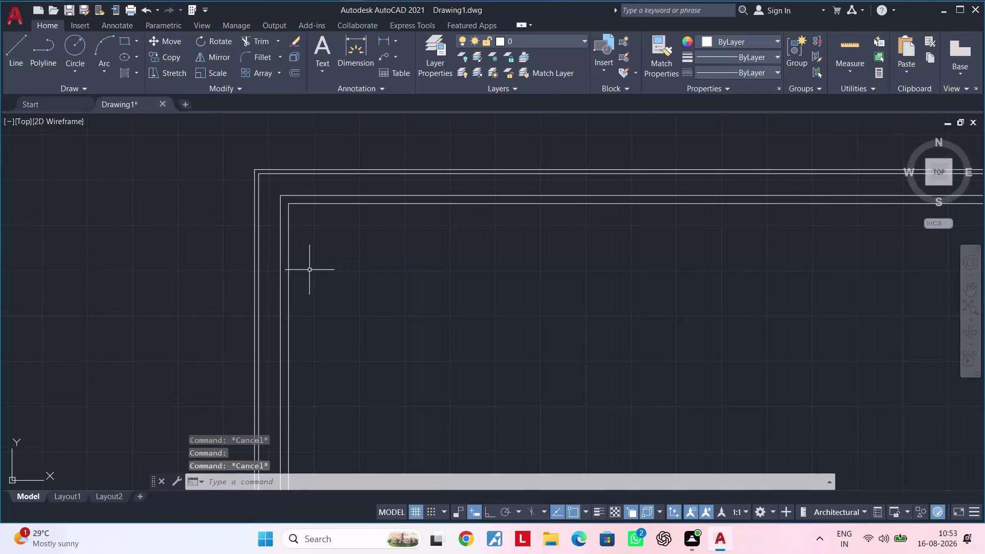
Erase the two stray lines near the wall corner.
click(277, 276)
key(Delete)
drag(322, 246, 324, 240)
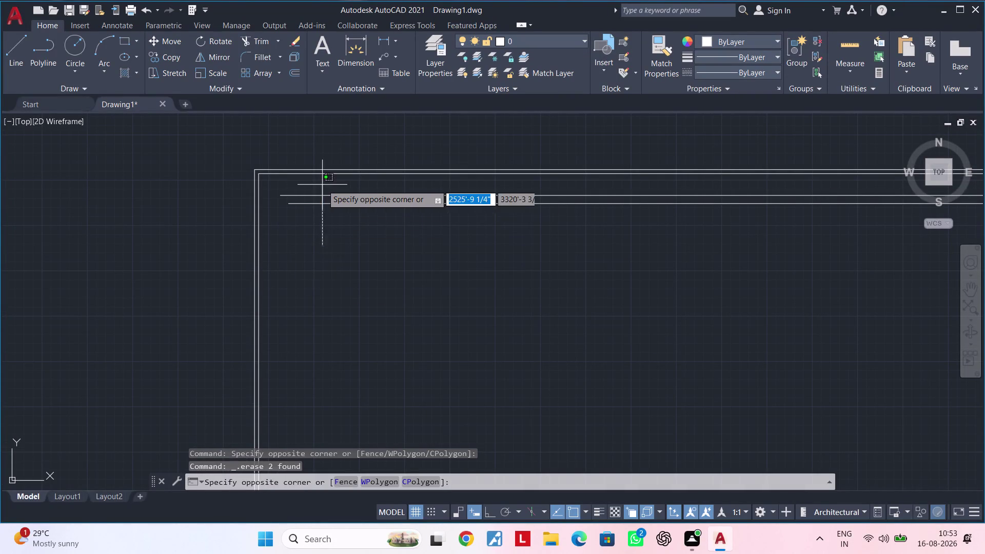
click(317, 192)
key(Delete)
middle_drag(331, 216, 315, 237)
key(Escape)
key(Escape)
key(Escape)
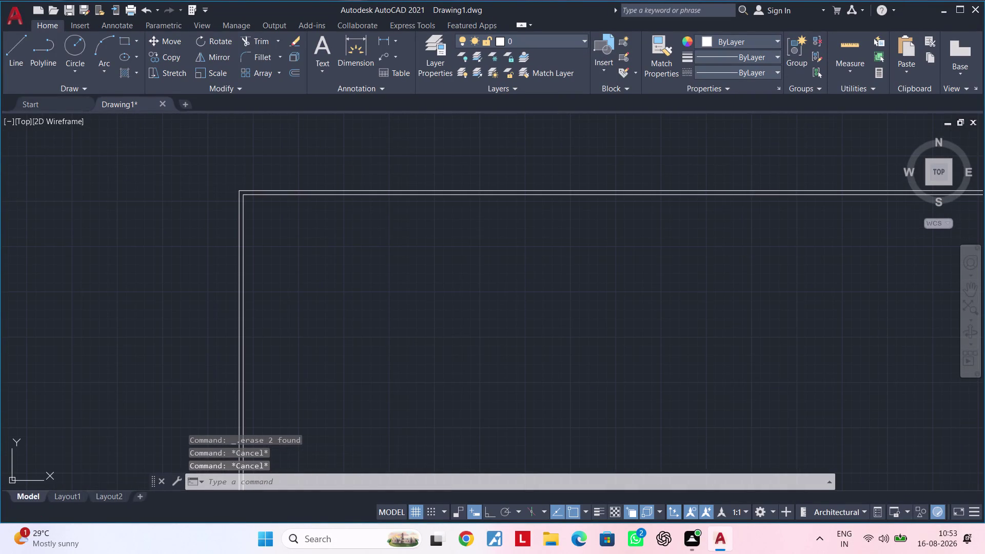
Offset the left and top wall lines 1'7.5" inward.
text(of 1')
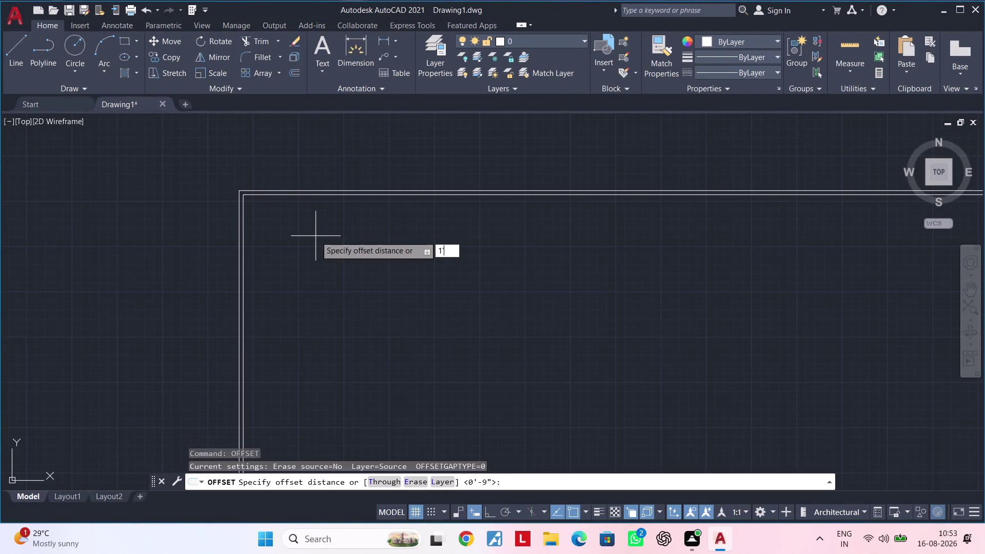
text(7.5")
key(Return)
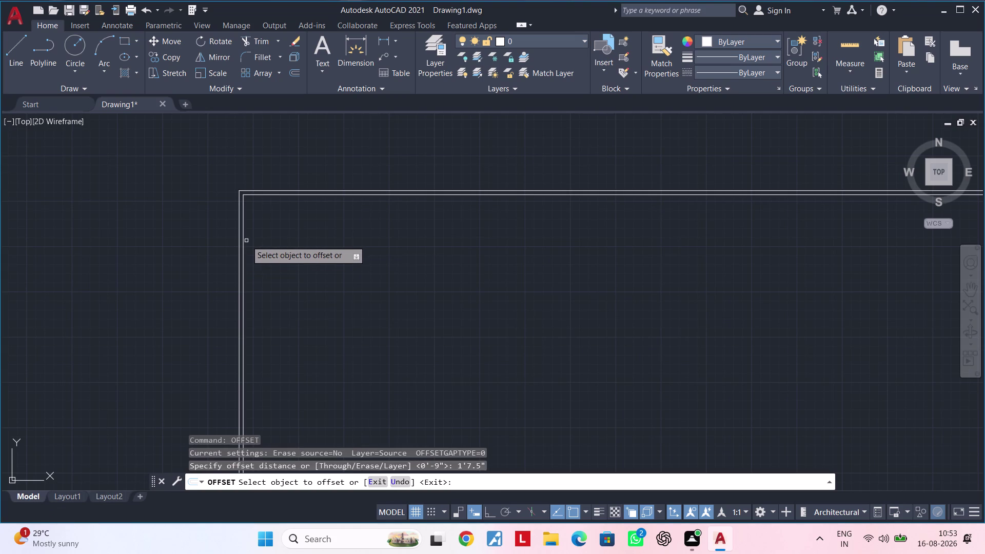
click(245, 242)
click(329, 246)
click(317, 196)
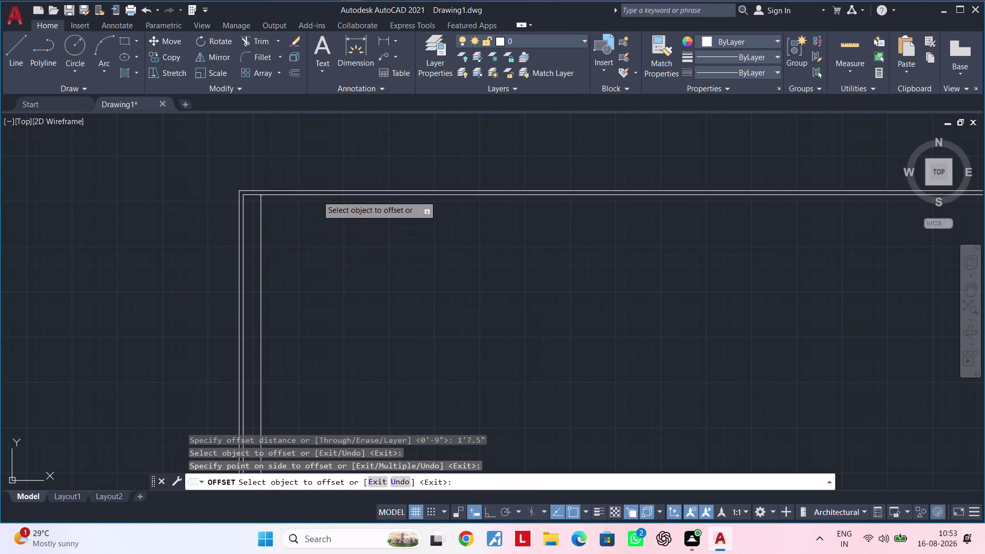
click(318, 232)
key(Escape)
key(Escape)
key(Escape)
Trim the two overhanging line ends at the inner corner.
key(t)
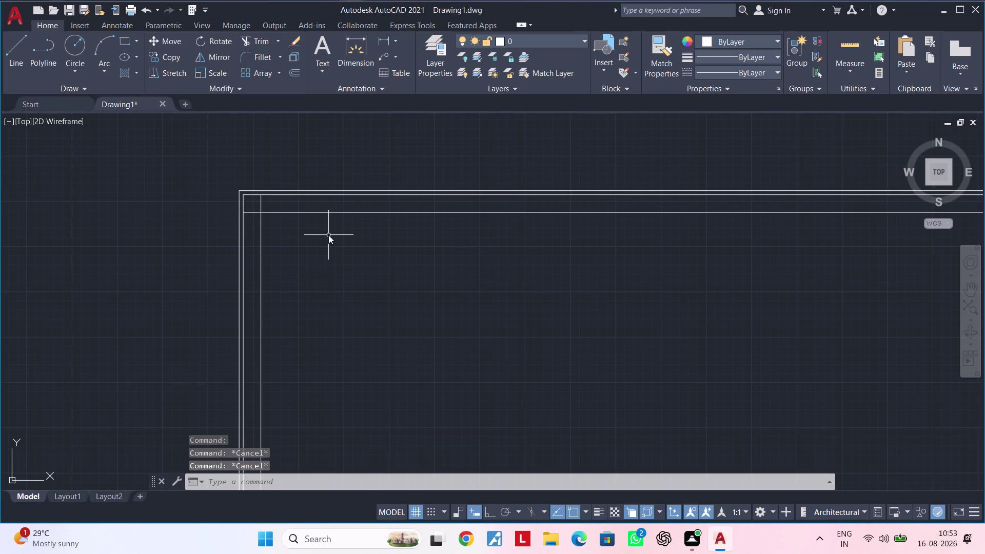
key(r)
key(space)
click(260, 206)
click(256, 213)
key(Escape)
key(Escape)
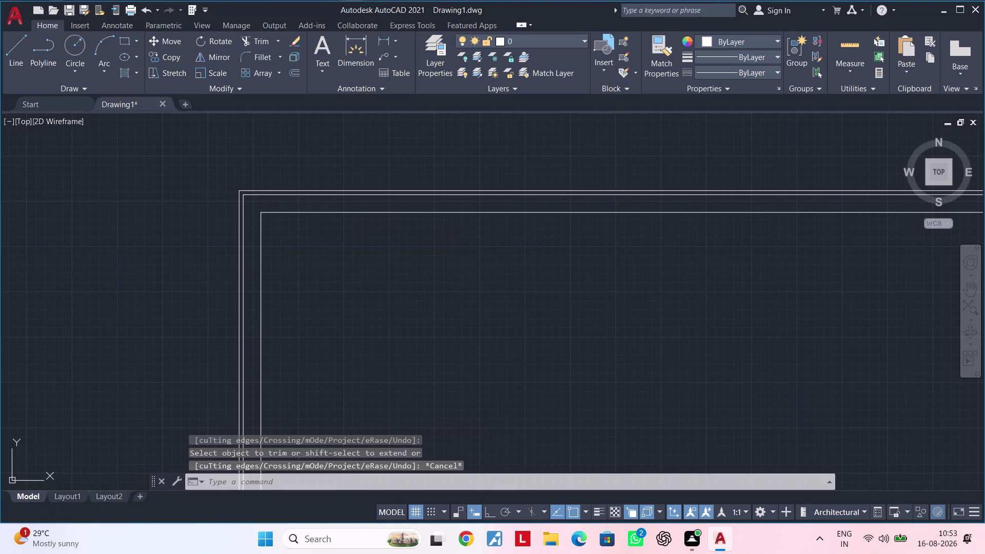
key(Escape)
Offset the new inner vertical and horizontal lines a further 9" inside.
text(of)
key(space)
text(9)
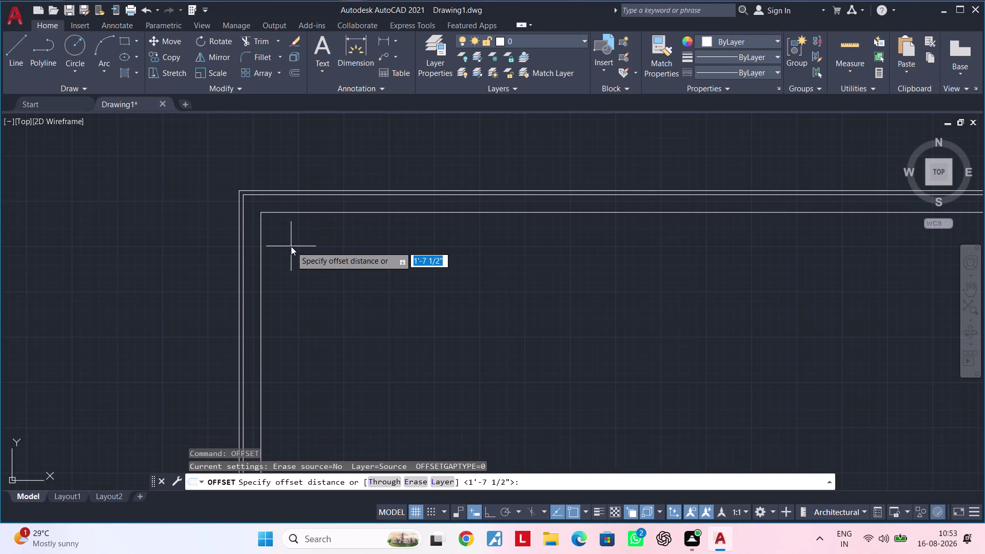
text(")
key(Return)
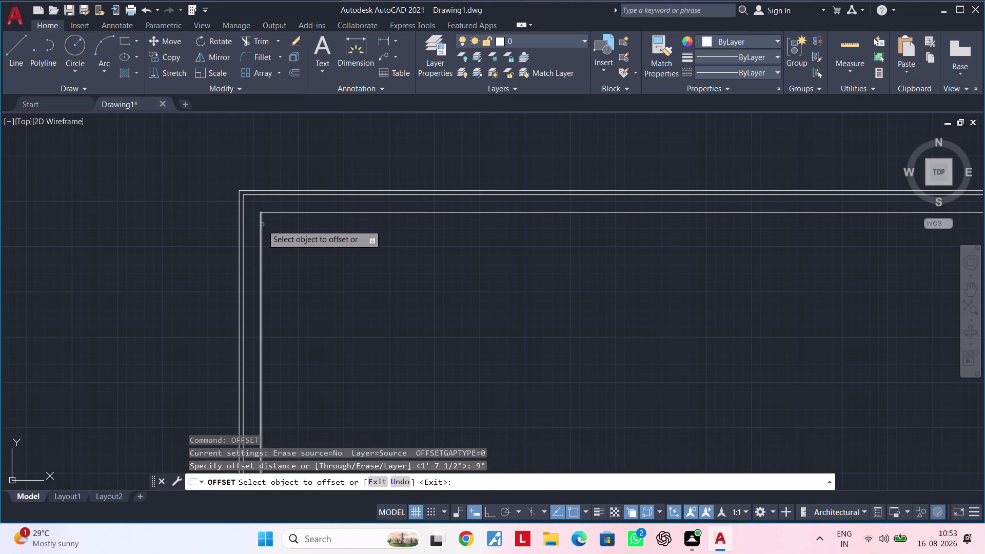
click(263, 225)
click(280, 223)
click(283, 213)
click(293, 260)
key(Escape)
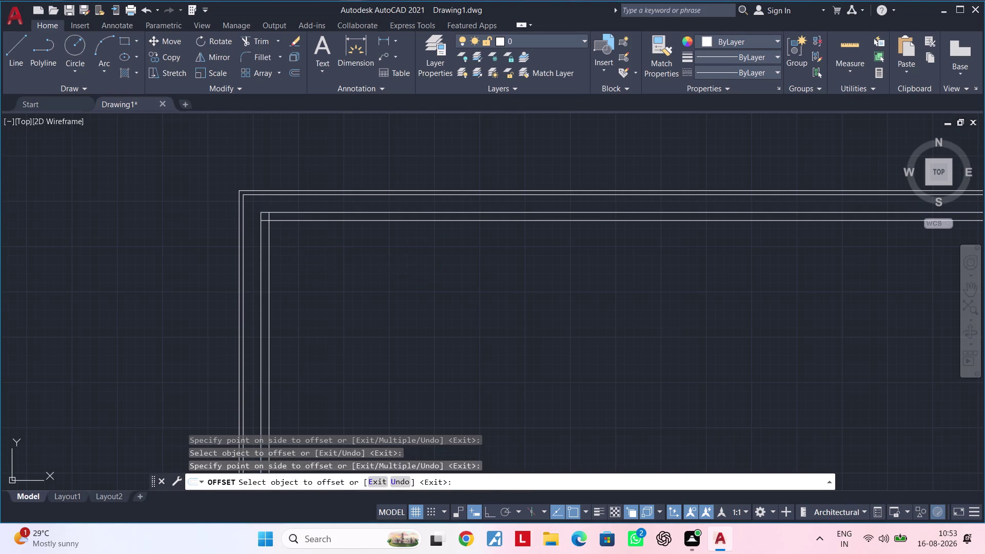
key(Escape)
Trim the crossing line ends at the inner 9" corner.
key(t)
key(r)
key(space)
scroll(up, 3)
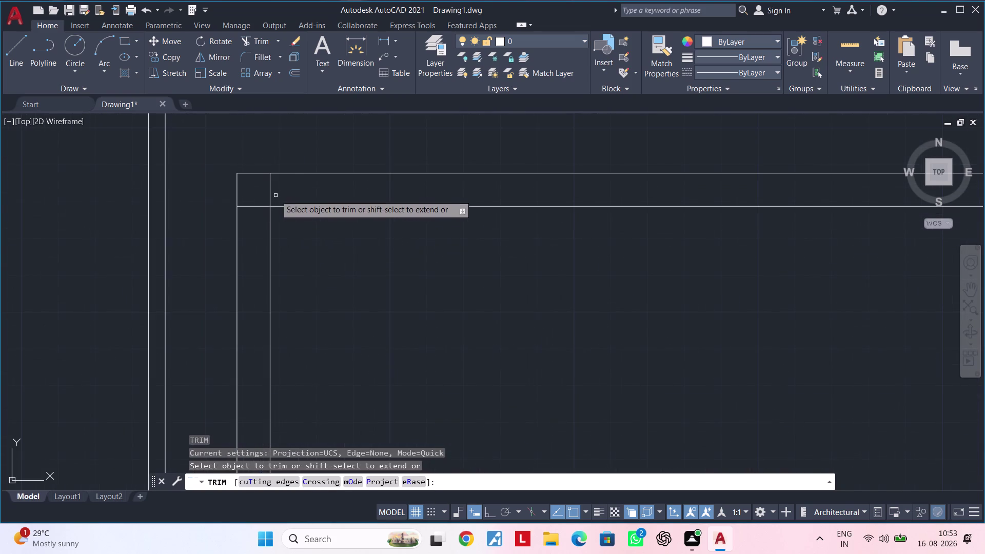
drag(276, 194, 261, 215)
key(Escape)
key(Escape)
Pan and zoom to frame the whole trimmed wall corner.
scroll(down, 3)
scroll(down, 3)
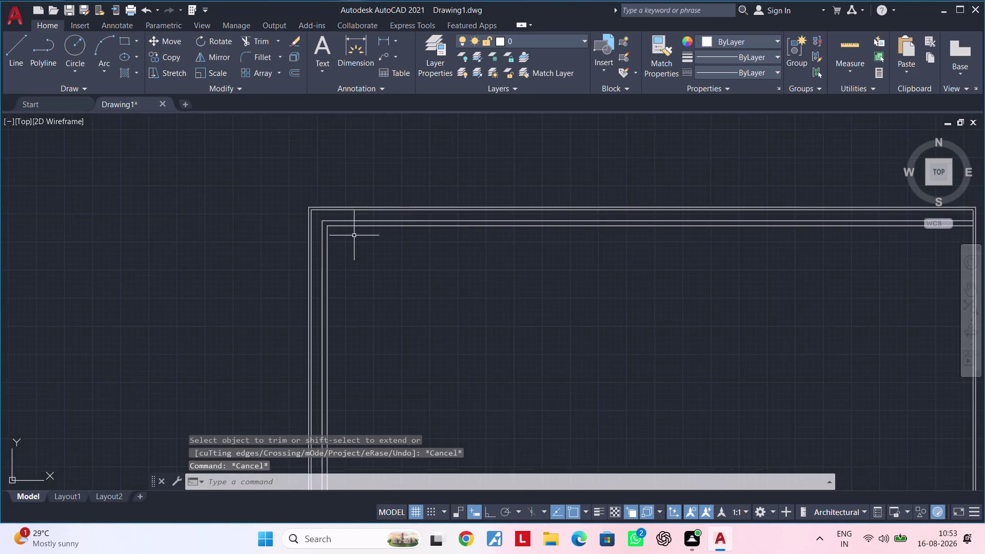
middle_drag(355, 236, 290, 236)
key(Escape)
key(Escape)
key(Escape)
key(Escape)
middle_drag(310, 254, 370, 236)
key(Escape)
scroll(up, 3)
middle_drag(350, 237, 338, 264)
key(Escape)
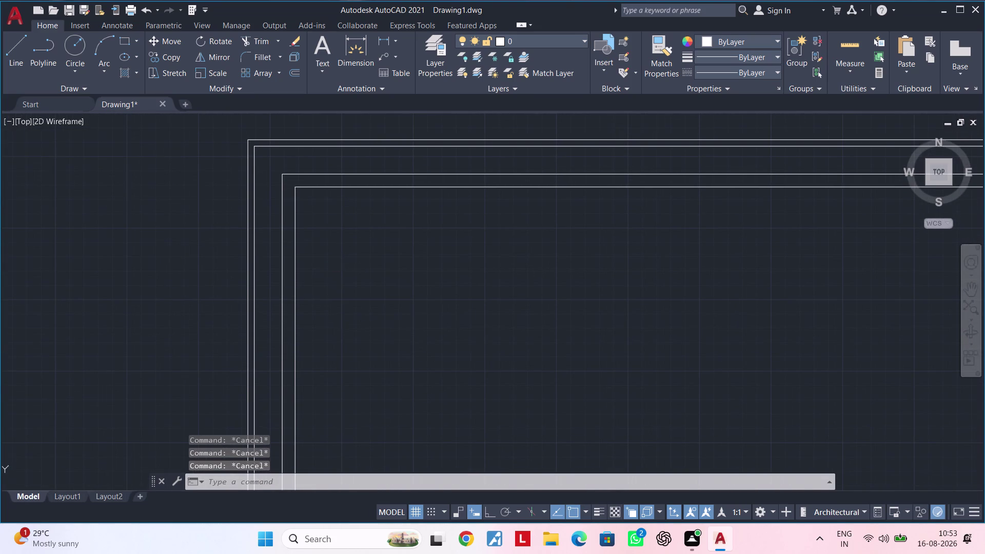
Offset the innermost vertical wall line 2'3" inward as a partition line.
key(Escape)
text(of 2')
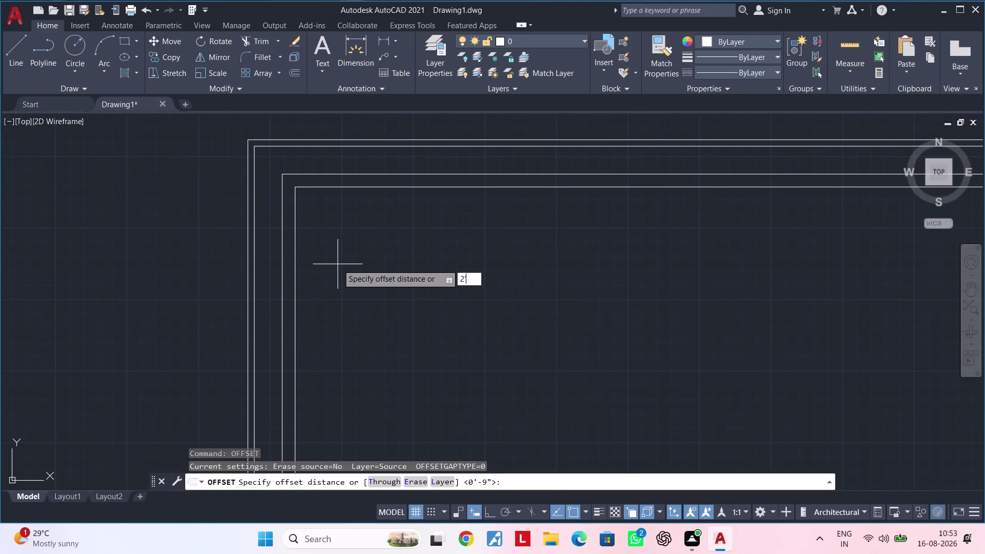
text(3")
key(Return)
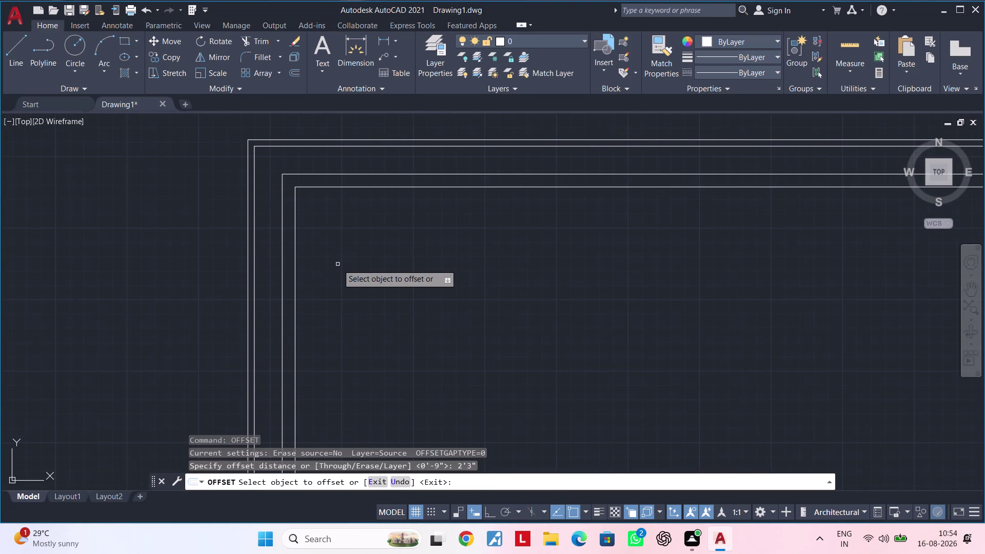
click(294, 261)
click(396, 256)
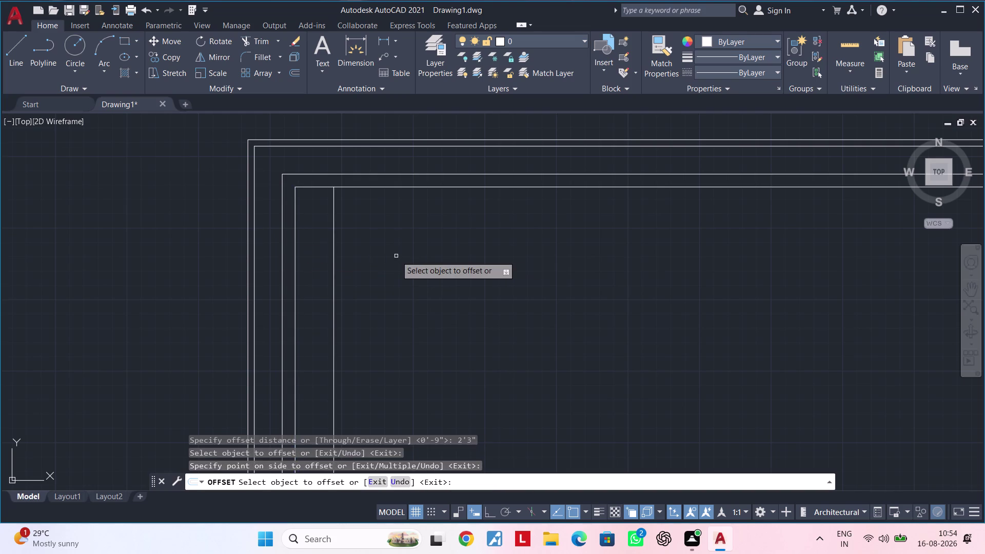
middle_drag(383, 256, 287, 269)
middle_drag(293, 268, 307, 310)
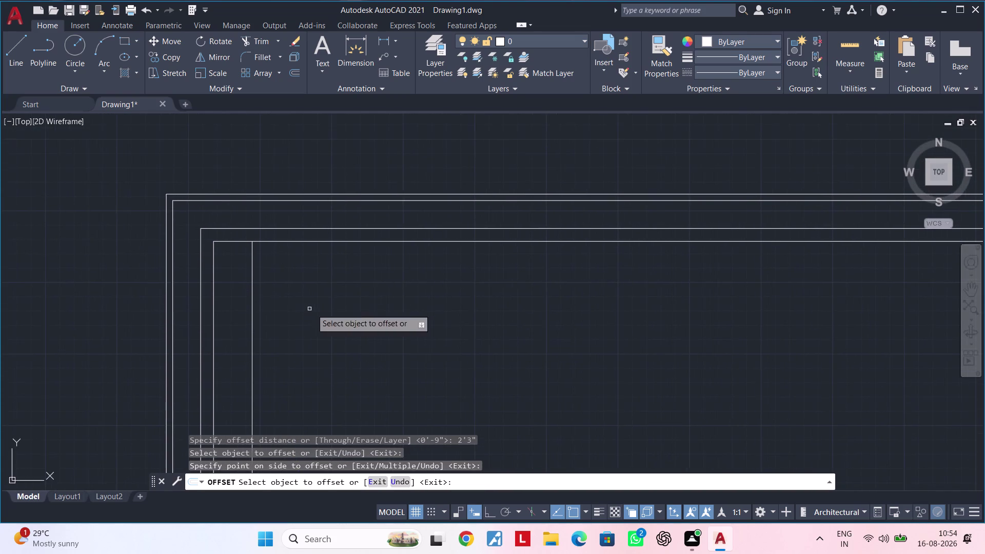
middle_drag(313, 309, 313, 274)
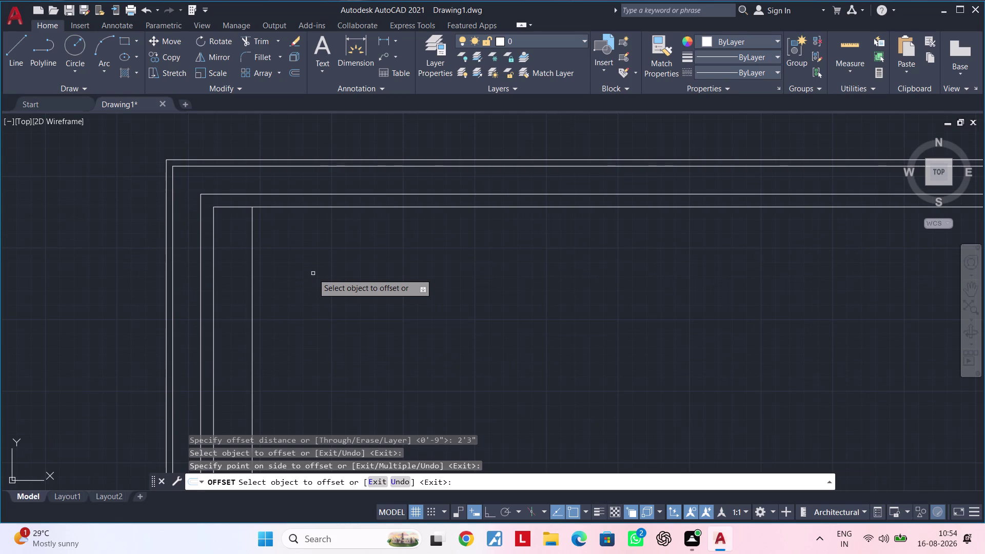
middle_drag(364, 272, 310, 244)
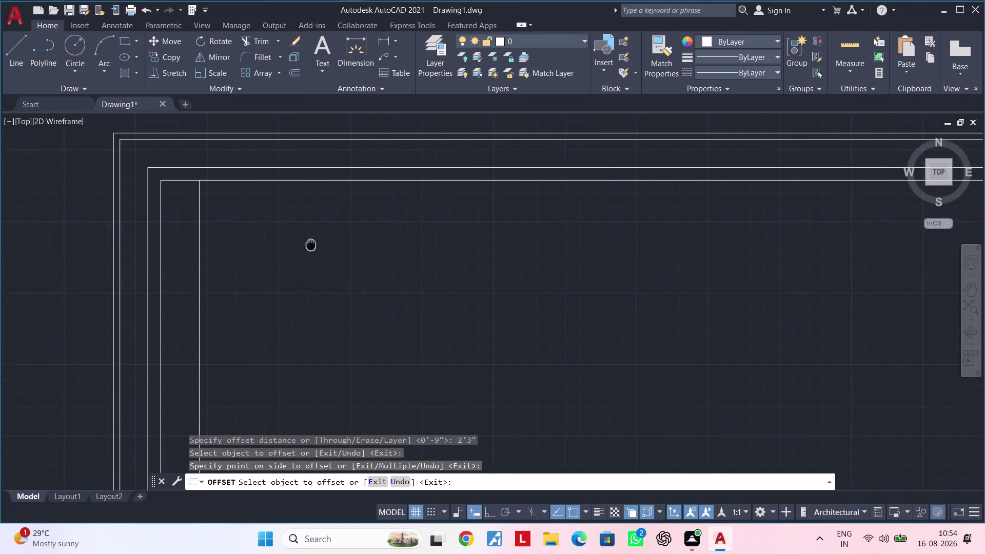
middle_drag(311, 244, 309, 243)
Offset the innermost top wall line 2' downward as a partition line.
key(space)
key(space)
text(2)
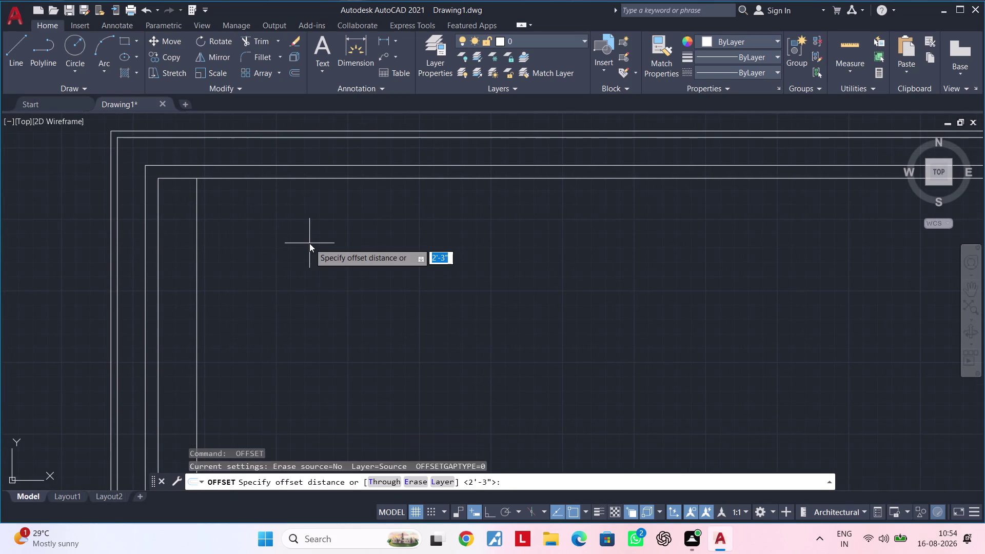
text(')
key(Return)
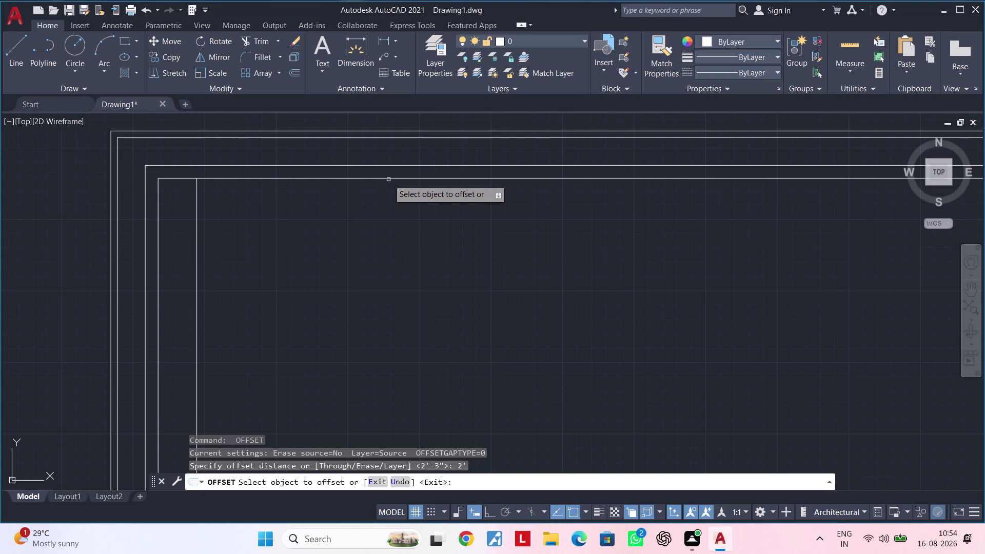
click(389, 178)
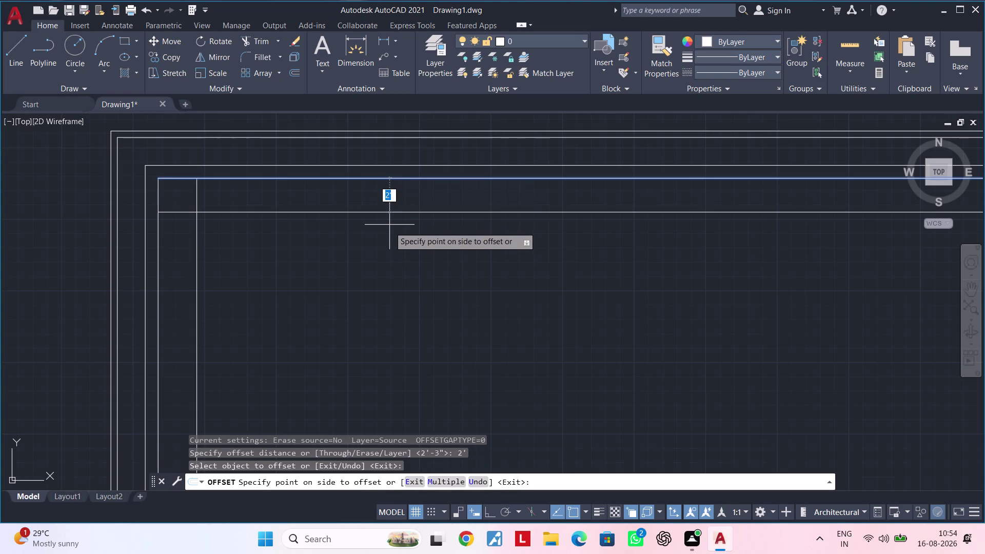
click(390, 229)
middle_drag(303, 263, 314, 236)
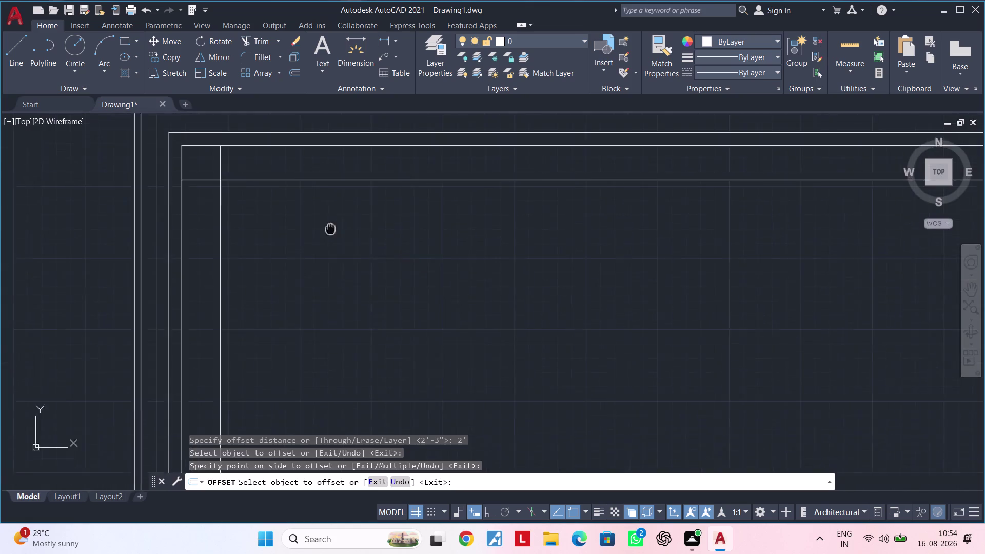
middle_drag(314, 236, 346, 225)
key(Escape)
key(Escape)
Trim the overhanging partition ends at the new junction.
key(t)
key(r)
key(space)
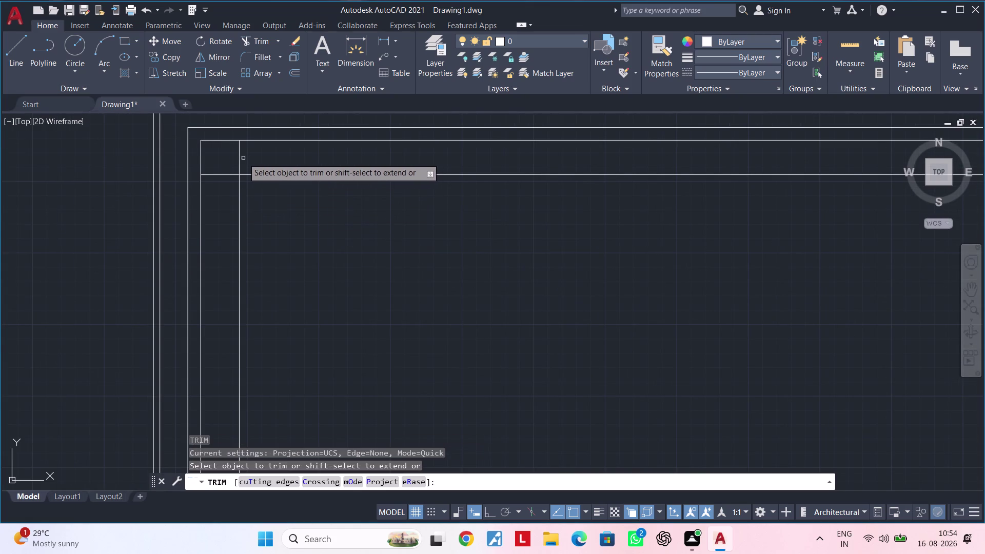
click(239, 158)
click(223, 175)
scroll(down, 3)
middle_drag(356, 224, 347, 224)
middle_drag(342, 226, 364, 223)
middle_drag(347, 222, 376, 214)
key(Escape)
key(Escape)
key(Escape)
key(Escape)
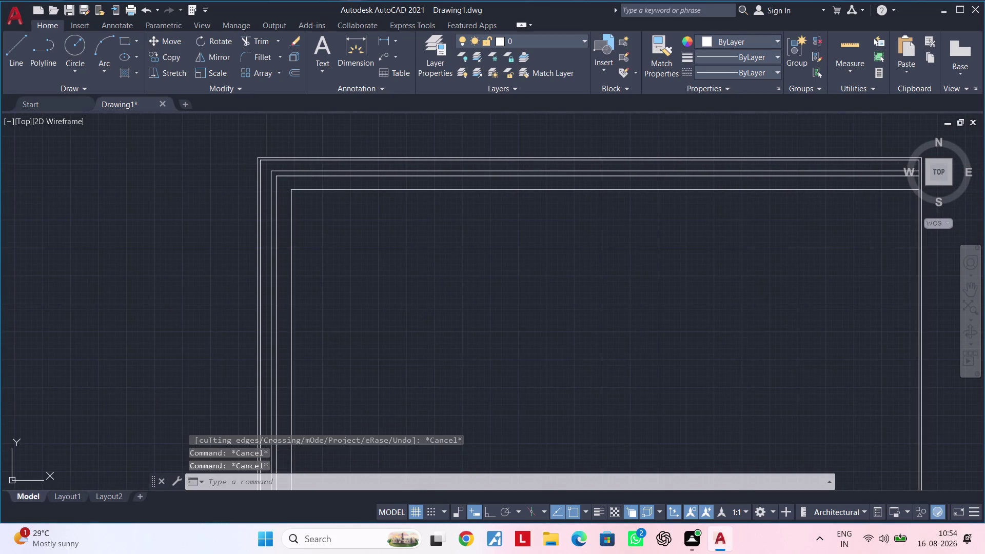
Offset two partition lines 9" to make them double lines.
text(of)
key(space)
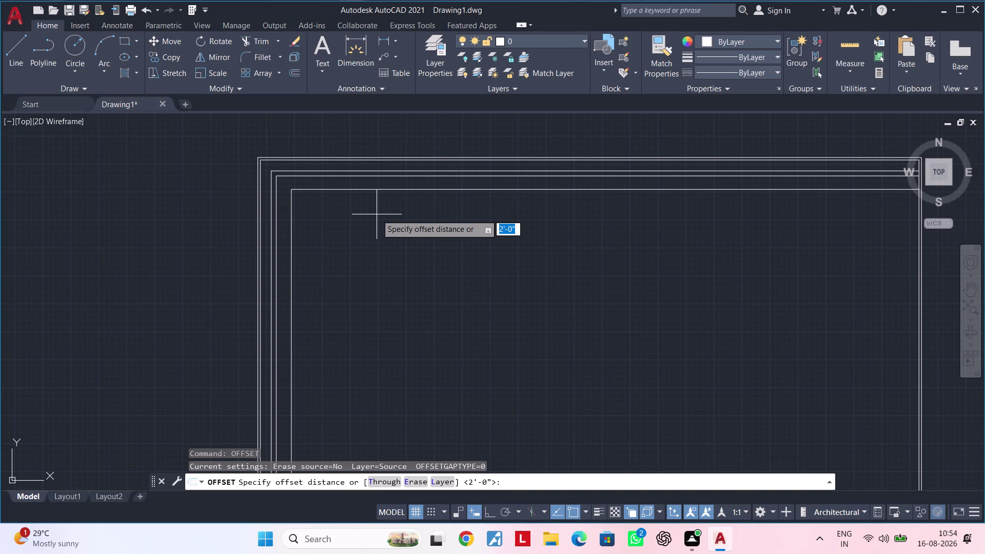
key(6)
key(Escape)
key(Escape)
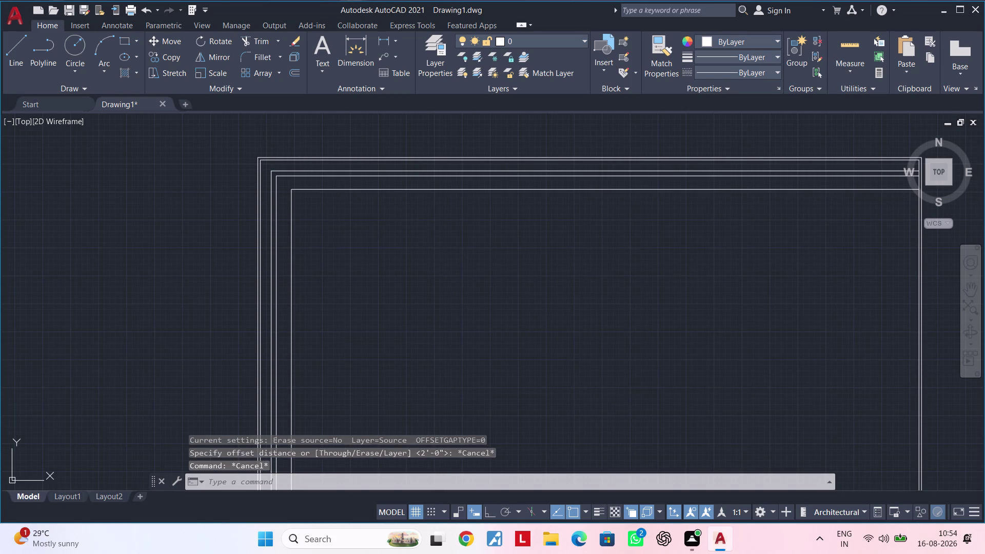
key(Escape)
text(of 9)
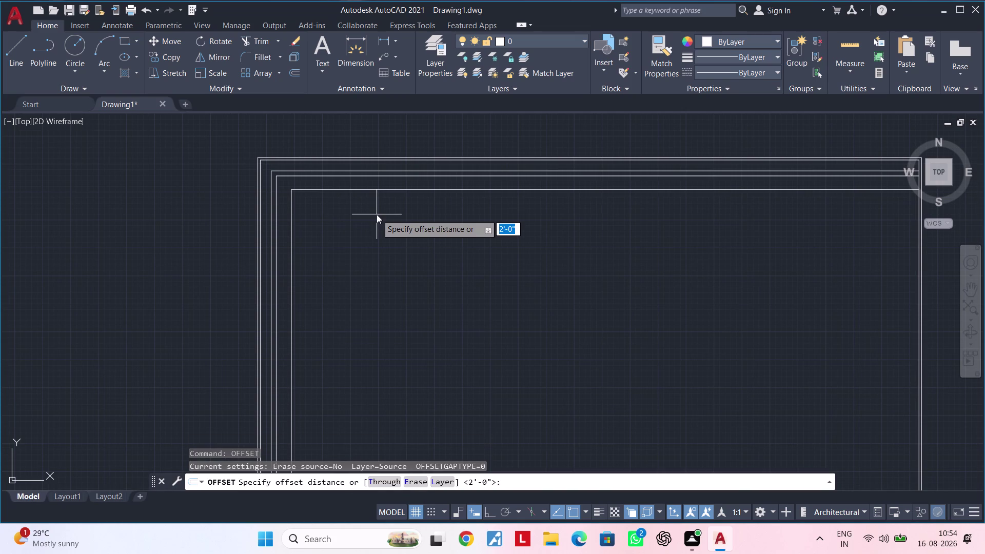
text(")
key(Return)
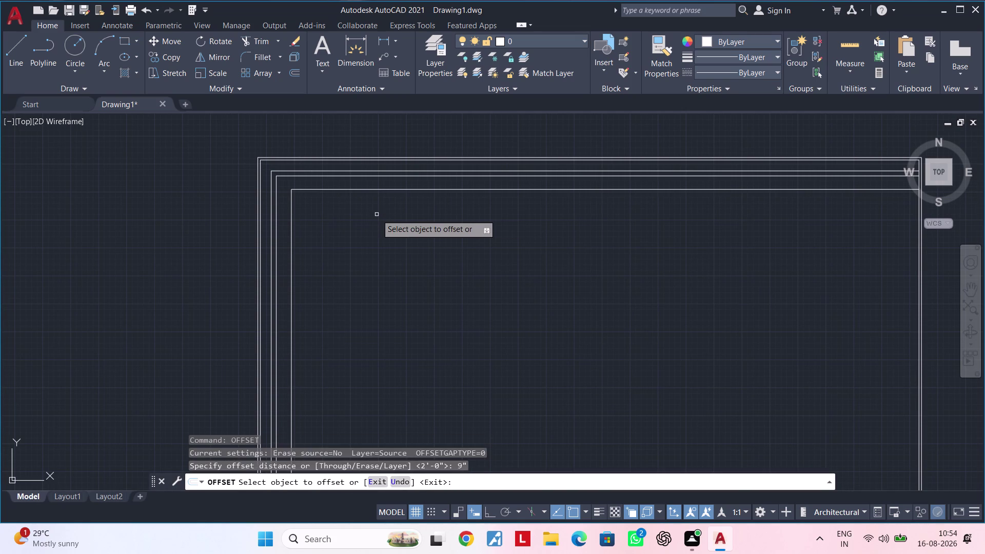
click(292, 219)
click(344, 219)
click(336, 189)
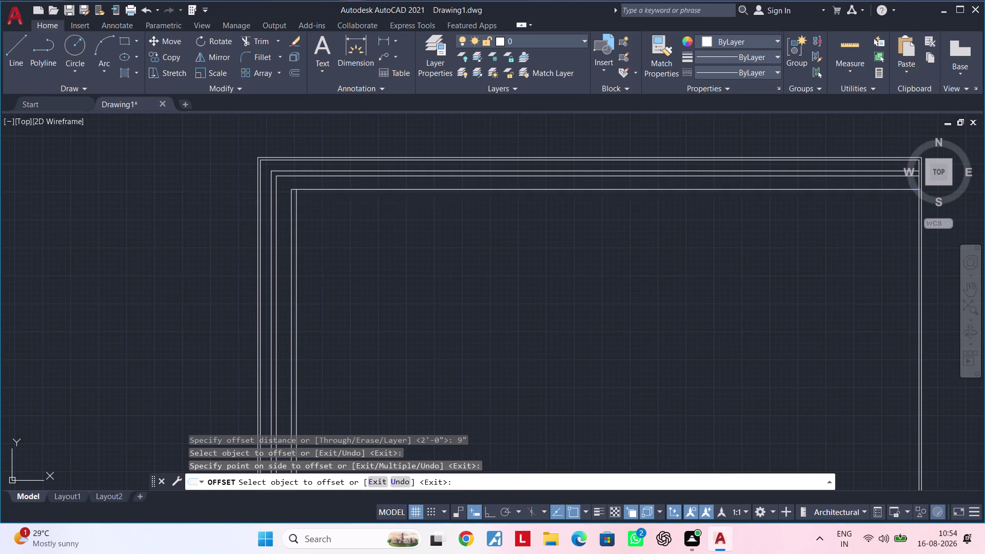
click(334, 241)
Zoom and pan around the plan to review the new partitions.
key(Escape)
key(Escape)
scroll(up, 3)
middle_drag(310, 210, 308, 267)
key(Escape)
scroll(up, 3)
key(Escape)
key(Escape)
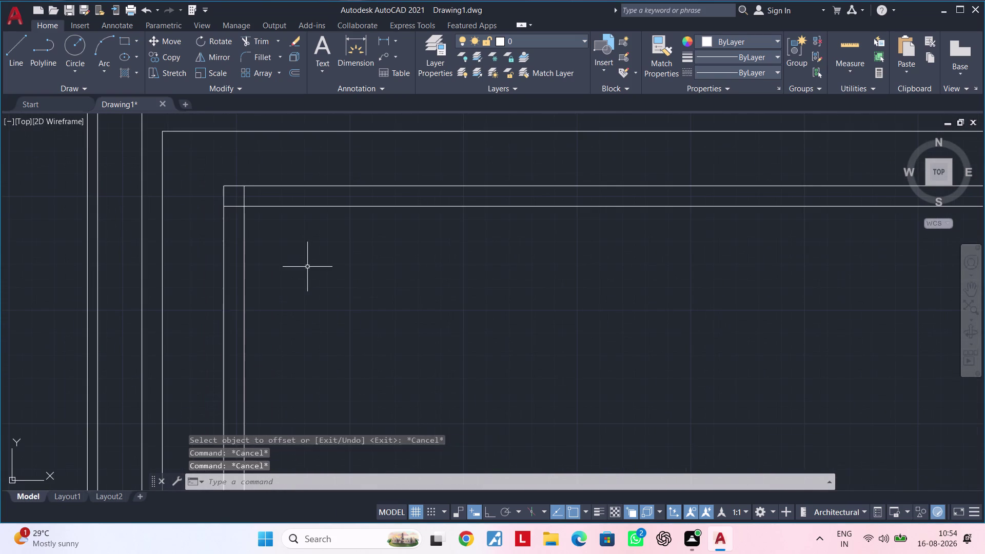
Offset the inner left wall line 13'6" to the right for the first partition.
key(Escape)
text(of)
key(space)
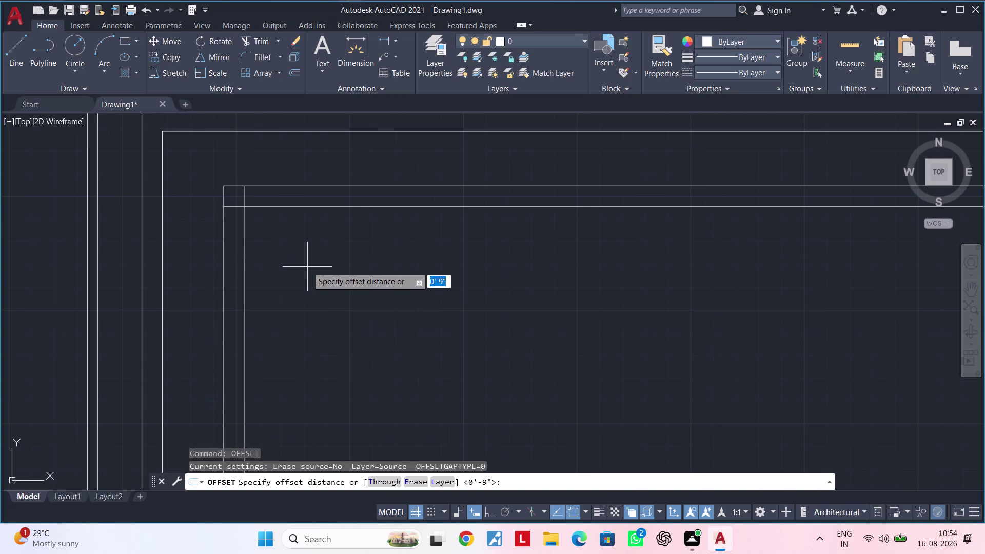
text(13')
text(6")
key(Return)
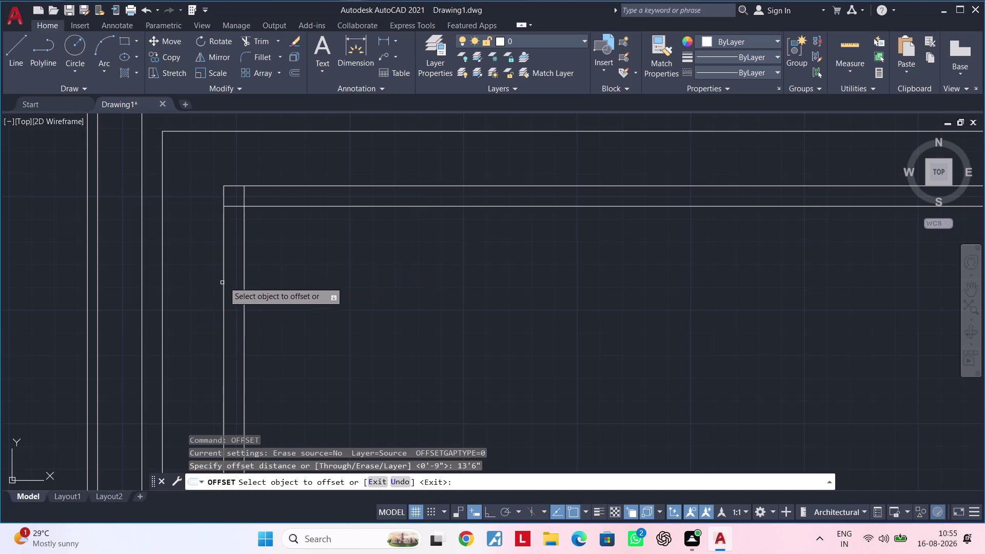
click(244, 263)
click(427, 283)
scroll(down, 3)
middle_drag(479, 293, 326, 293)
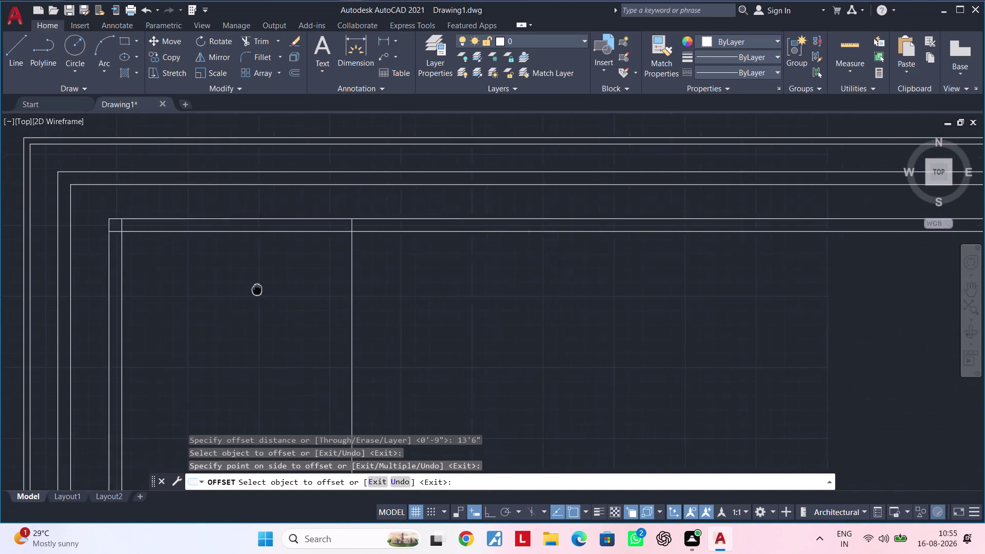
middle_drag(326, 292, 159, 284)
key(space)
Double the first partition with a 4.5" parallel line.
key(space)
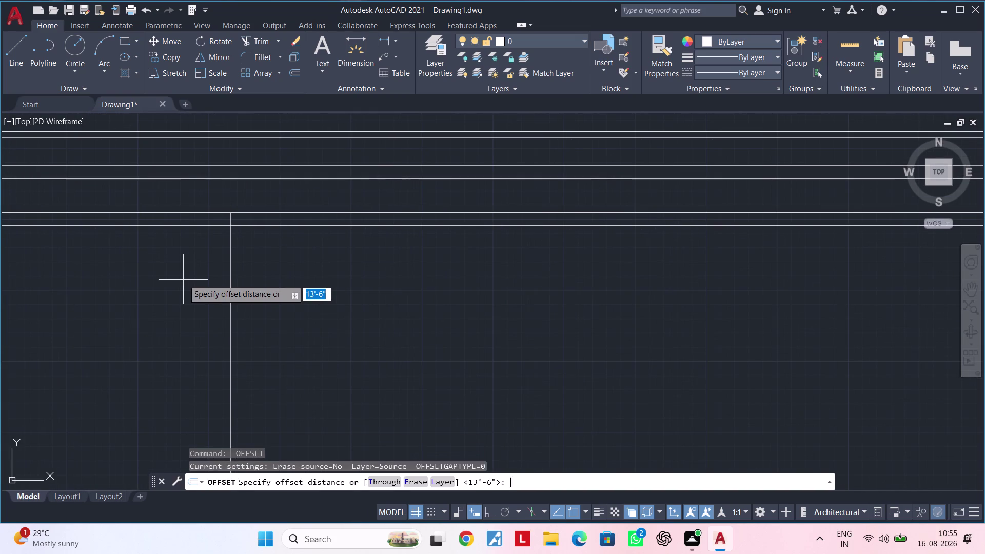
text(4.5")
key(Return)
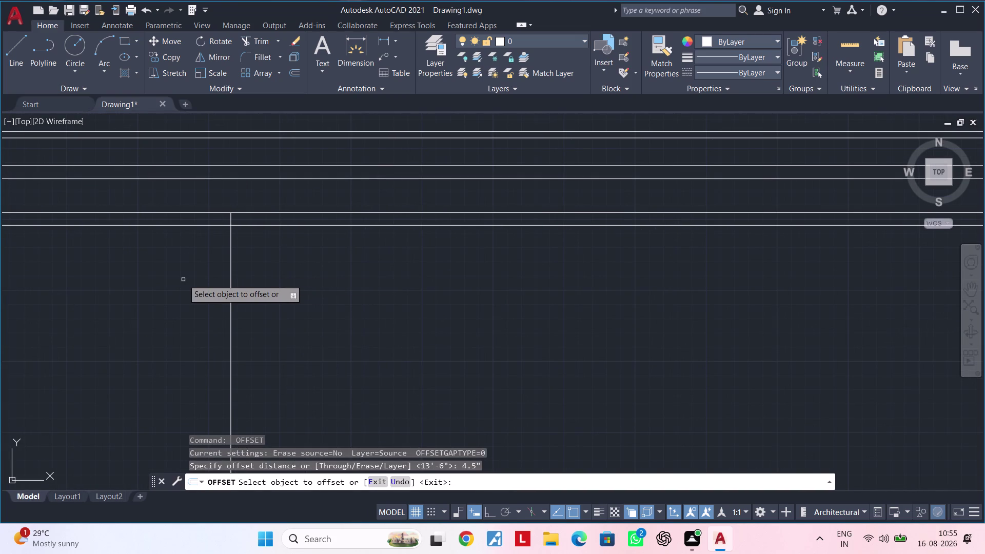
click(231, 275)
click(267, 276)
middle_drag(287, 282, 213, 290)
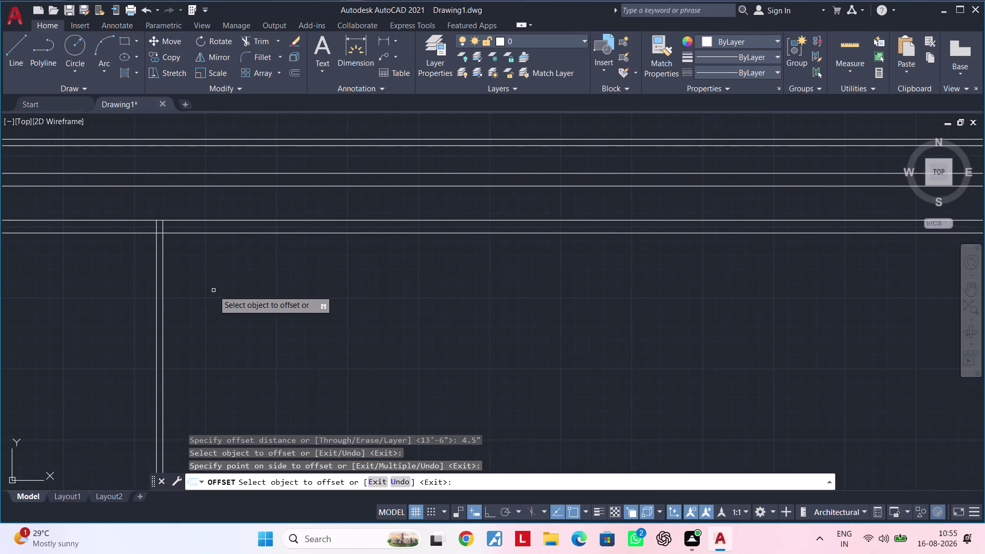
key(space)
Offset the partition line 12' to the right for the second partition.
key(space)
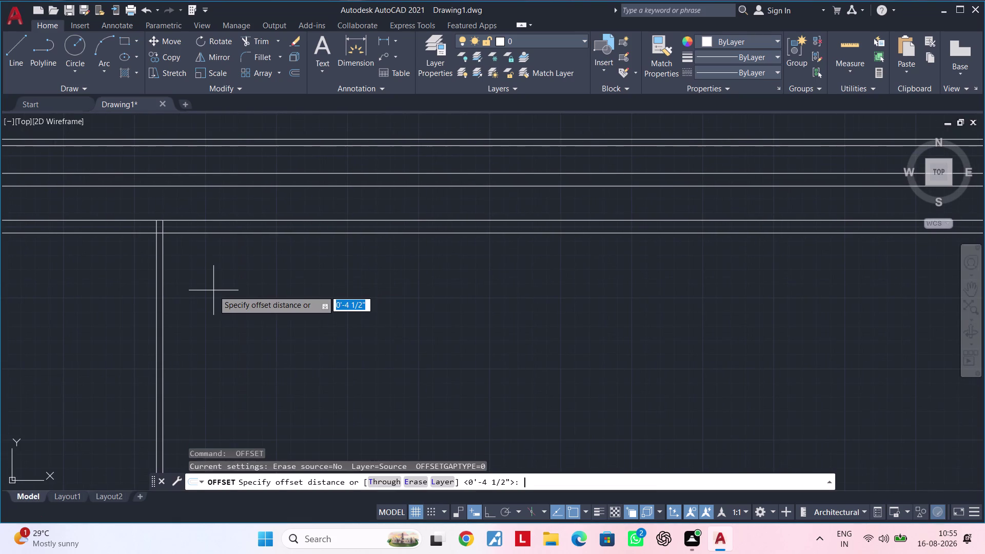
text(12')
key(Return)
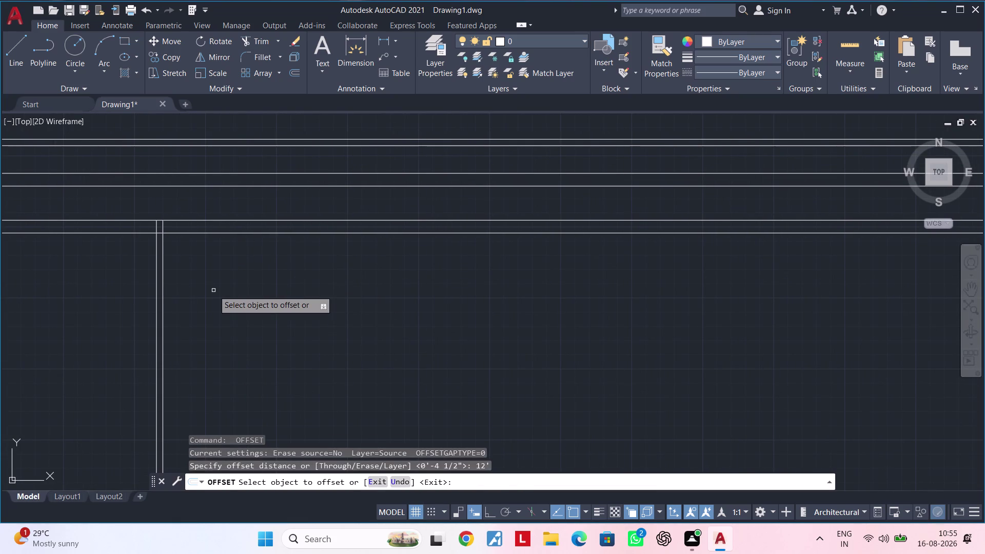
click(163, 289)
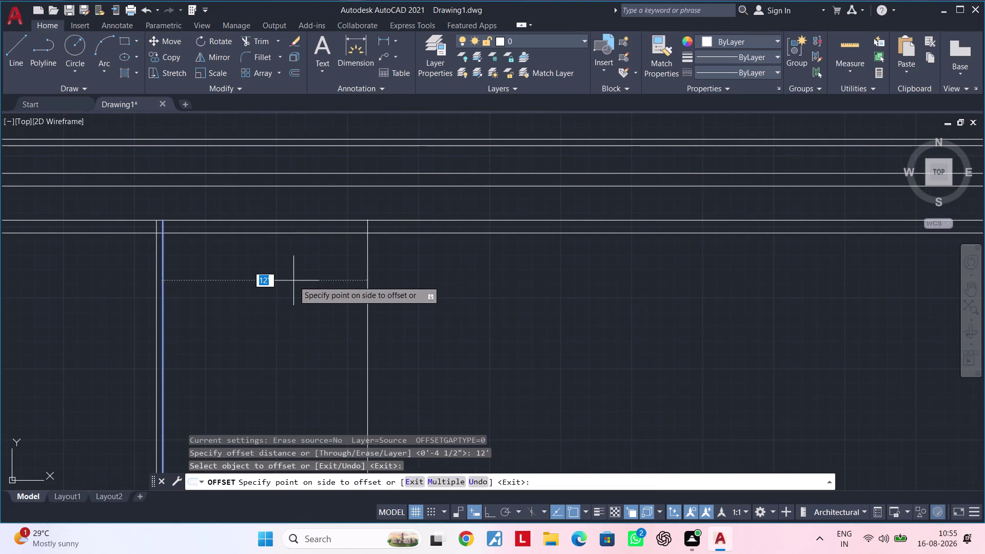
click(293, 281)
key(space)
Double the second partition with a 4.5" parallel line.
key(space)
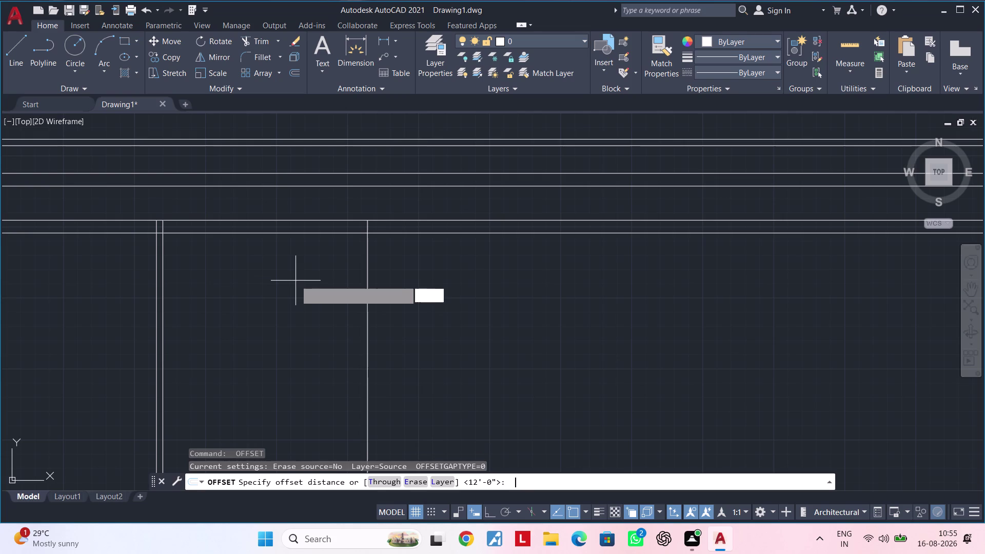
text(4.5")
key(Return)
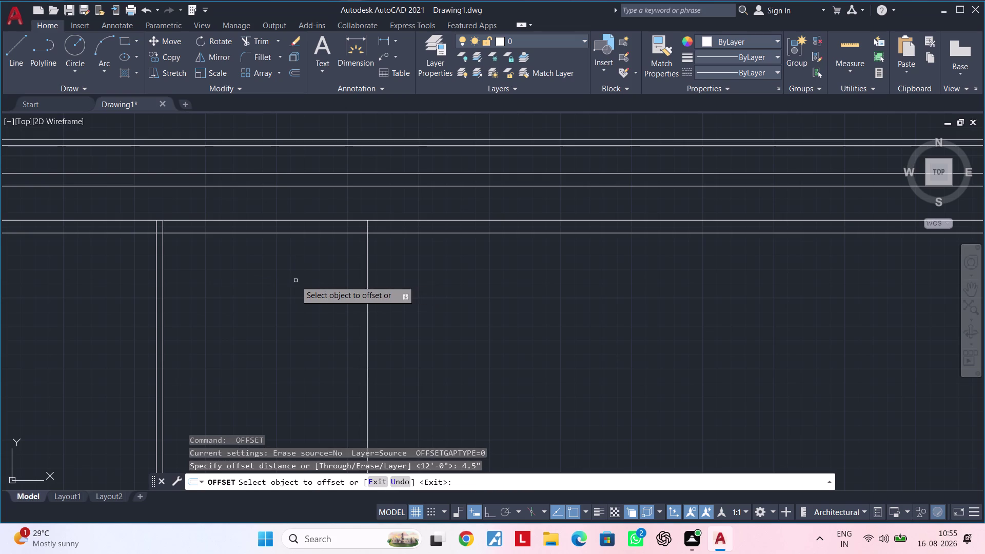
click(367, 276)
click(473, 275)
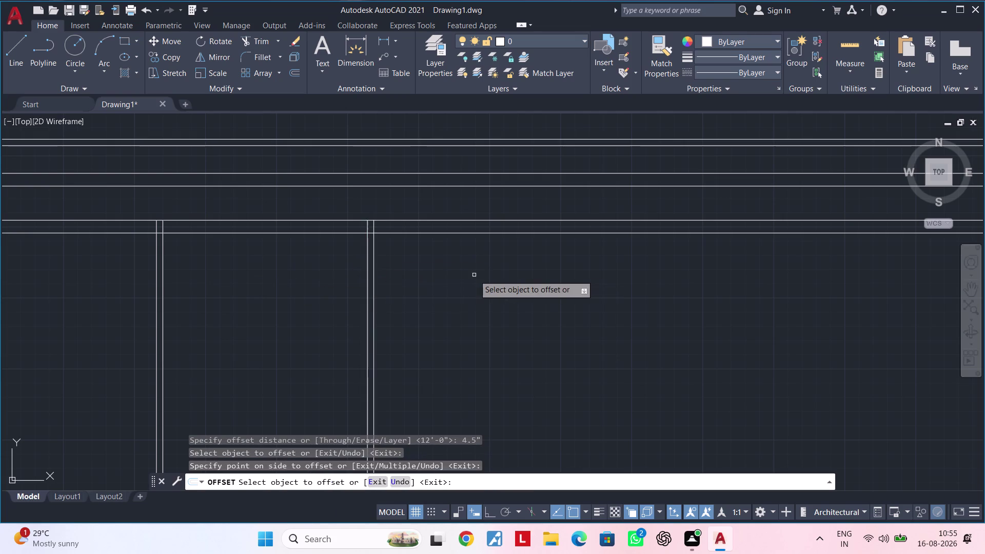
middle_drag(473, 275, 370, 271)
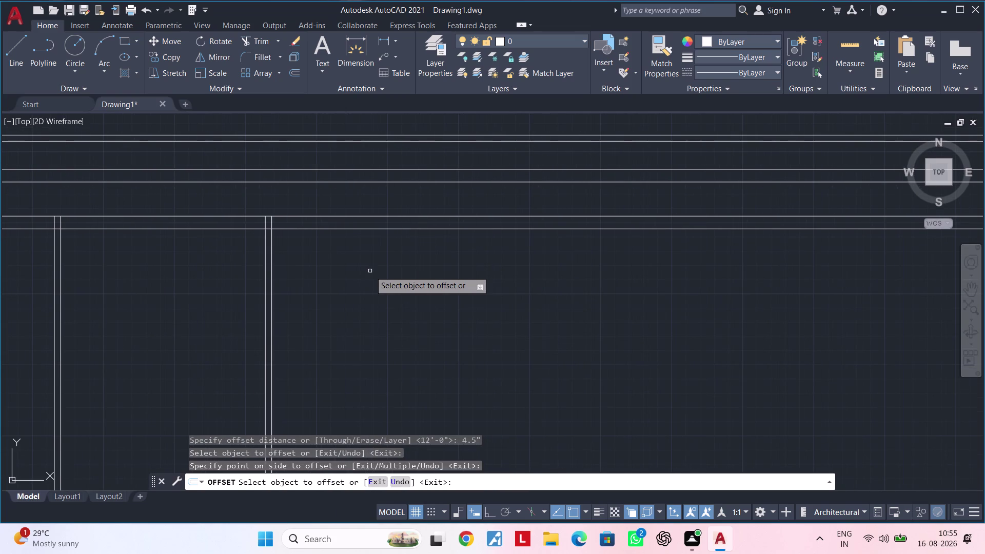
key(space)
Offset the second partition line 13'4.5" to the right for the third partition.
key(space)
text(1)
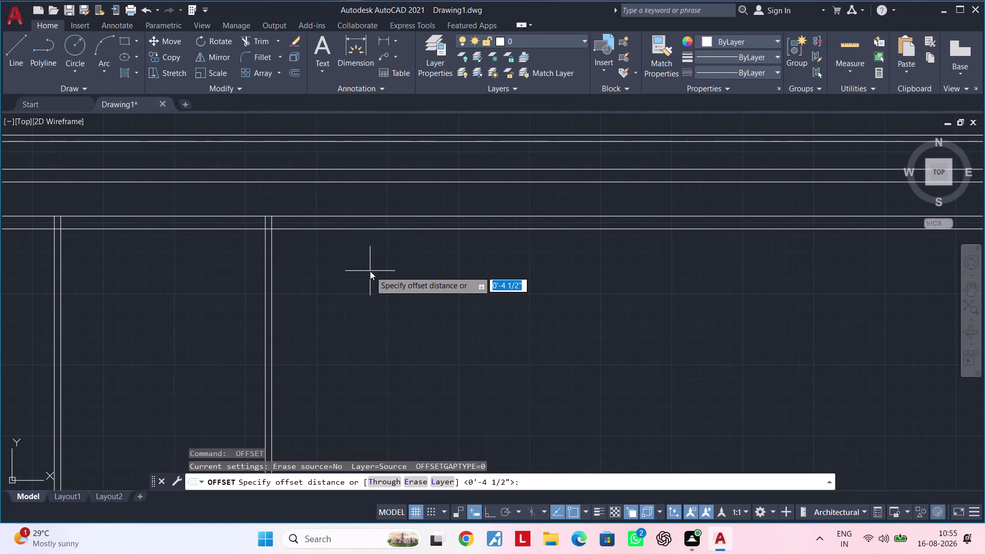
text(3')
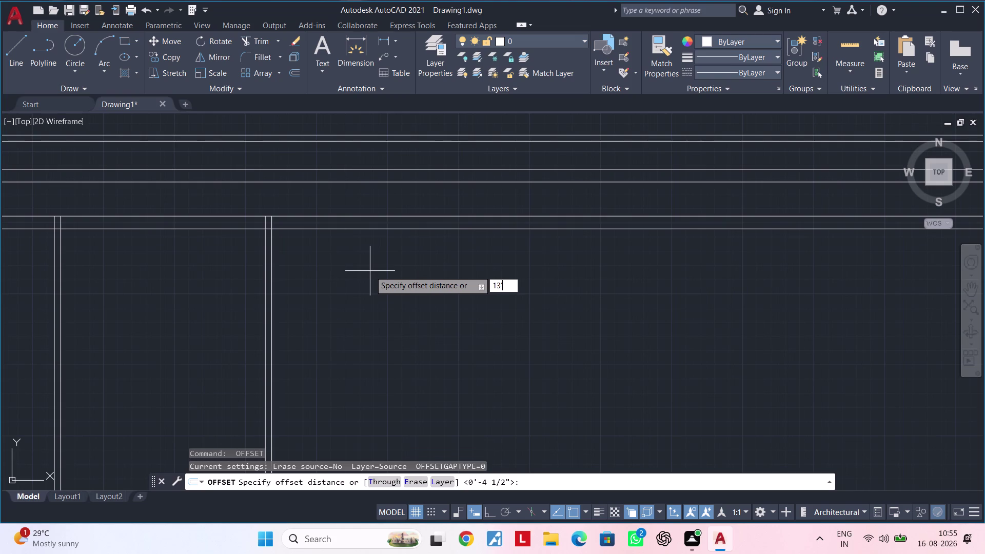
text(4.5)
text(")
key(Return)
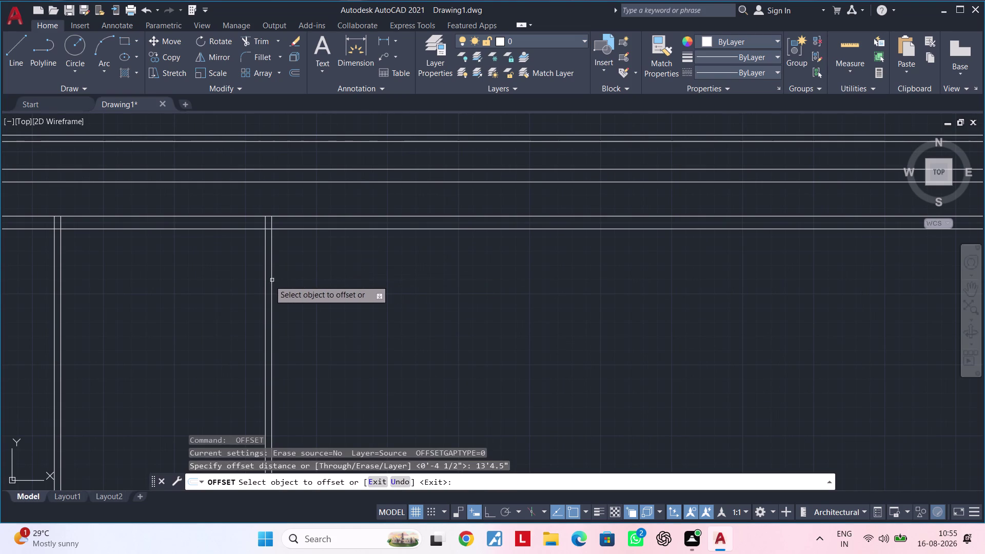
click(272, 280)
click(409, 280)
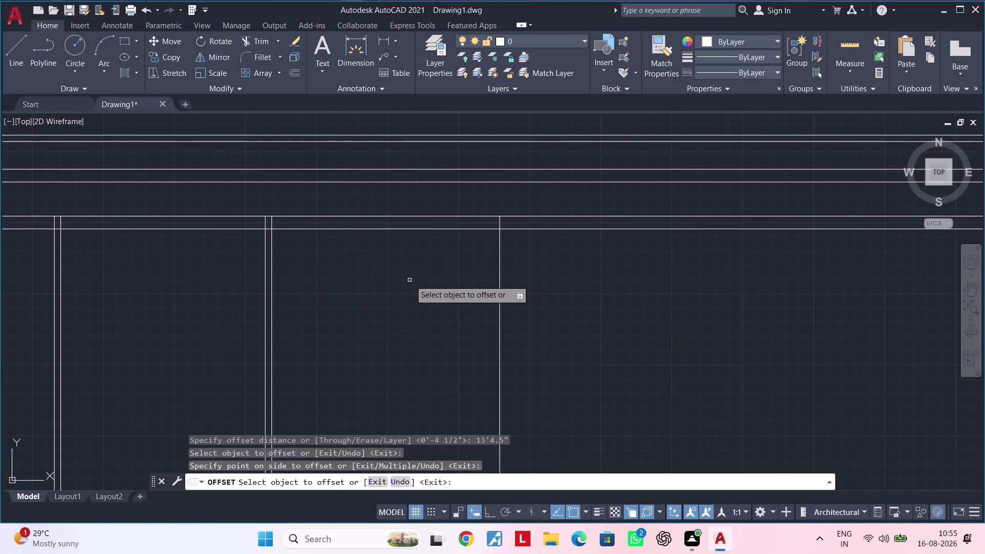
middle_drag(407, 280, 318, 285)
Double the third partition with a 9" parallel line.
key(space)
key(space)
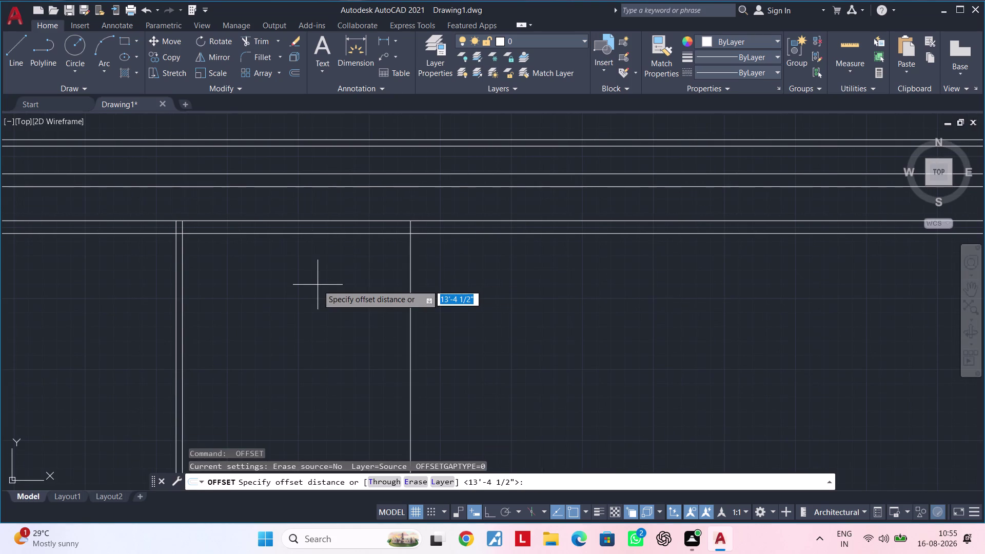
text(9")
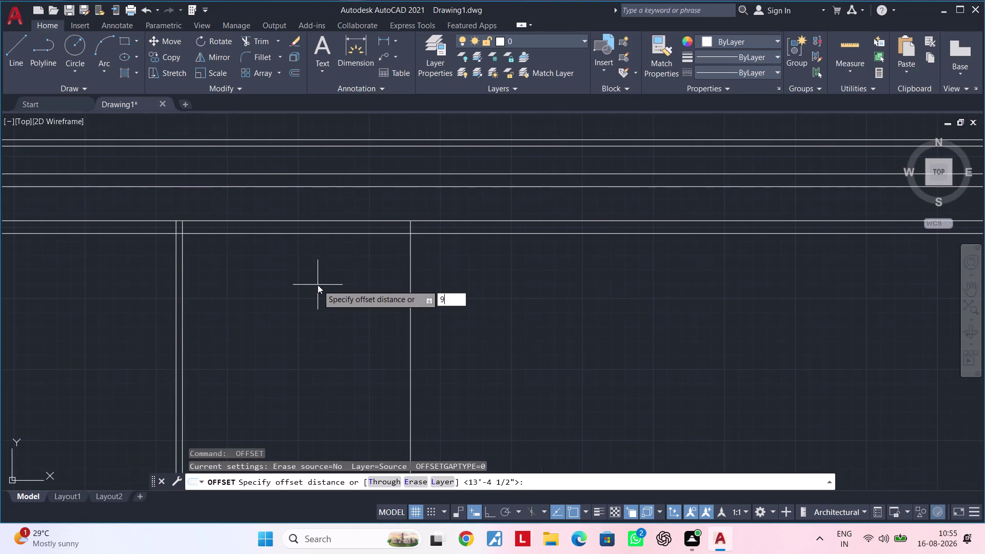
key(space)
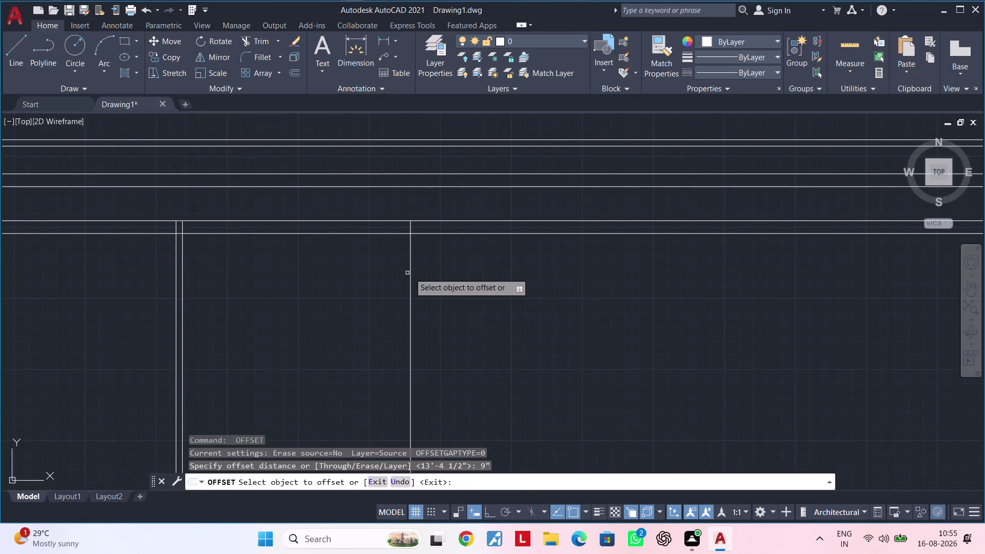
click(411, 274)
click(473, 274)
scroll(down, 3)
key(Escape)
key(Escape)
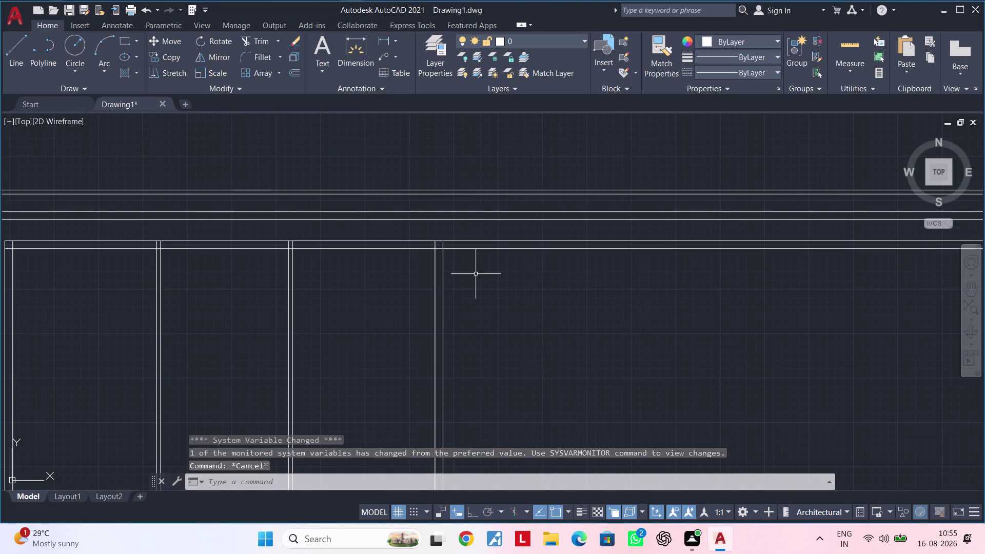
Trim the overhanging wall lines right of the last partition with a fence.
key(Escape)
text(tr)
key(space)
drag(478, 280, 471, 235)
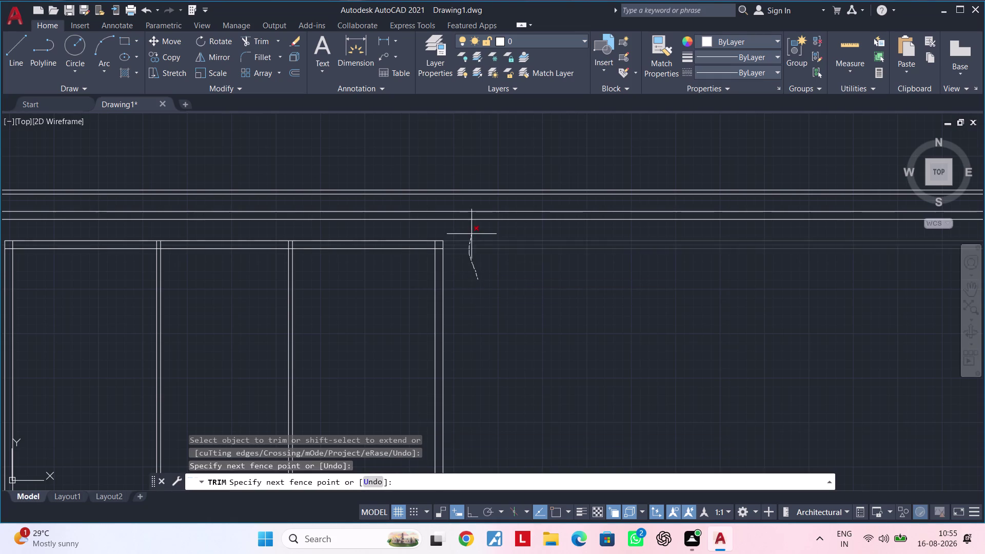
drag(471, 234, 471, 234)
key(Escape)
Zoom out to review the rooms, then bring the top wall lines back into view.
middle_drag(365, 319, 575, 290)
middle_drag(449, 293, 451, 337)
key(Escape)
key(Escape)
key(Escape)
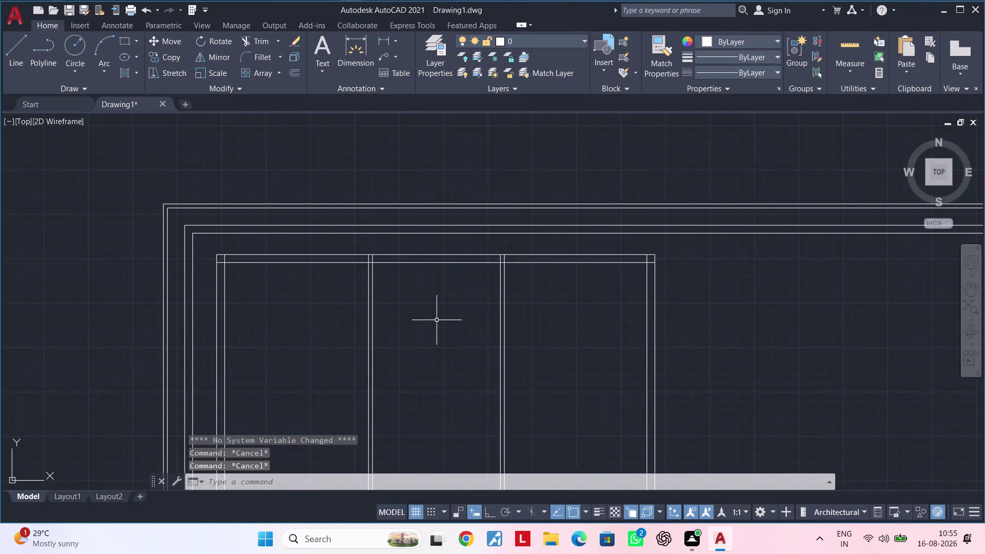
middle_drag(440, 318, 421, 330)
key(Escape)
key(Escape)
key(Escape)
key(Escape)
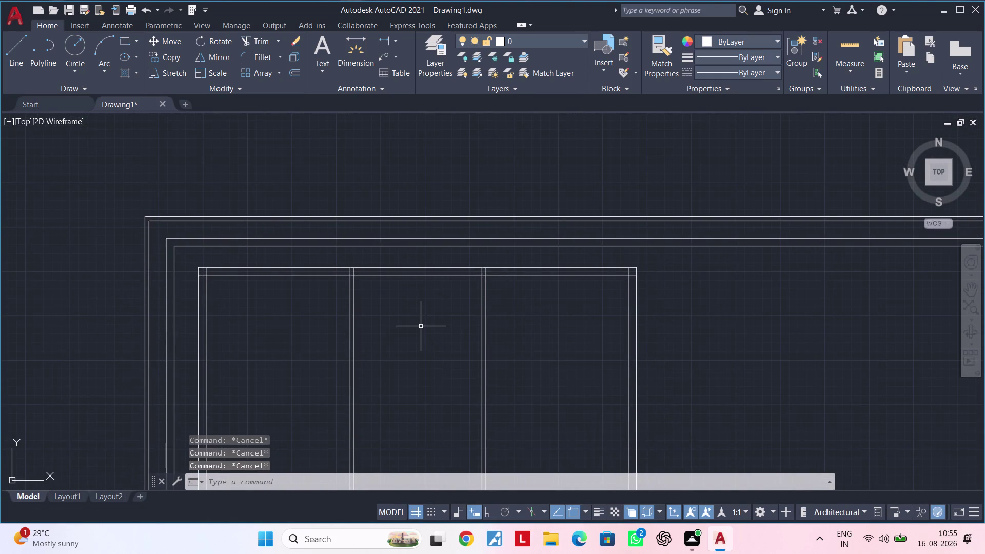
key(Escape)
key(Escape)
key(Escape)
middle_drag(410, 321, 401, 351)
middle_drag(397, 351, 408, 348)
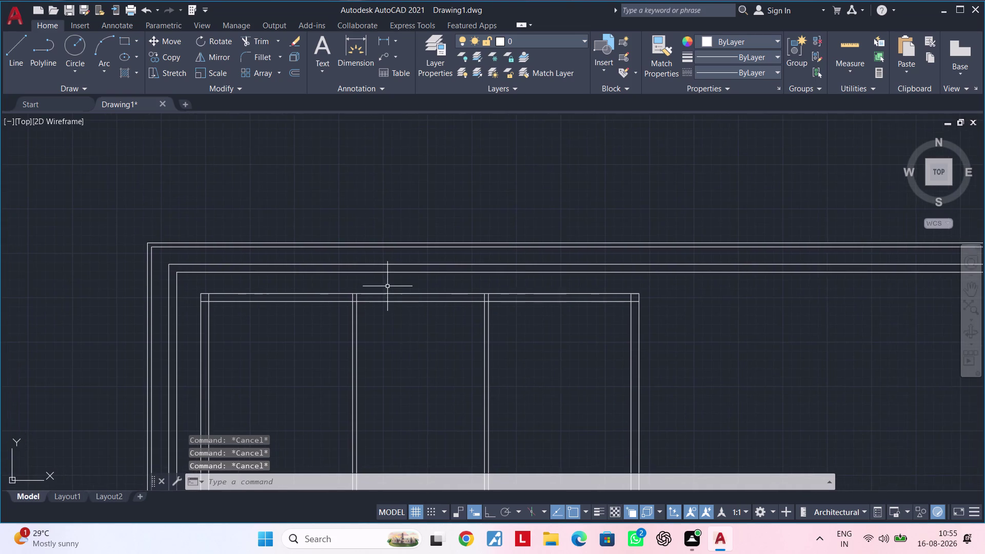
scroll(up, 3)
middle_drag(387, 286, 425, 281)
key(Escape)
scroll(up, 3)
key(Escape)
key(Escape)
key(Escape)
key(Escape)
key(Escape)
key(Escape)
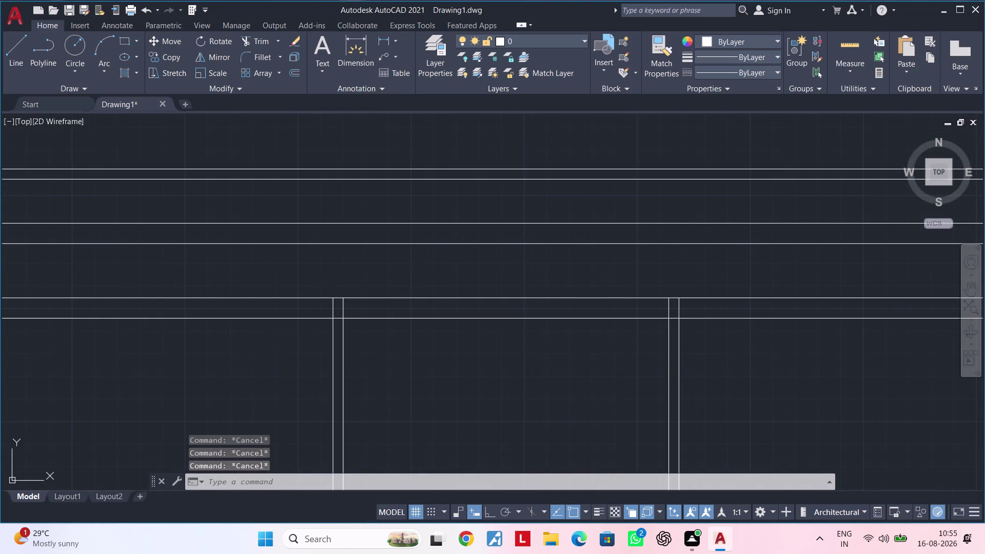
key(Escape)
key(Escape)
key(Escape)
key(Escape)
key(Escape)
key(Escape)
key(Escape)
key(Escape)
key(Escape)
key(Escape)
text(of)
key(space)
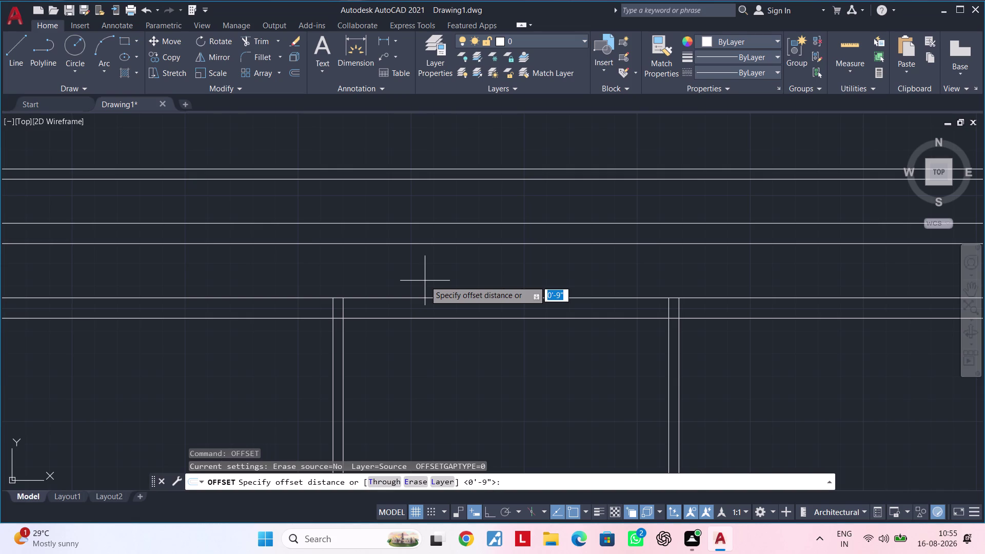
Offset the top wall line 3" downward to add a parallel line.
key(9)
key(BackSpace)
text(3")
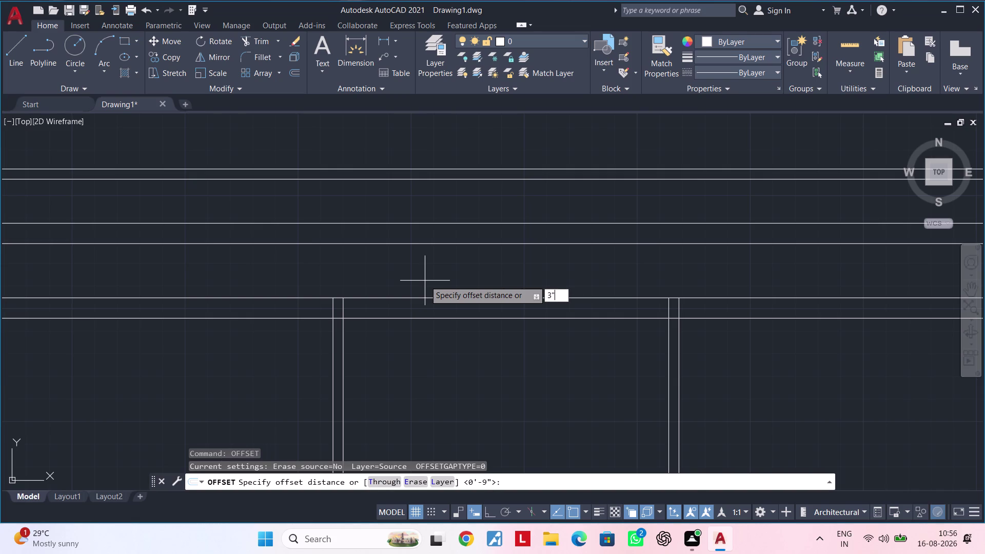
key(Return)
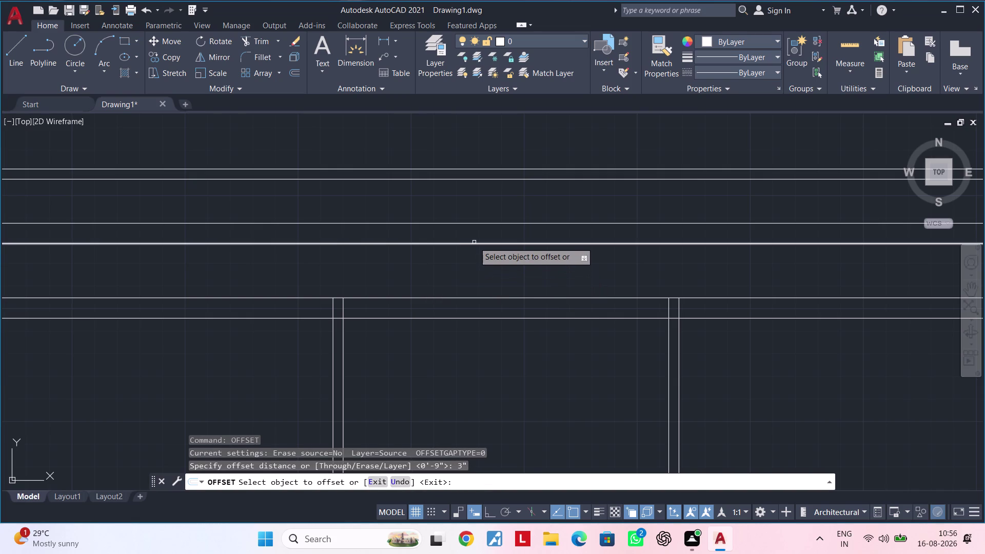
click(474, 242)
click(474, 272)
key(Escape)
key(Escape)
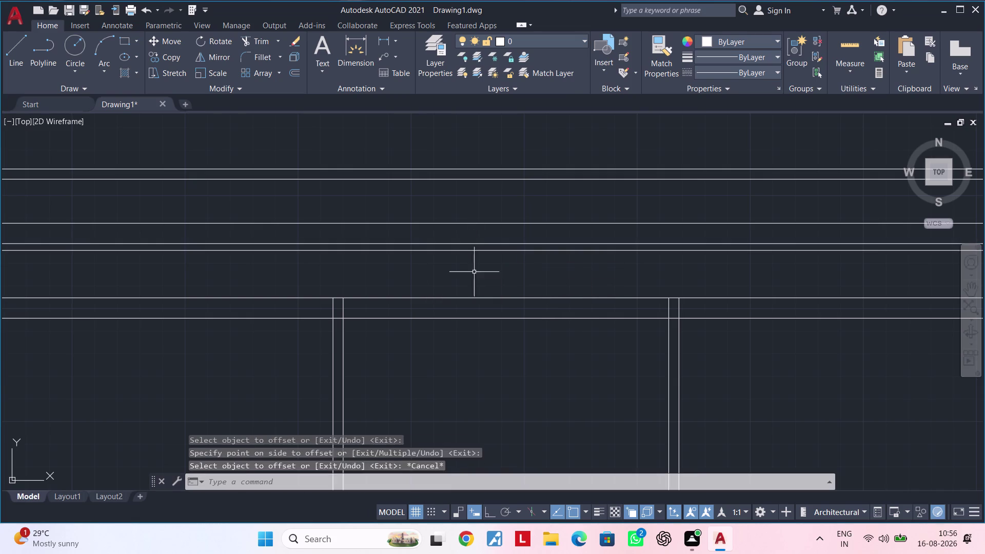
key(Escape)
key(Escape)
key(Escape)
key(Escape)
key(Escape)
key(Escape)
key(Escape)
key(Escape)
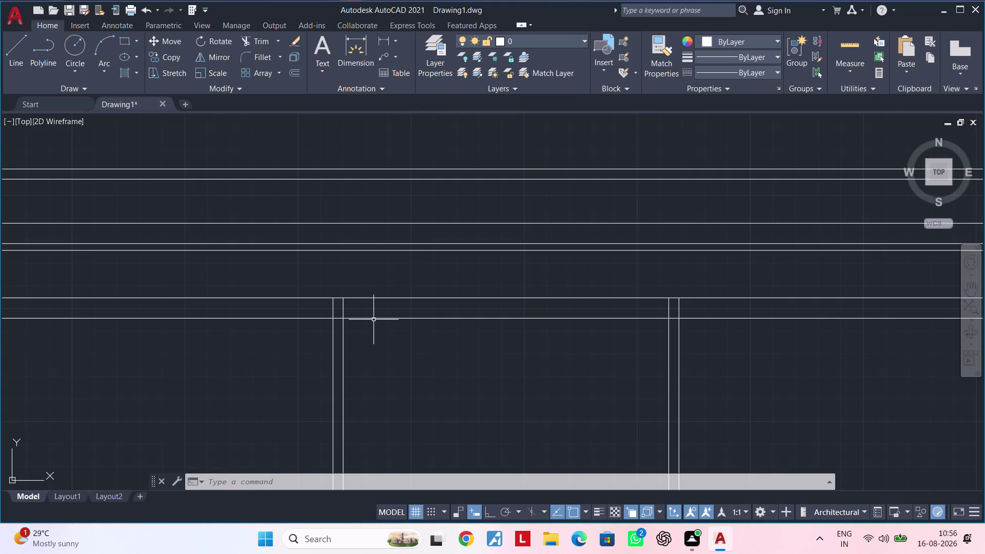
Add a 12' linear dimension between the two vertical partition walls, placed below them.
middle_drag(378, 332, 363, 302)
click(383, 42)
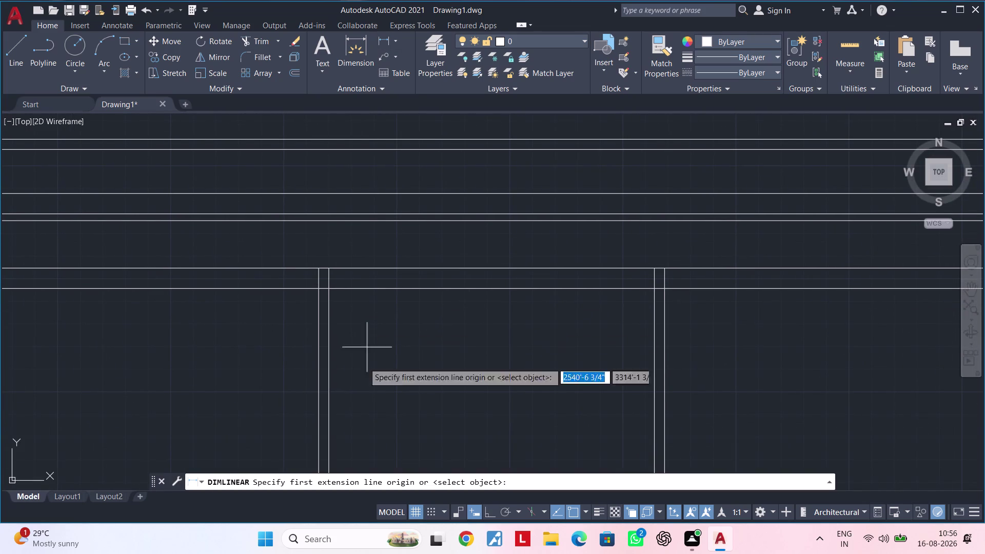
click(331, 289)
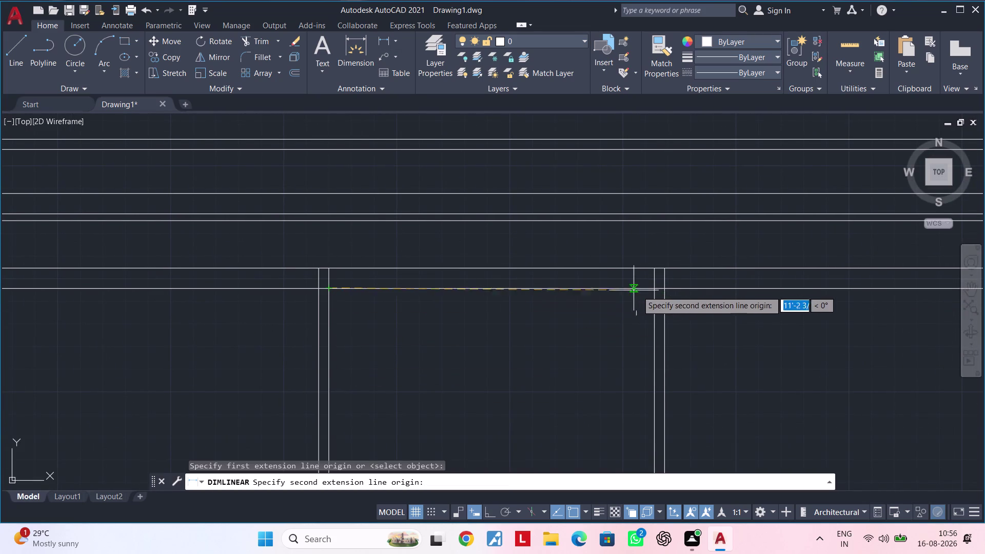
click(652, 290)
click(621, 331)
key(Escape)
key(Escape)
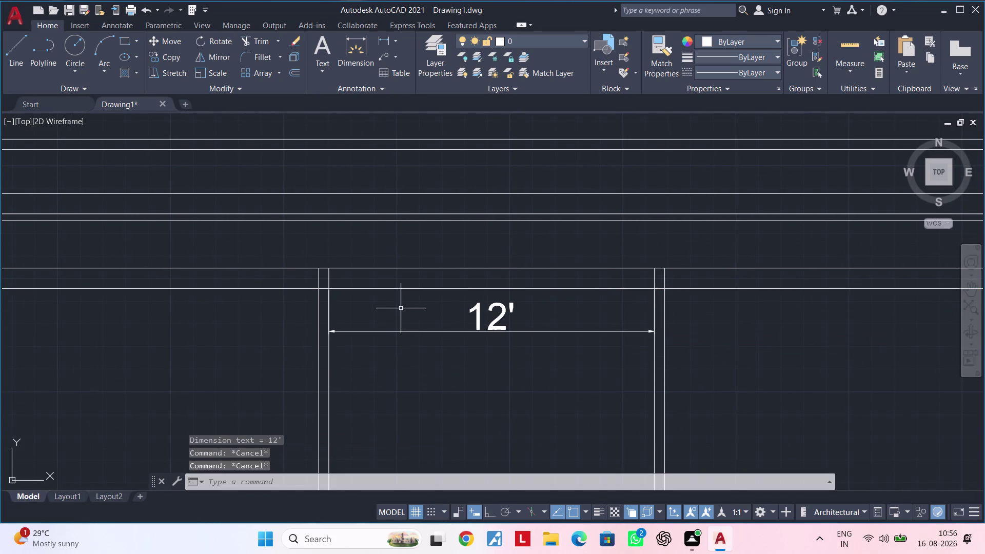
key(e)
key(x)
key(space)
click(329, 279)
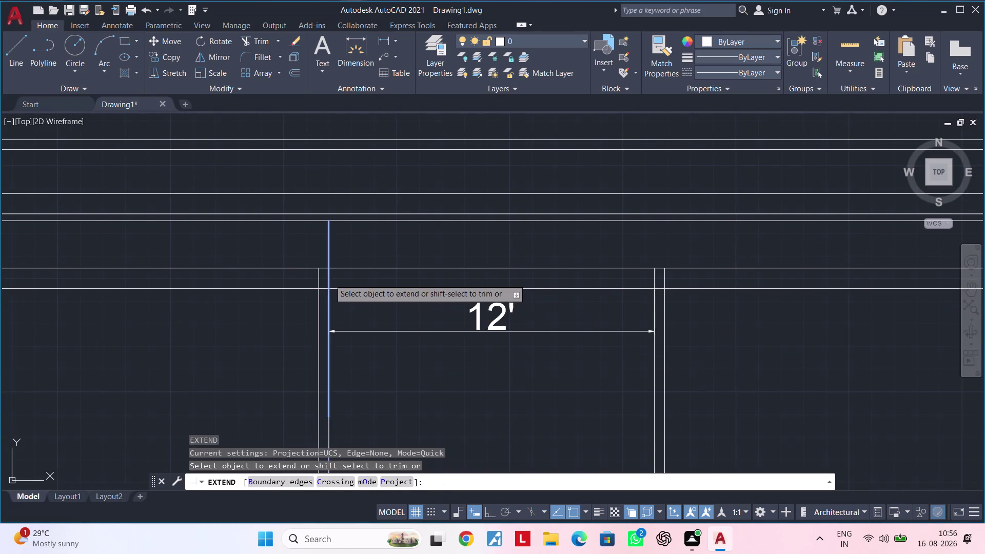
Extend the left inner wall line up to the top wall.
click(653, 279)
key(Escape)
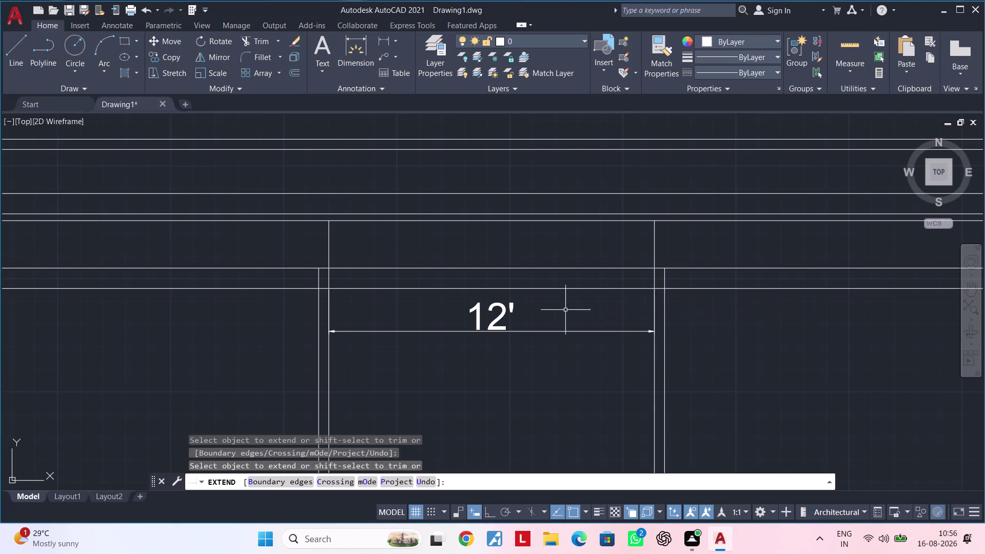
key(Escape)
key(Escape)
key(Escape)
key(Escape)
Trim the overlapping wall line at the junction.
key(t)
key(r)
key(space)
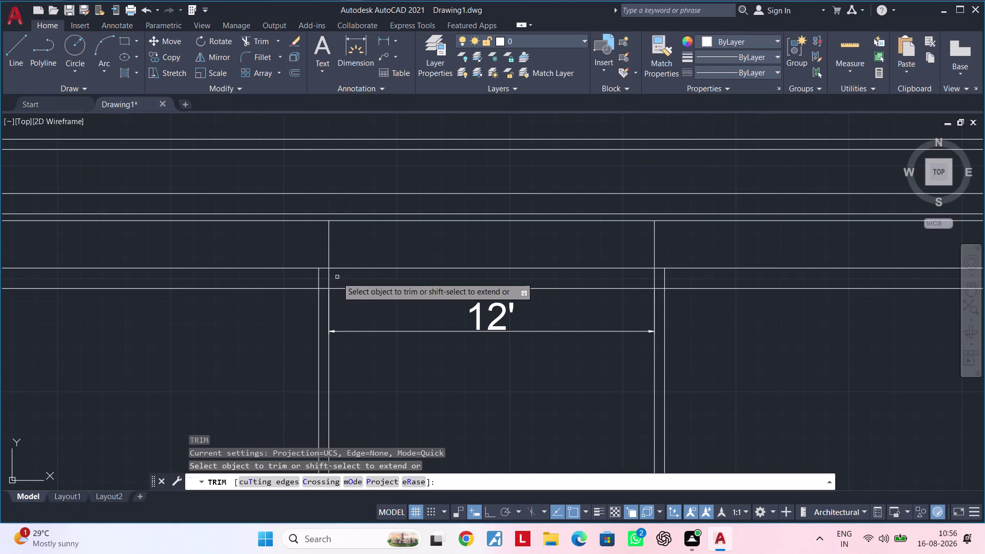
click(318, 275)
key(Escape)
key(Escape)
key(Escape)
key(Escape)
key(Escape)
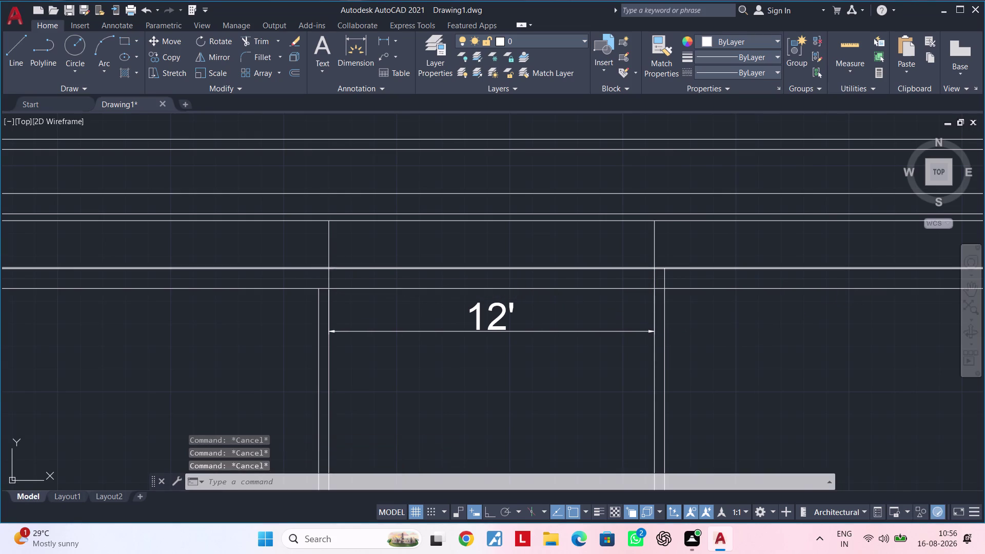
key(Escape)
key(Escape)
Offset the left inner wall line 9" to the left.
text(of)
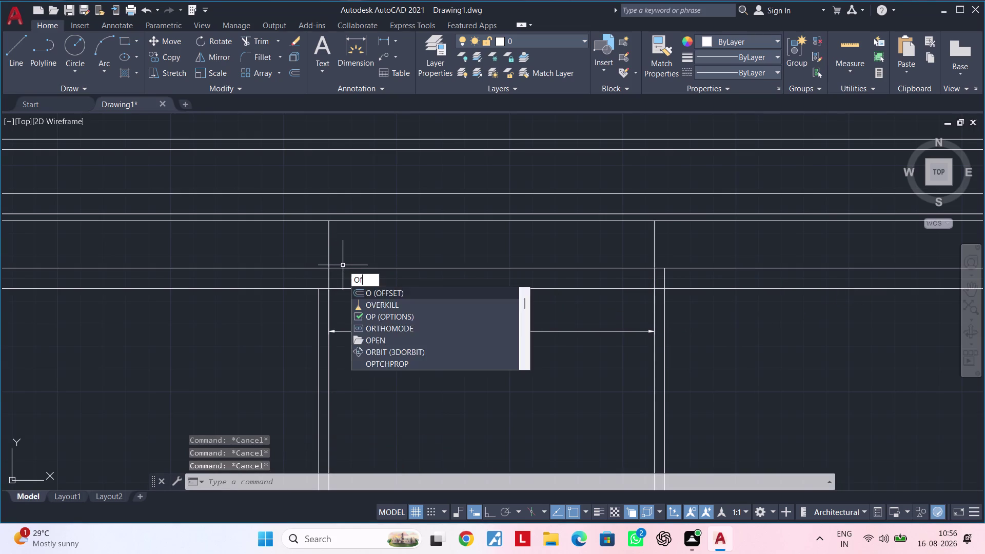
key(space)
text(9")
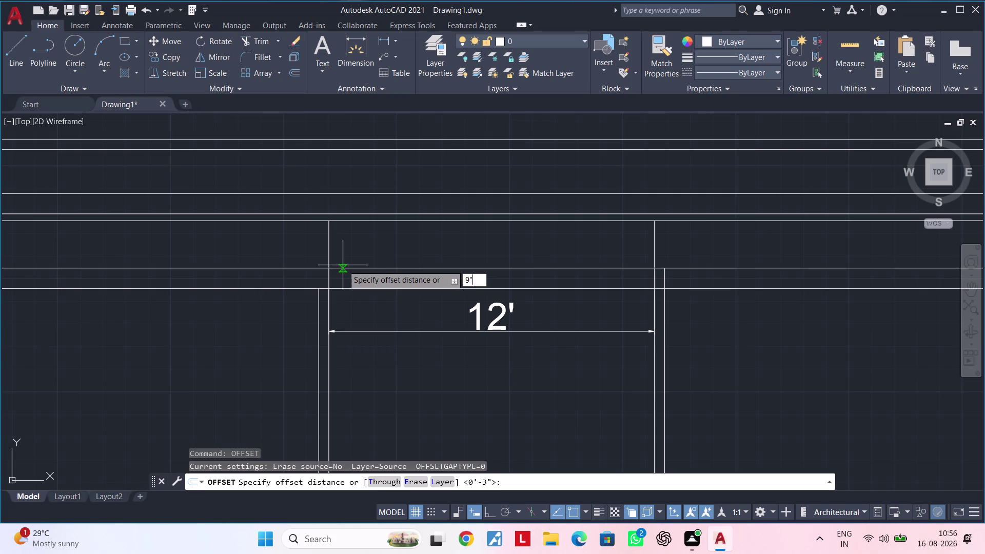
key(Return)
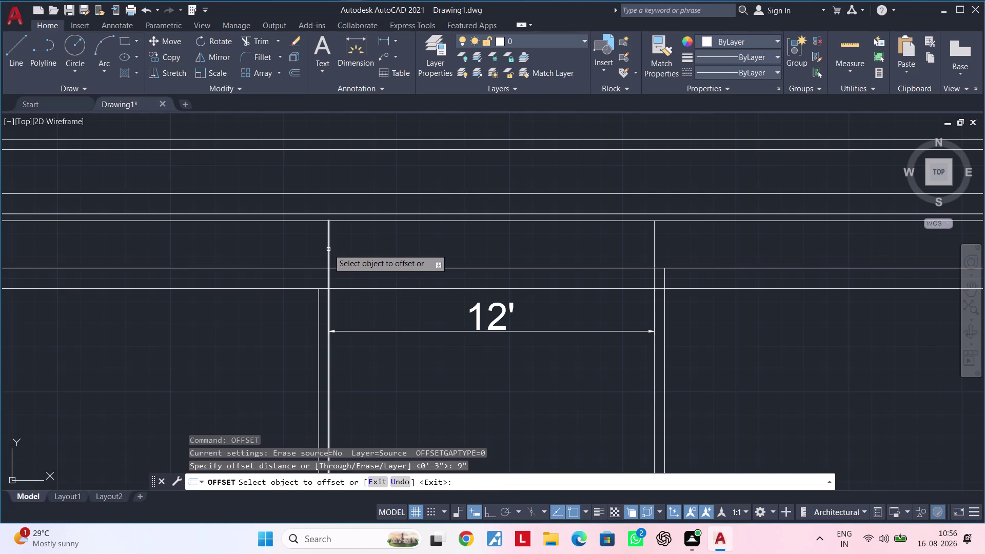
click(329, 248)
click(281, 249)
key(Escape)
key(Escape)
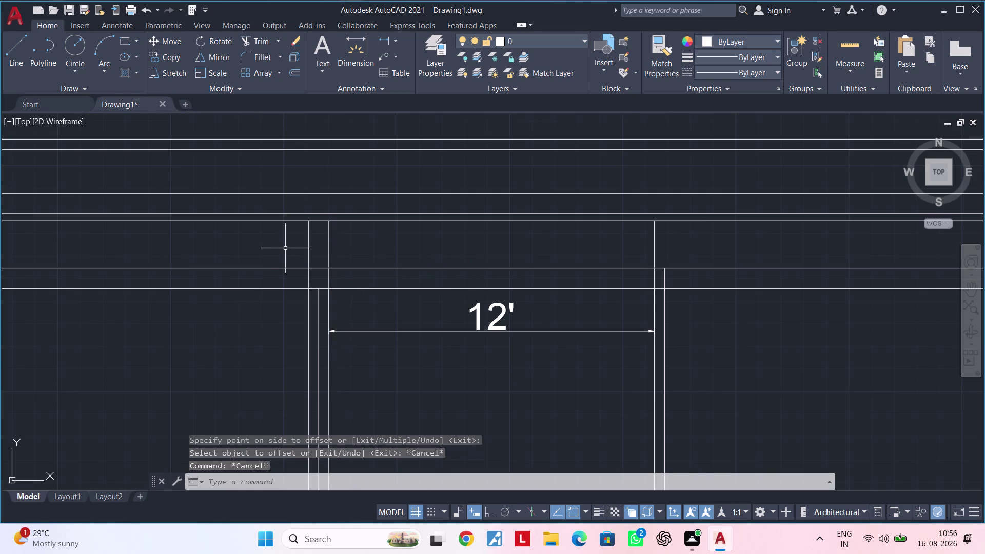
Trim the new 9" line at the junction and begin another 9" offset.
key(t)
text(r)
key(space)
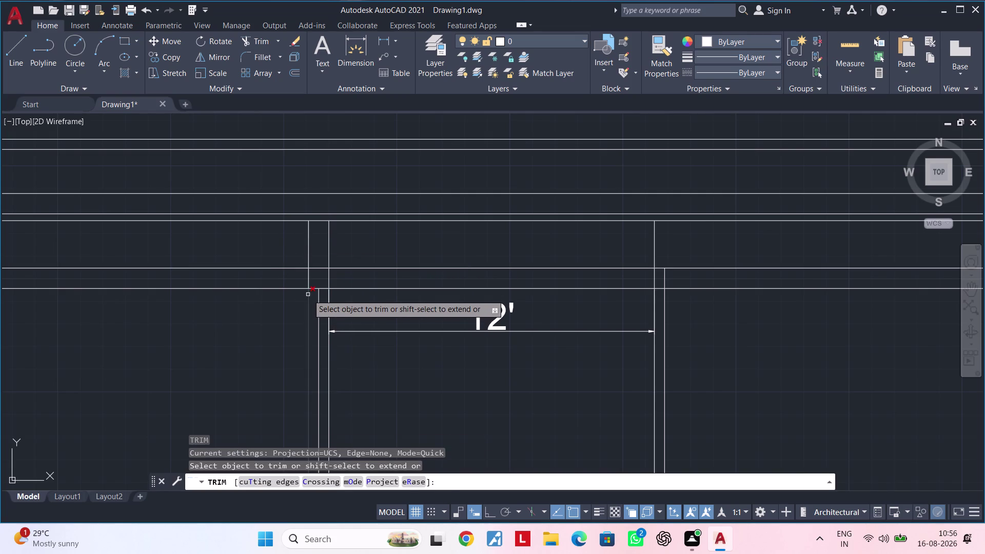
click(306, 294)
key(Escape)
key(Escape)
middle_drag(360, 306, 351, 307)
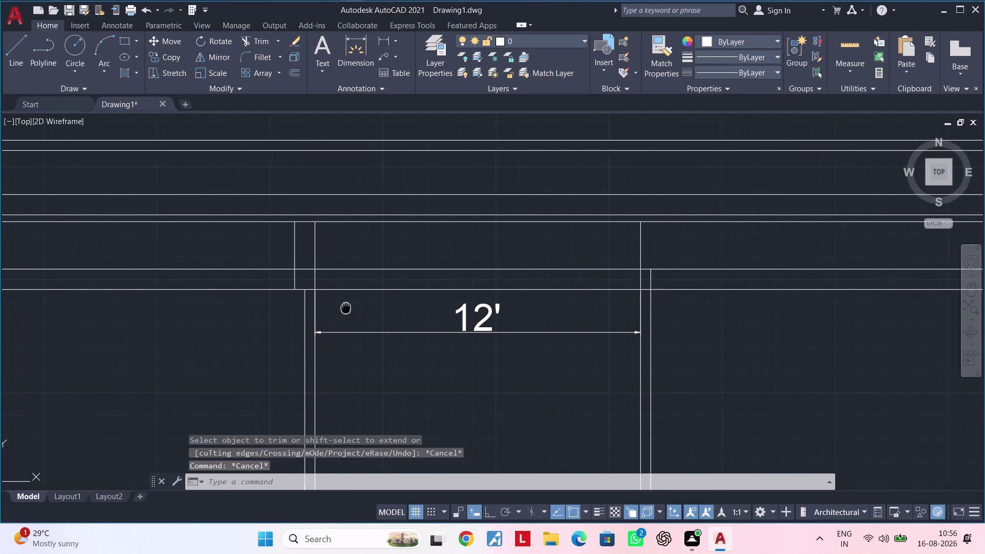
middle_drag(352, 307, 258, 305)
middle_drag(436, 271, 403, 277)
key(Escape)
key(Escape)
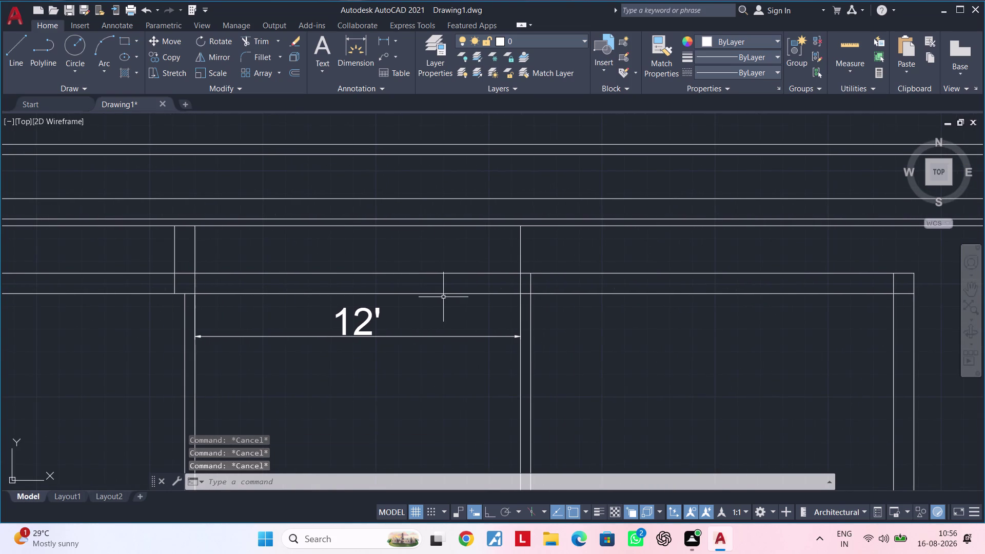
text(of 9")
key(Return)
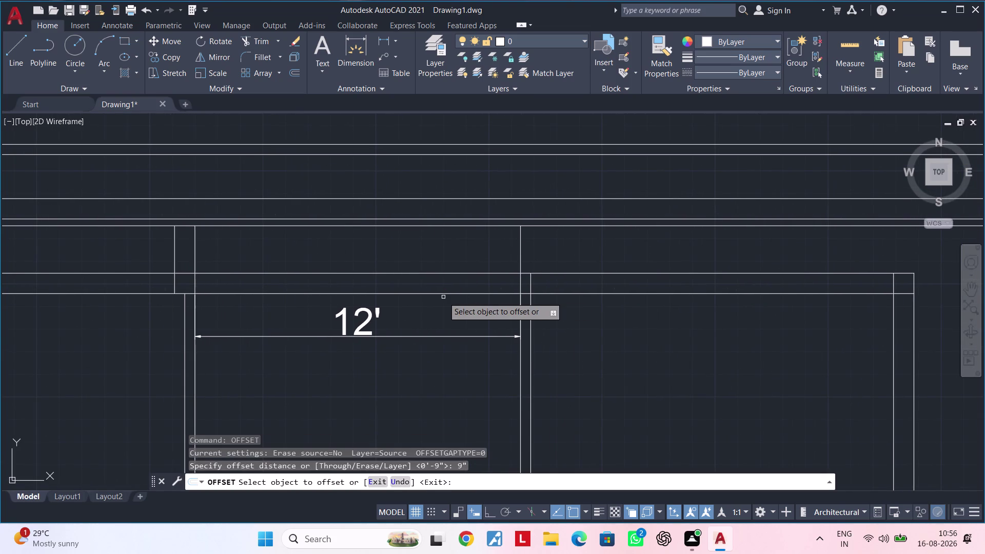
Place a 9" parallel copy to the right of the right inner wall line.
click(521, 250)
click(578, 249)
key(Escape)
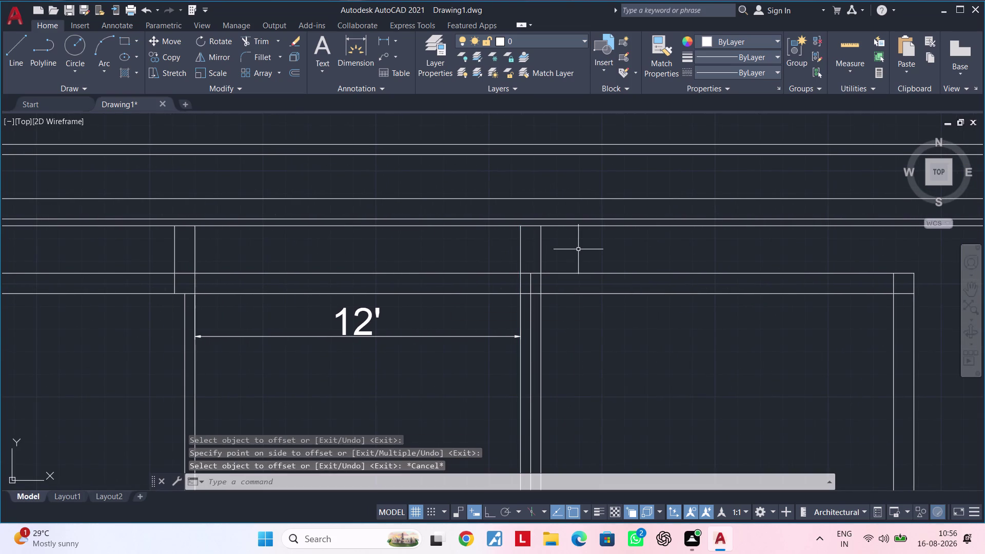
key(Escape)
Trim the overlapping line pieces at the right junction.
text(tr)
key(space)
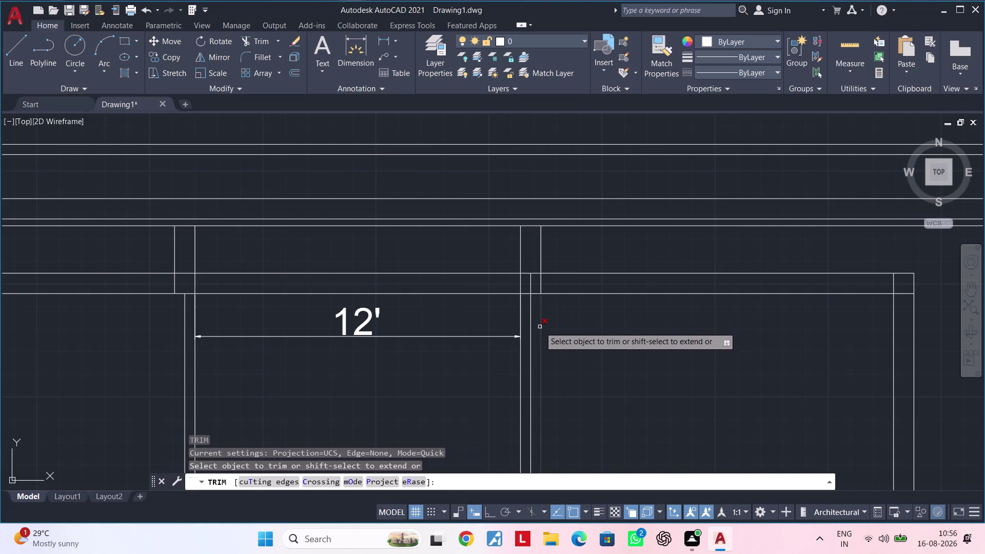
click(540, 327)
key(Escape)
key(space)
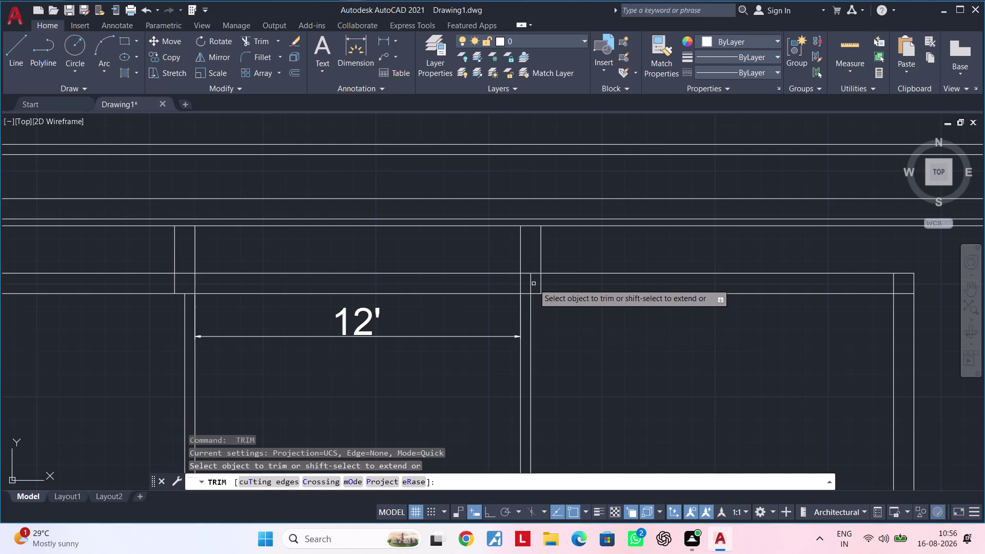
click(532, 283)
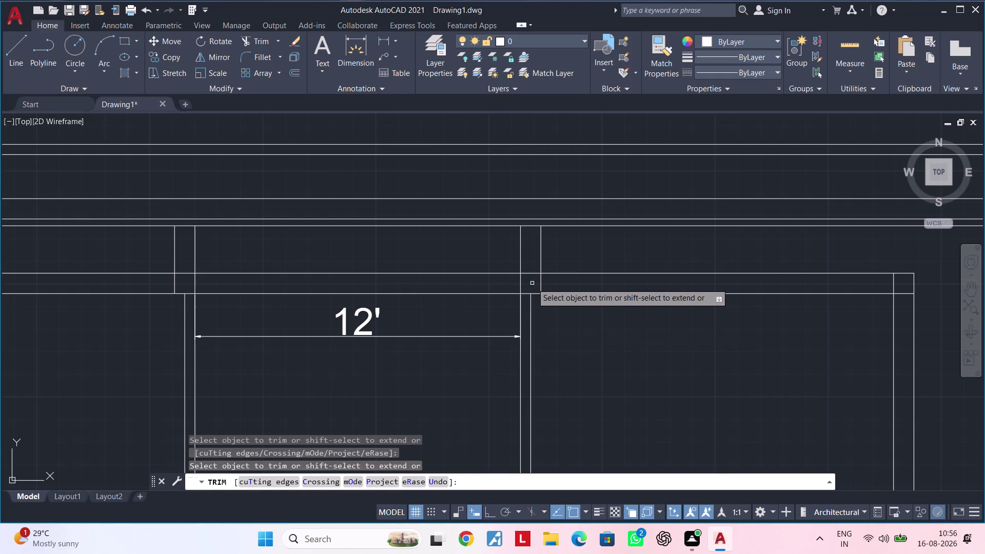
Trim the partition lines crossing the upper wall.
scroll(down, 3)
middle_drag(530, 282, 501, 270)
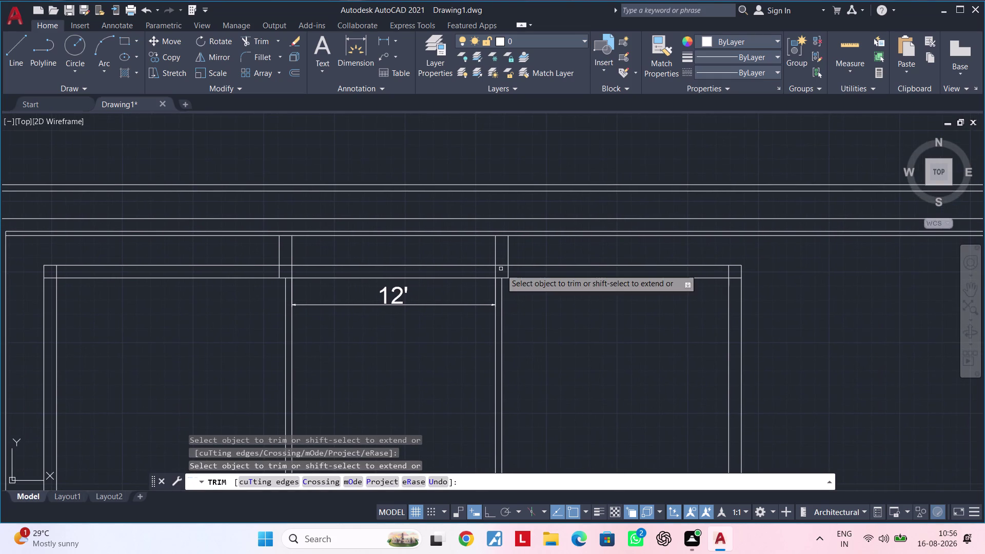
middle_drag(501, 268, 501, 255)
middle_drag(369, 243, 413, 243)
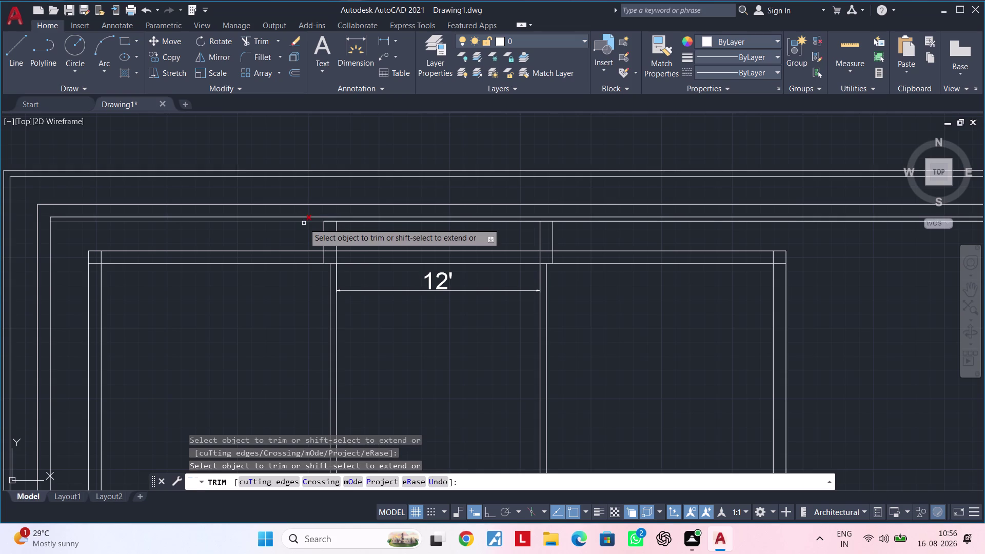
click(299, 223)
click(607, 219)
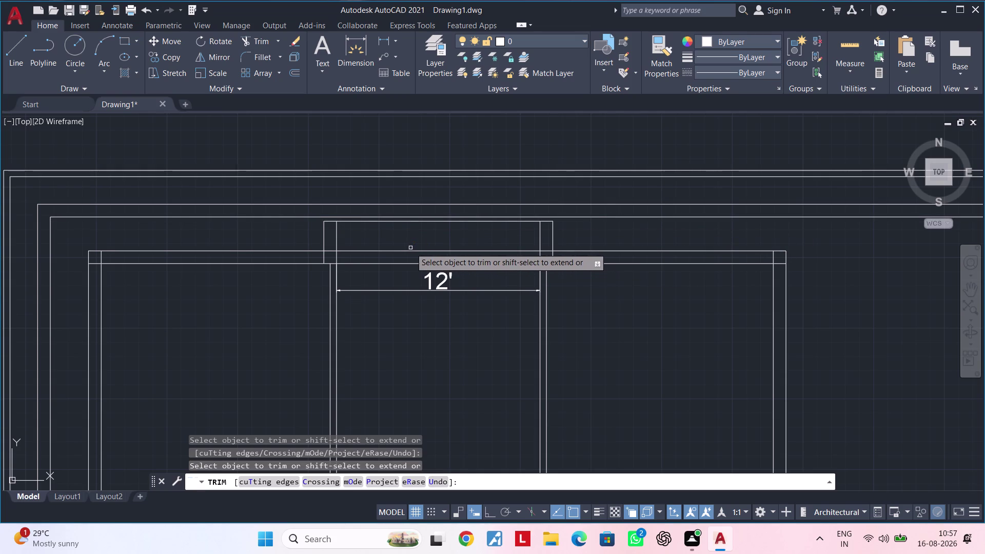
Trim the wall segments at the top partition junction.
middle_drag(409, 248, 458, 230)
scroll(up, 3)
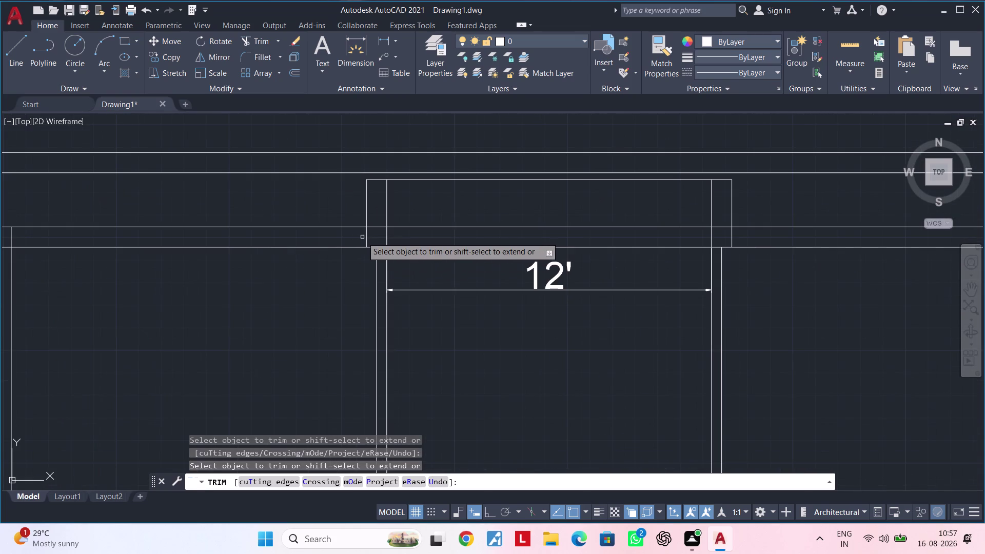
click(366, 237)
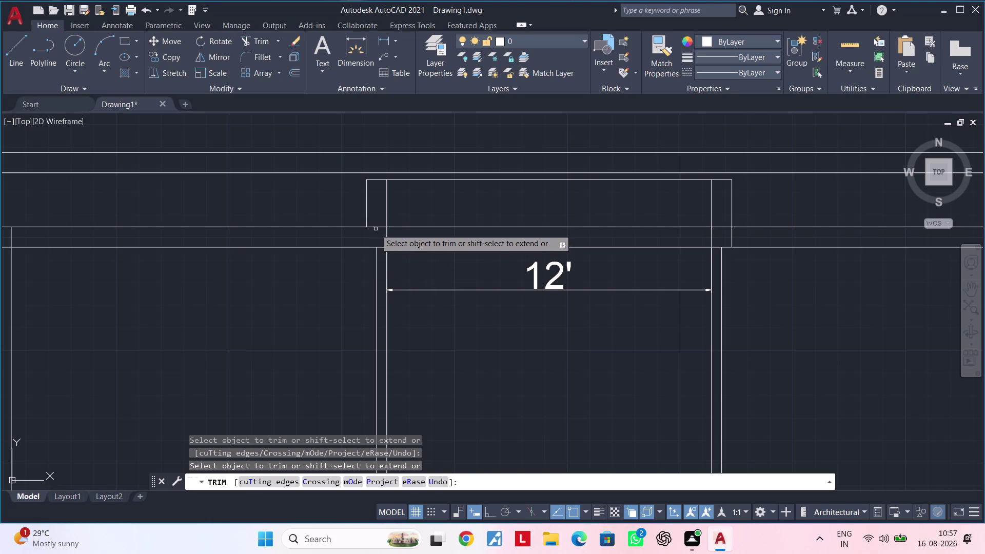
click(375, 228)
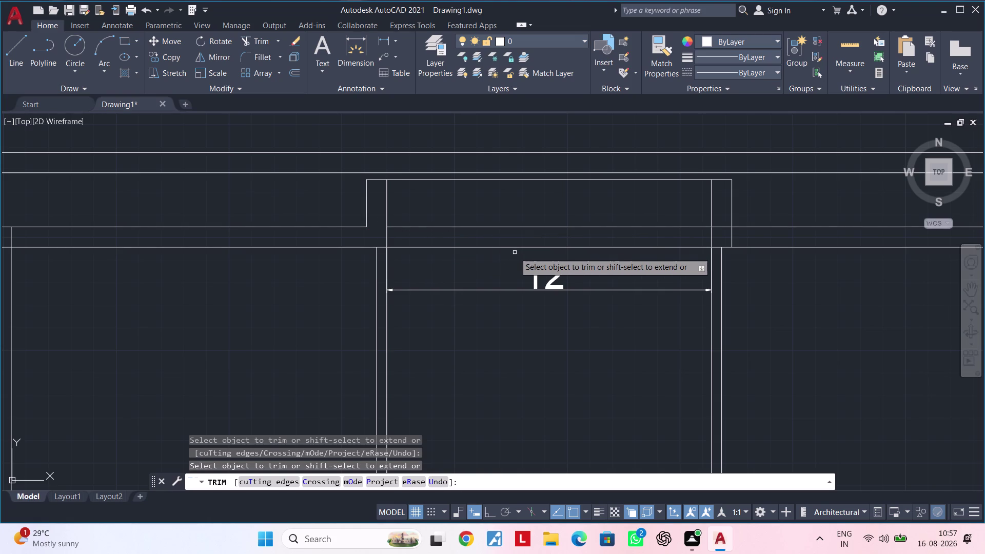
Trim the remaining crossing lines to open the top wall between partitions.
scroll(down, 3)
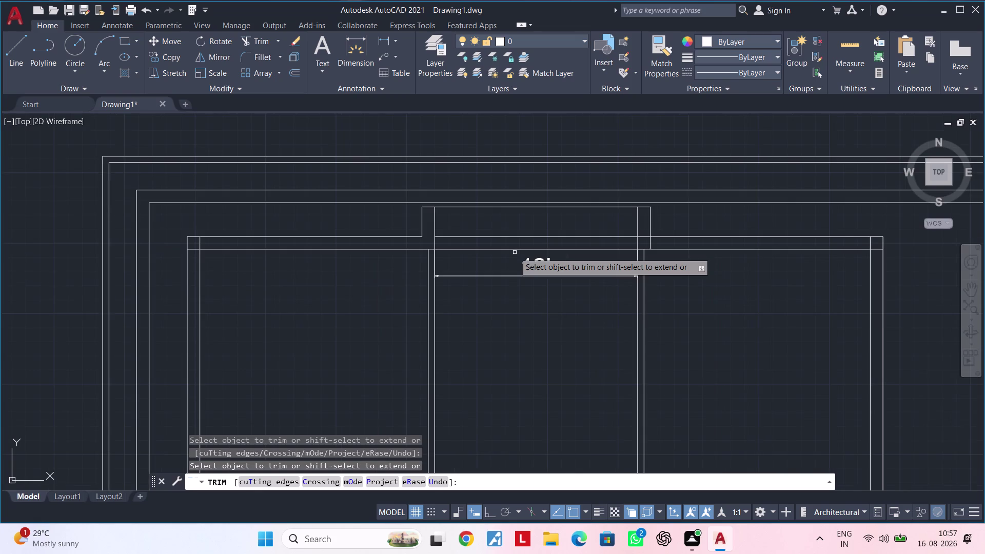
middle_drag(515, 252, 480, 252)
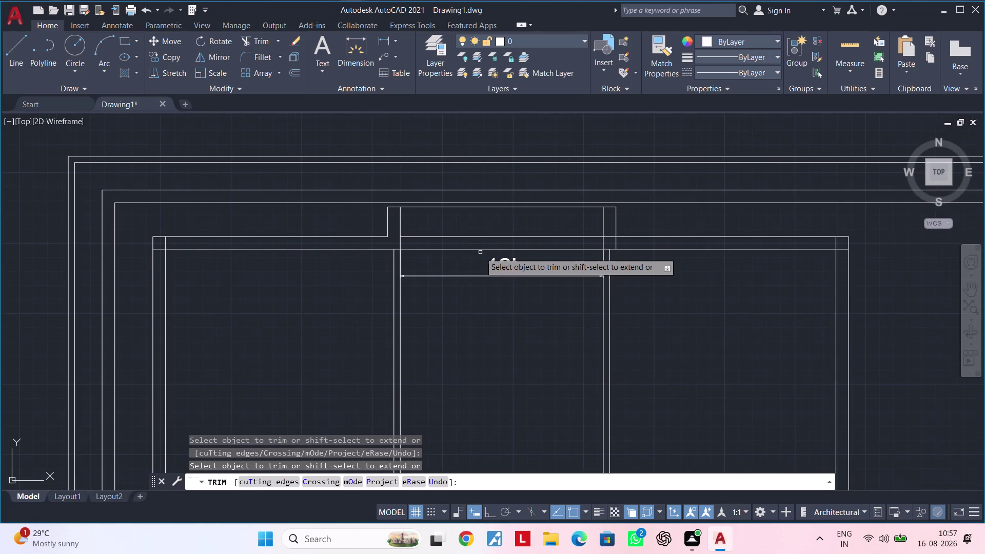
drag(470, 261, 470, 256)
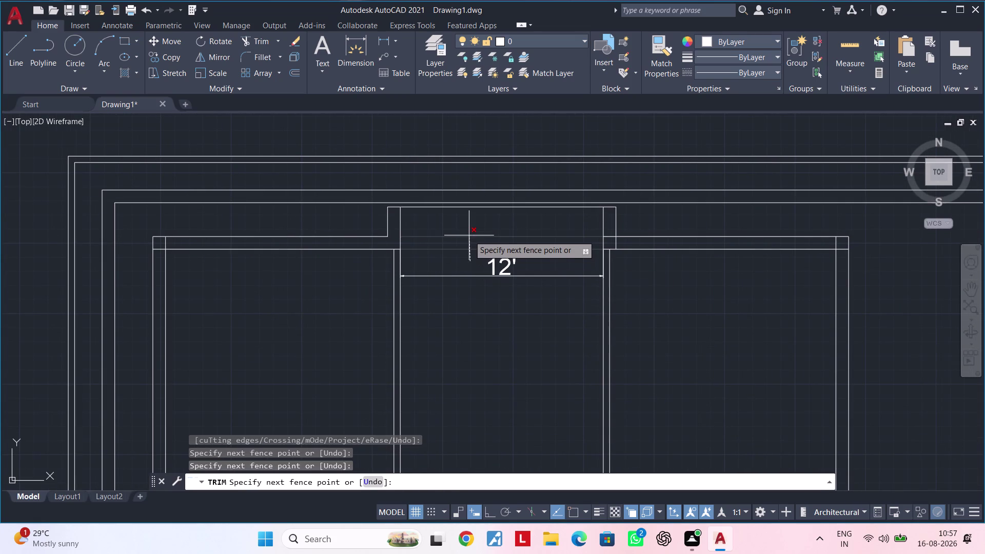
click(469, 232)
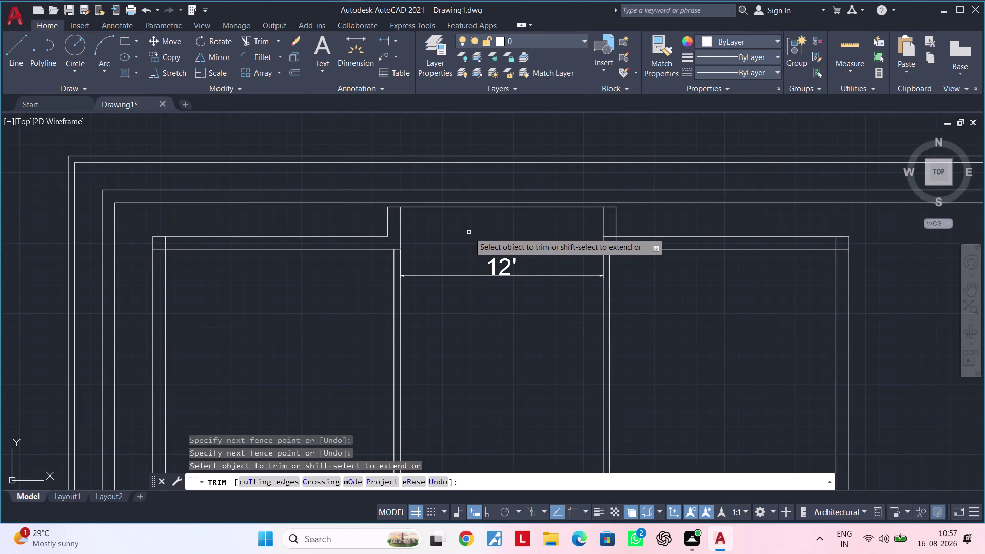
click(607, 236)
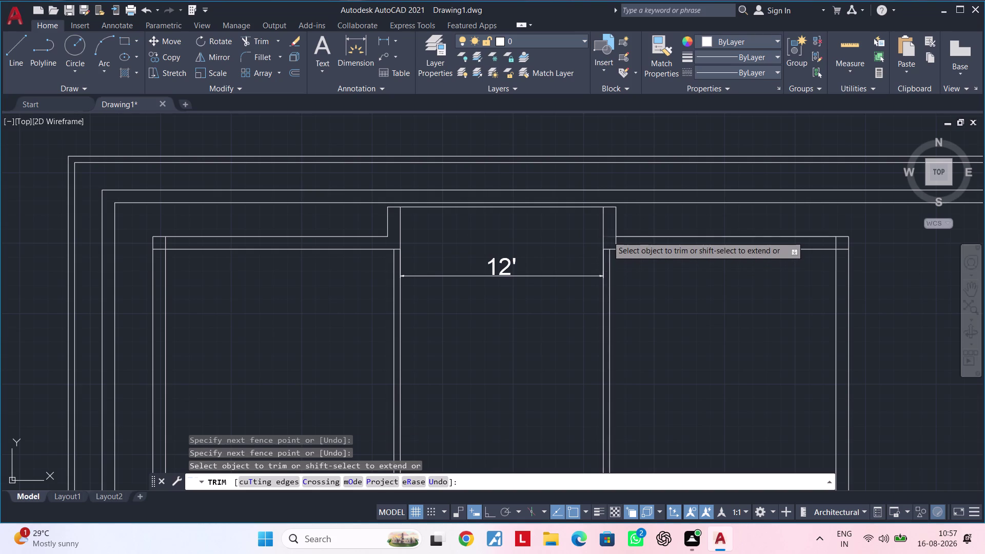
click(616, 243)
key(Escape)
key(Escape)
Select and erase the 12' dimension over the central bay, then clear the prompt.
middle_drag(528, 242, 534, 237)
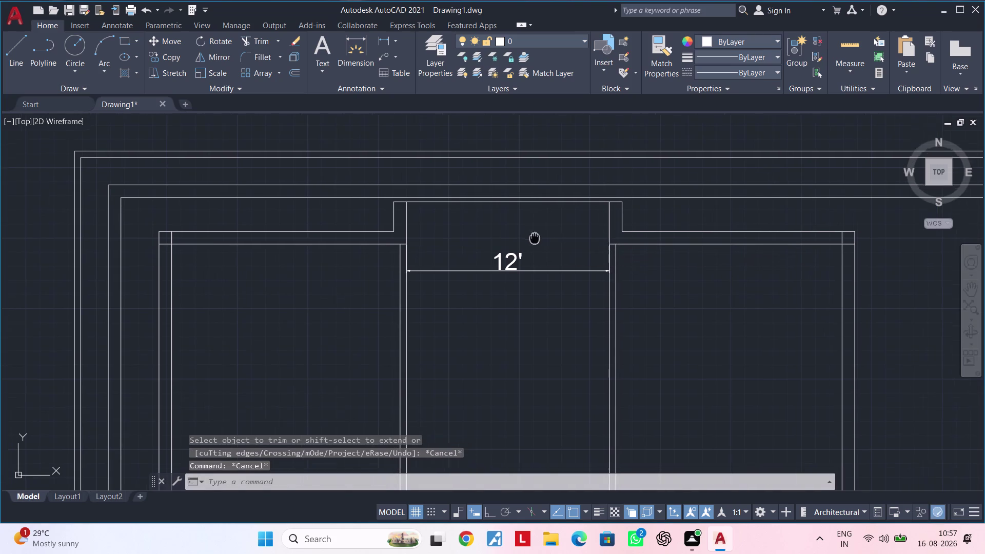
middle_drag(535, 237, 536, 228)
key(Escape)
drag(539, 236, 539, 243)
click(511, 281)
key(BackSpace)
key(Delete)
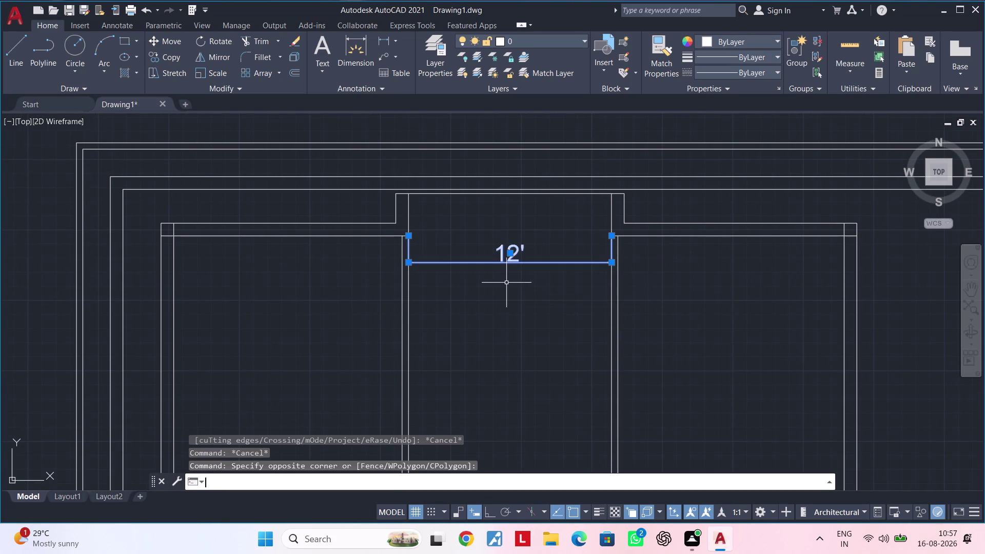
key(Delete)
click(507, 302)
key(Escape)
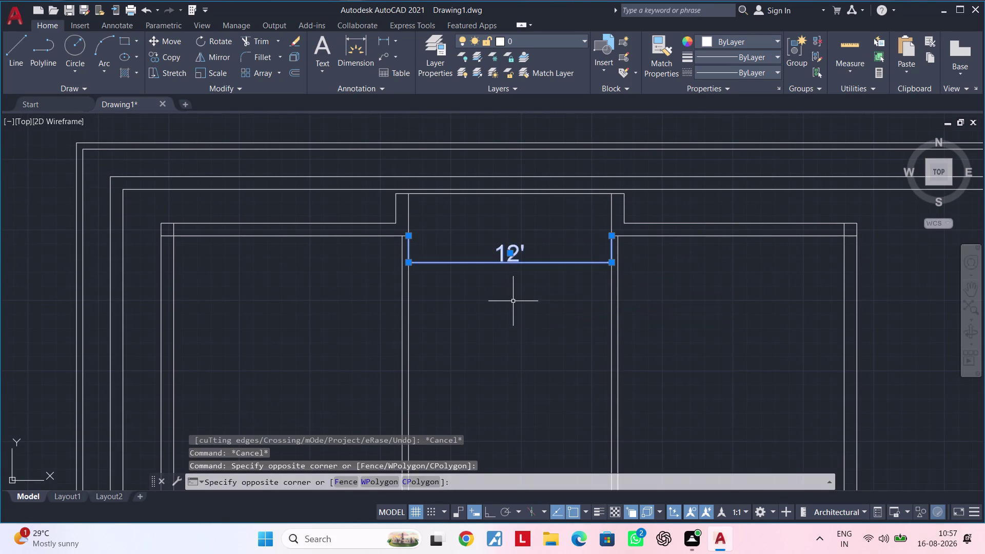
key(Escape)
click(540, 244)
click(493, 293)
key(Delete)
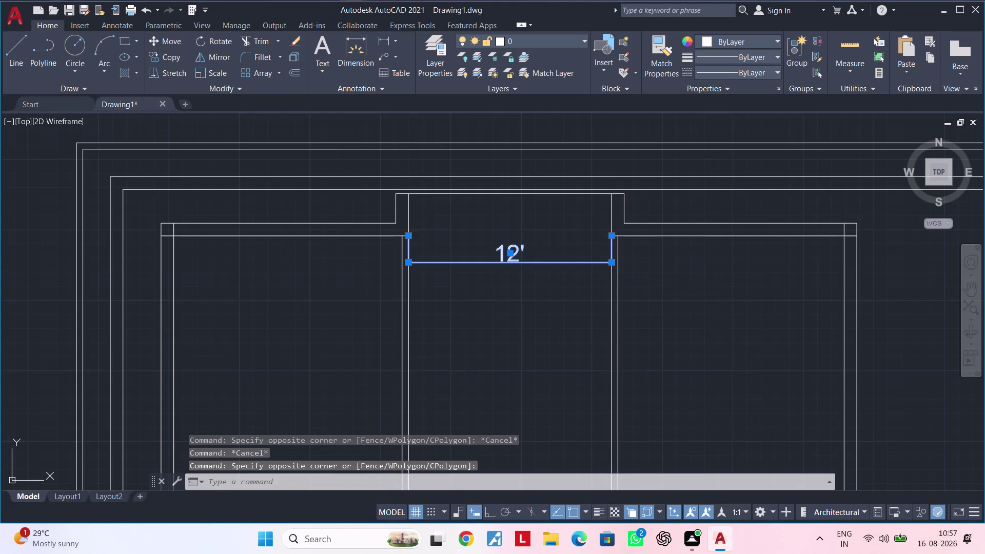
key(Escape)
key(Escape)
key(Escape)
key(Escape)
middle_drag(495, 288, 472, 293)
key(Escape)
key(Escape)
key(Escape)
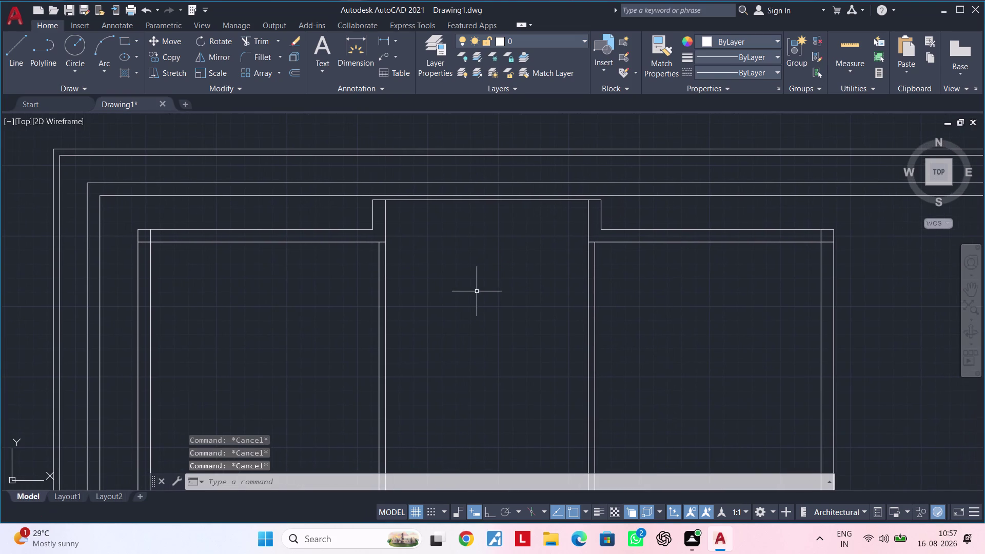
middle_drag(475, 292, 461, 310)
key(Escape)
key(Escape)
key(Escape)
Offset the central bay's top wall line 5'10" downward.
key(Escape)
text(of)
key(space)
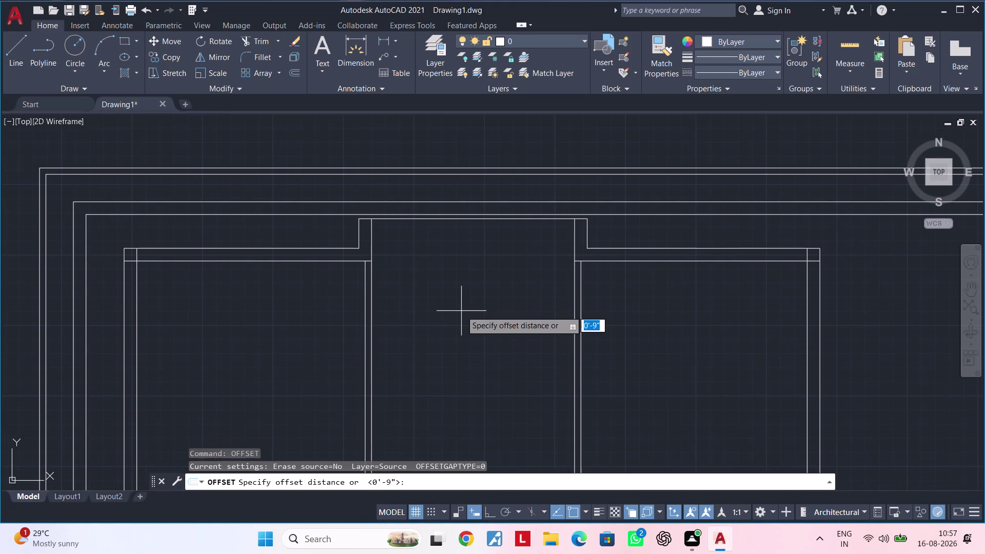
text(5'10)
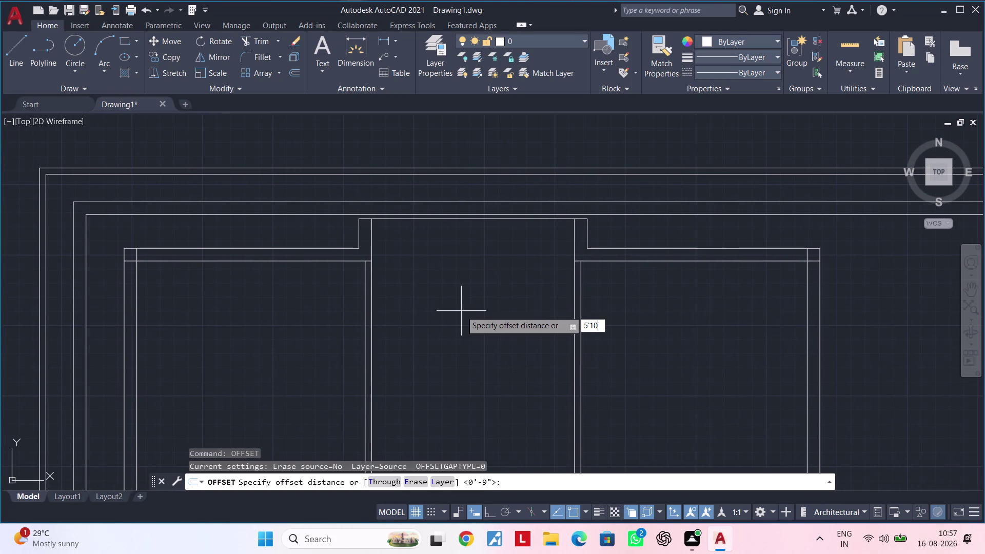
text(")
key(Return)
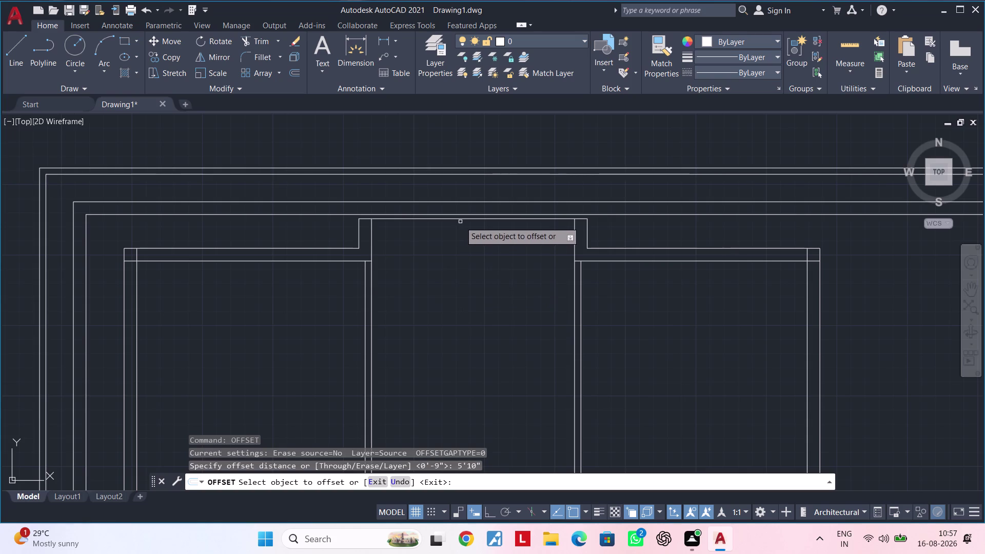
click(461, 219)
click(484, 374)
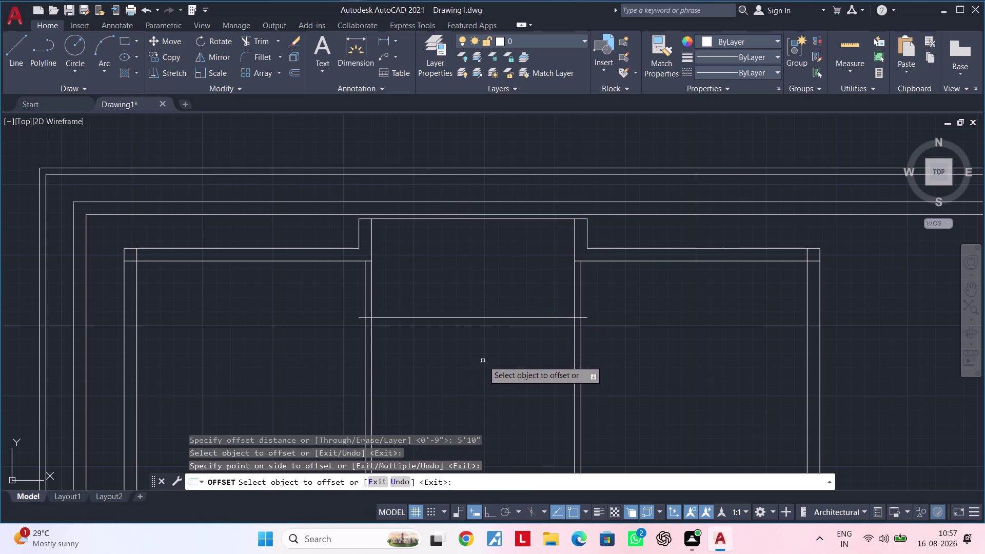
key(space)
Offset the new line 4.5" to double it into a partition.
key(space)
text(4)
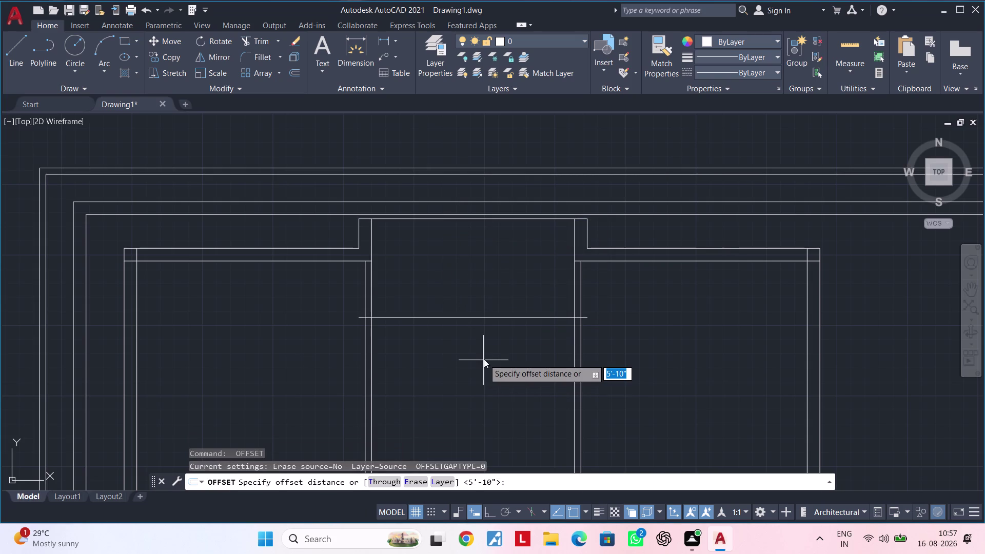
text(.5")
key(Return)
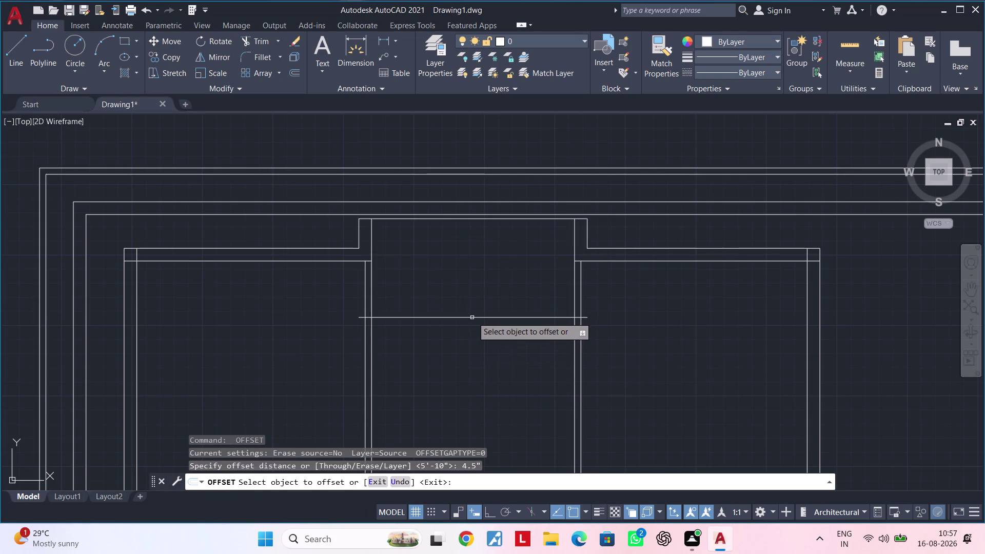
click(472, 315)
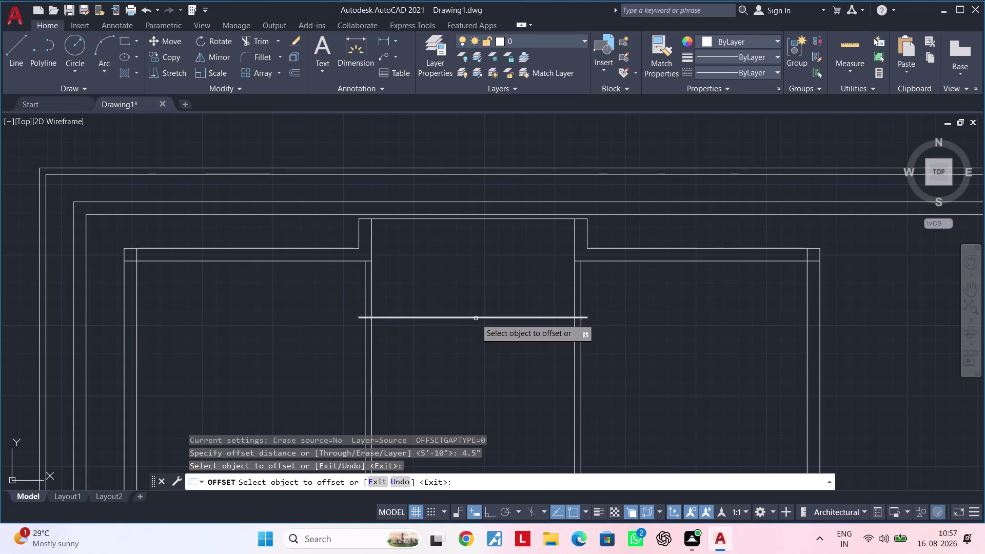
click(476, 319)
click(475, 347)
key(Escape)
key(Escape)
key(Escape)
Trim the partition overhangs at both ends with fence drags.
text(tr)
key(space)
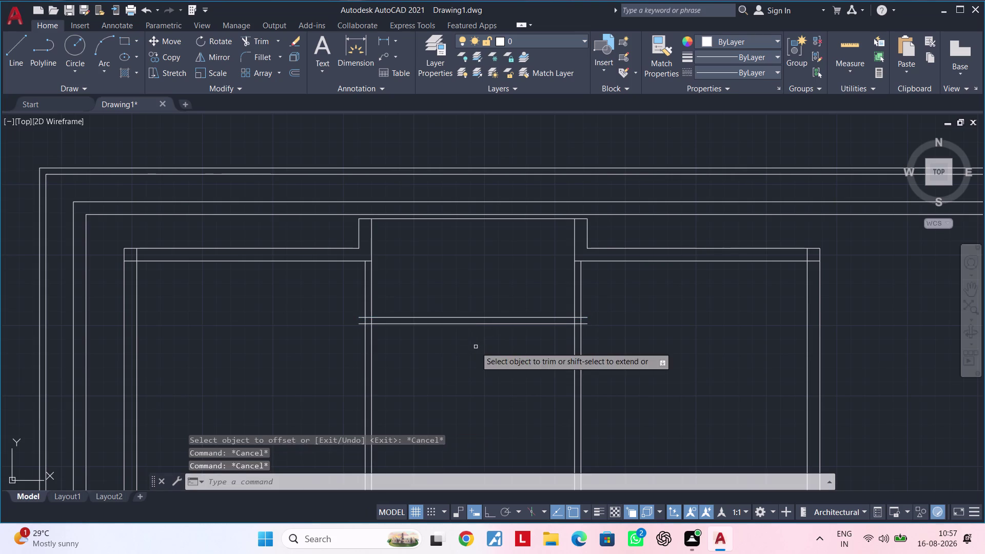
scroll(up, 3)
drag(366, 312, 357, 367)
scroll(down, 3)
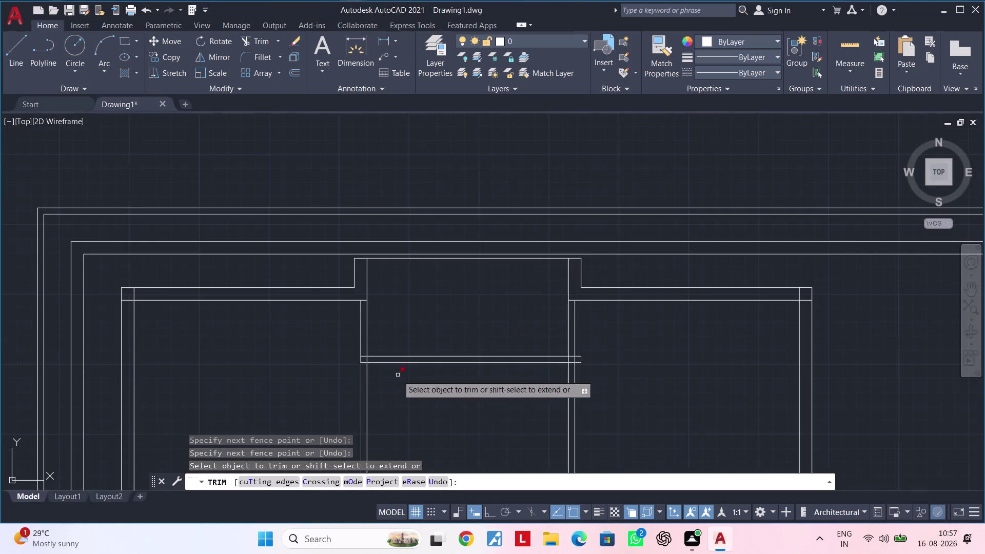
middle_drag(496, 386, 460, 389)
scroll(up, 3)
drag(552, 365, 558, 432)
key(Escape)
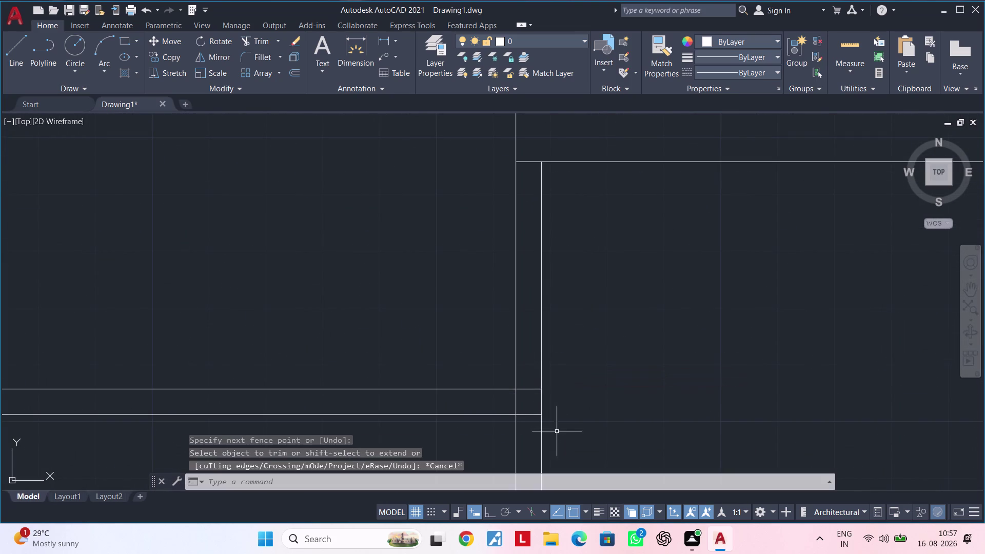
Pan the view back over the central bay to review the new partition.
scroll(down, 3)
middle_drag(446, 397, 487, 334)
scroll(up, 3)
middle_drag(472, 380, 475, 336)
scroll(down, 3)
middle_drag(457, 336, 441, 261)
key(Escape)
middle_drag(409, 278, 453, 269)
key(Escape)
key(Escape)
key(Escape)
middle_drag(428, 276, 453, 279)
key(Escape)
key(Escape)
key(Escape)
middle_drag(432, 285, 472, 284)
key(Escape)
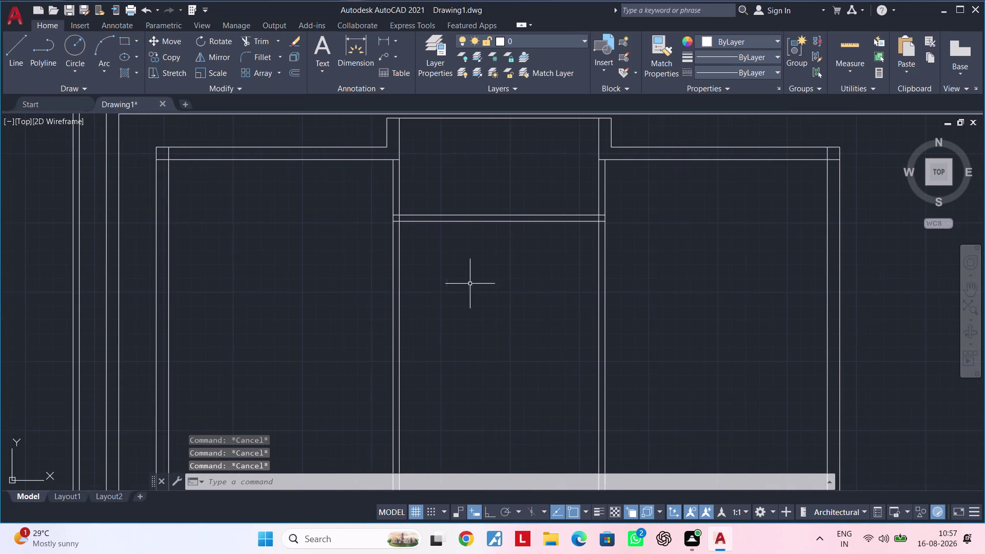
Offset the left room's top inner wall line 12' downward to start the partition.
key(Escape)
text(of)
key(space)
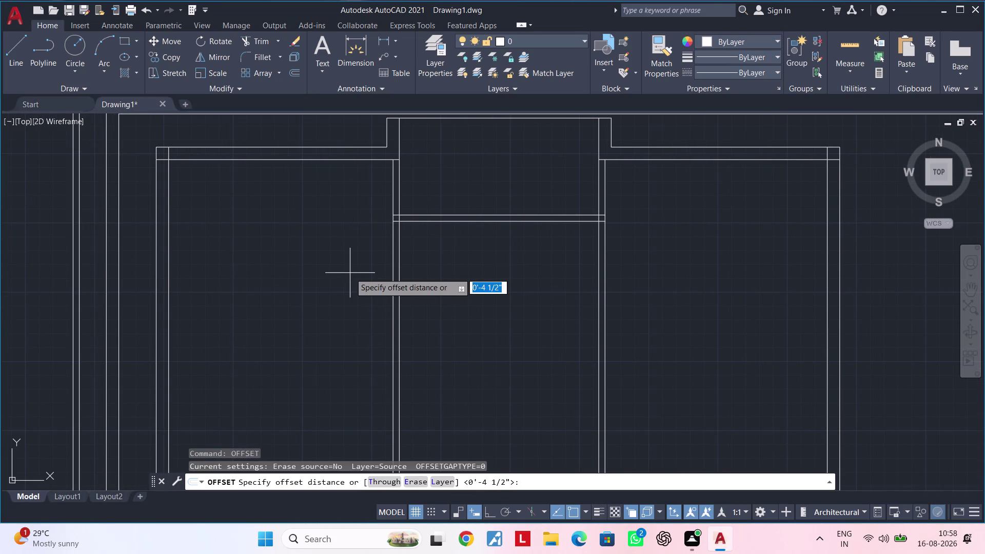
text(12')
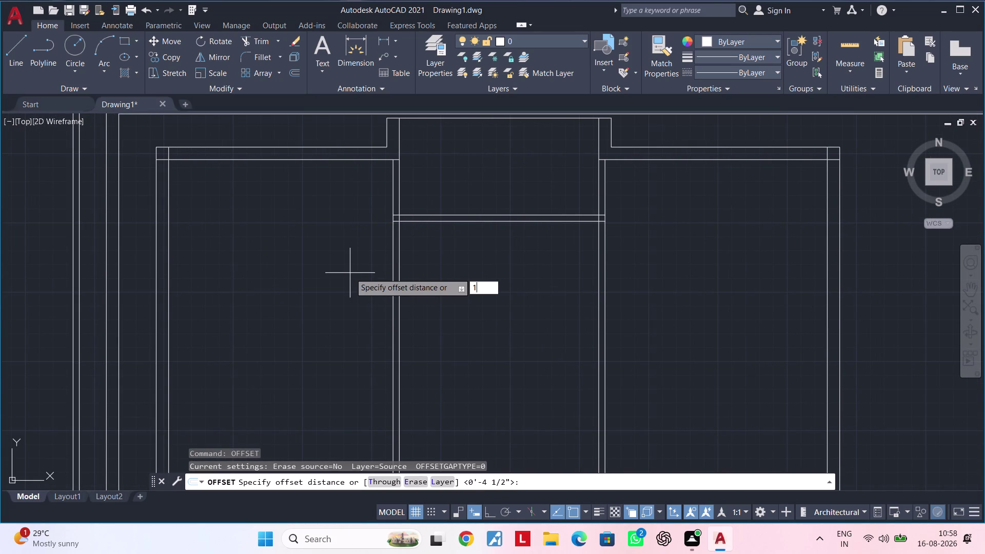
key(Return)
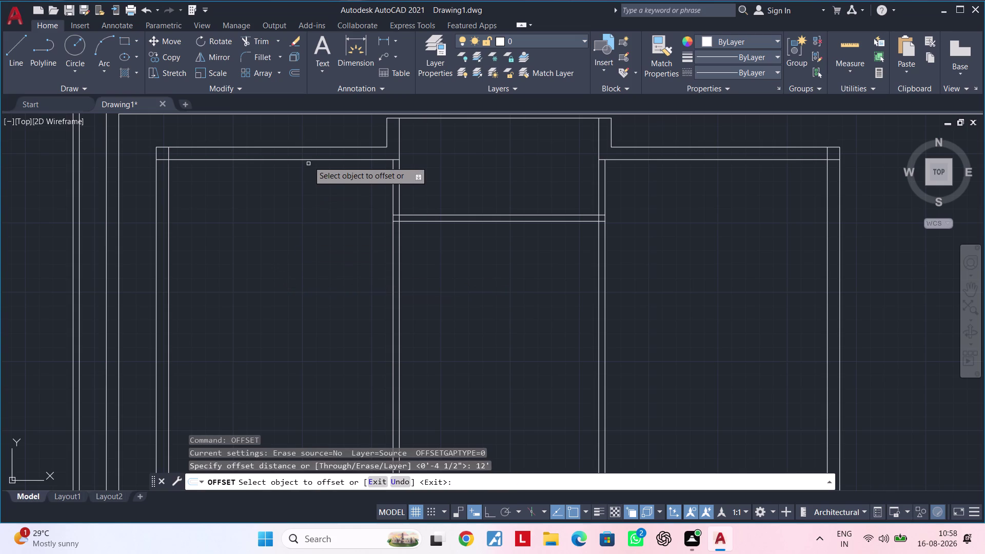
click(309, 158)
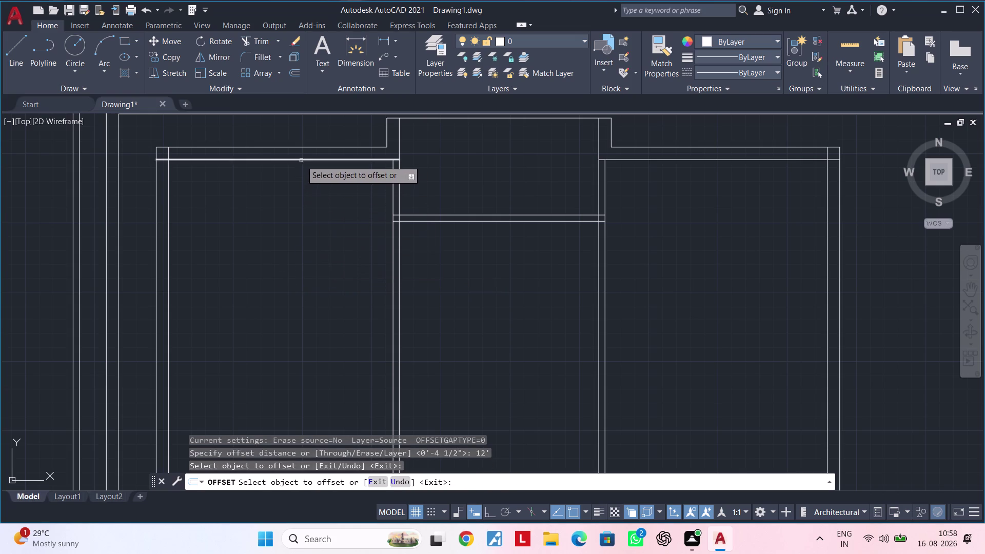
click(301, 161)
click(326, 272)
scroll(down, 3)
middle_drag(335, 294, 339, 228)
scroll(up, 3)
middle_drag(341, 267, 360, 247)
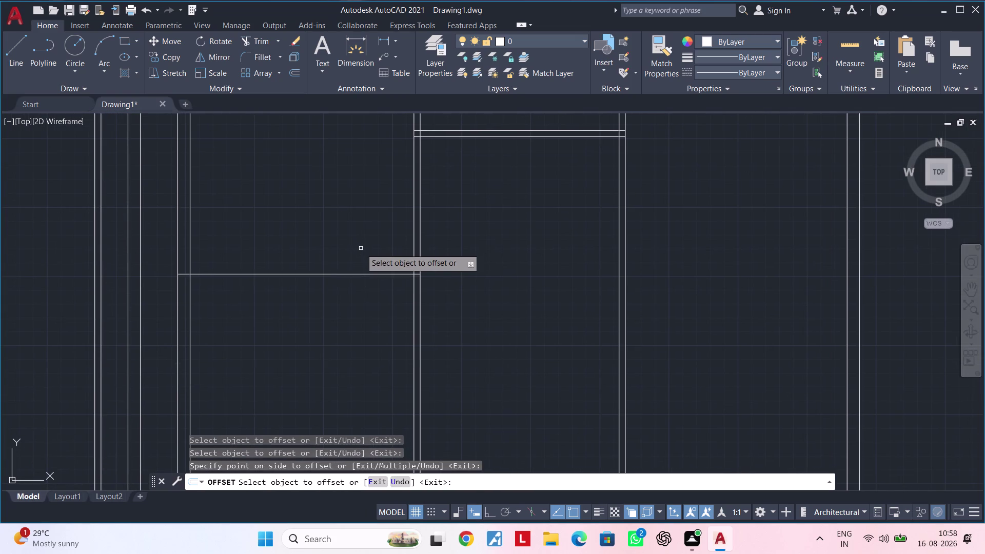
key(space)
Offset the new partition line 4.5" below to make it a double line.
key(space)
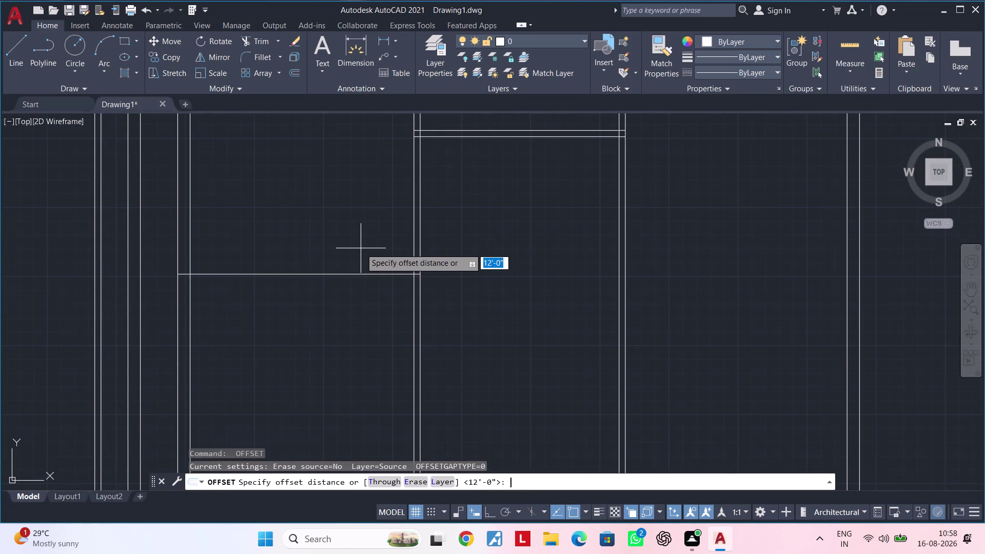
text(4.5")
key(Return)
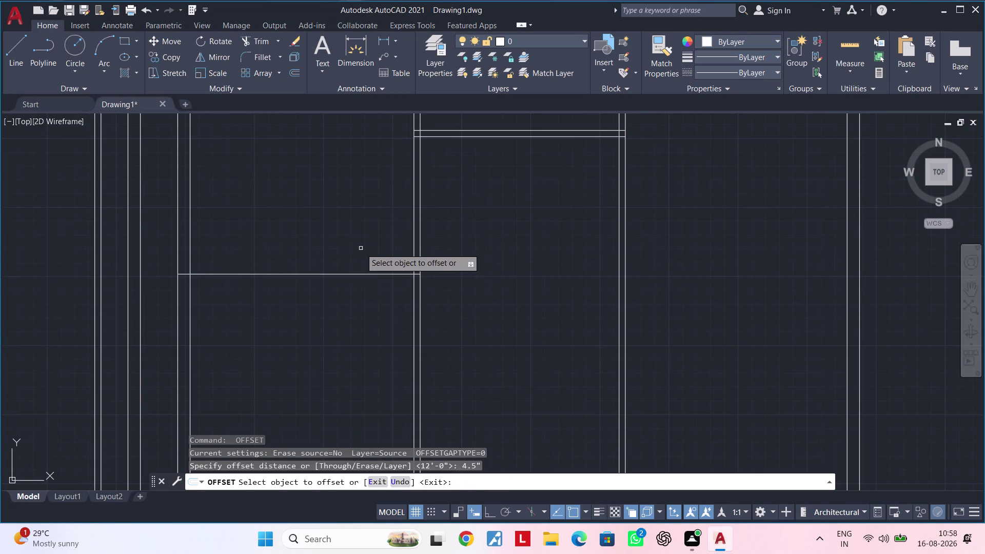
click(316, 275)
click(315, 327)
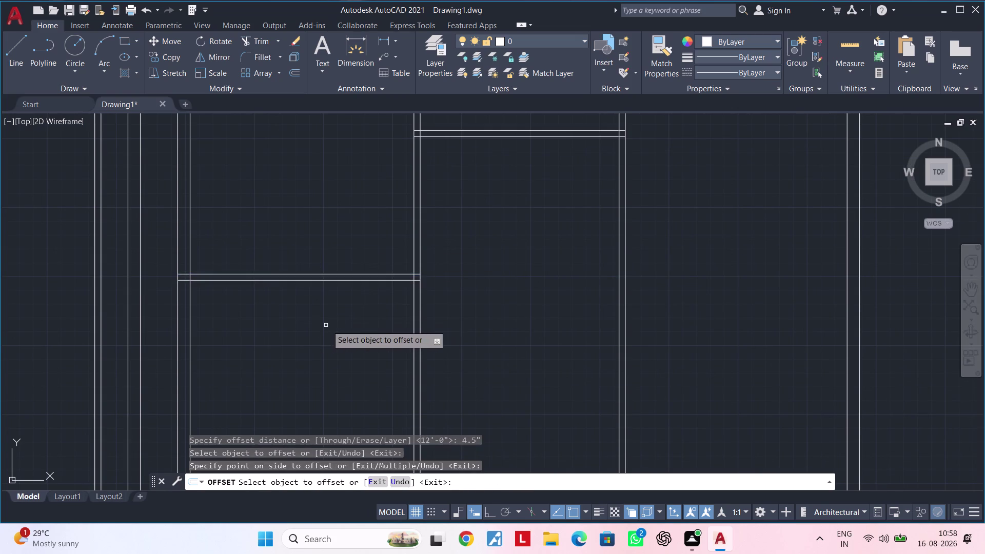
scroll(down, 3)
middle_drag(327, 325, 285, 342)
scroll(up, 3)
middle_drag(349, 319, 392, 300)
middle_drag(408, 293, 403, 284)
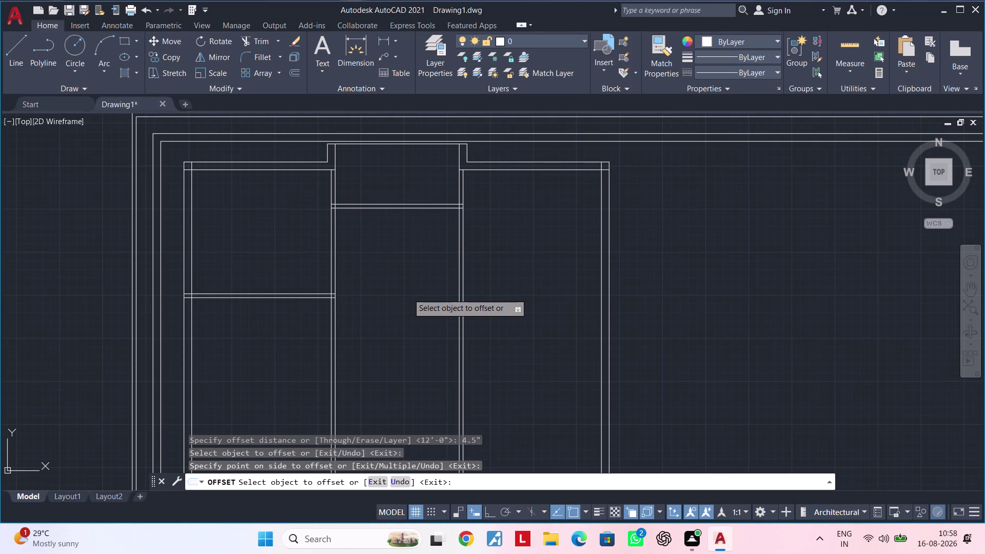
middle_drag(514, 241, 425, 265)
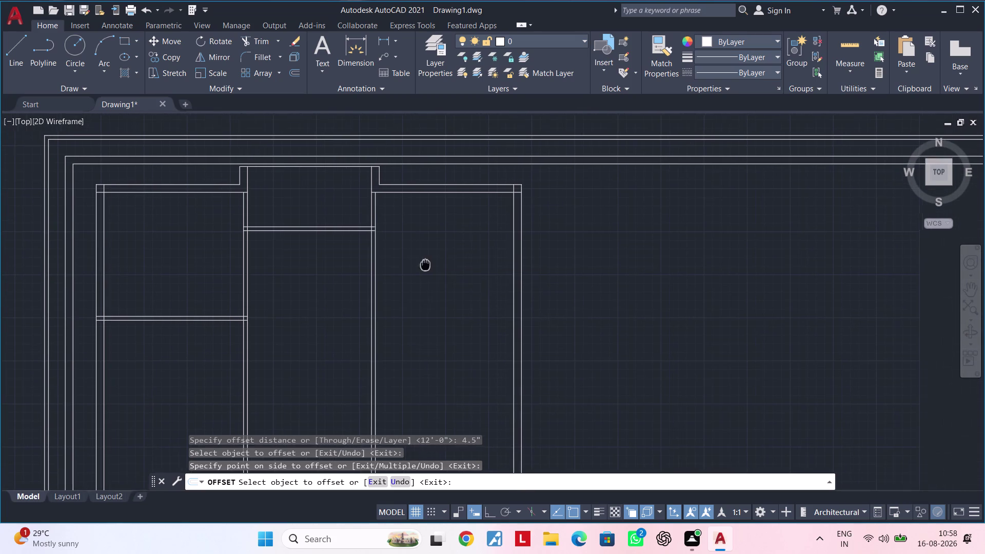
Offset the right room's top inner wall line 10' downward into the room.
middle_drag(425, 265, 425, 265)
key(space)
key(space)
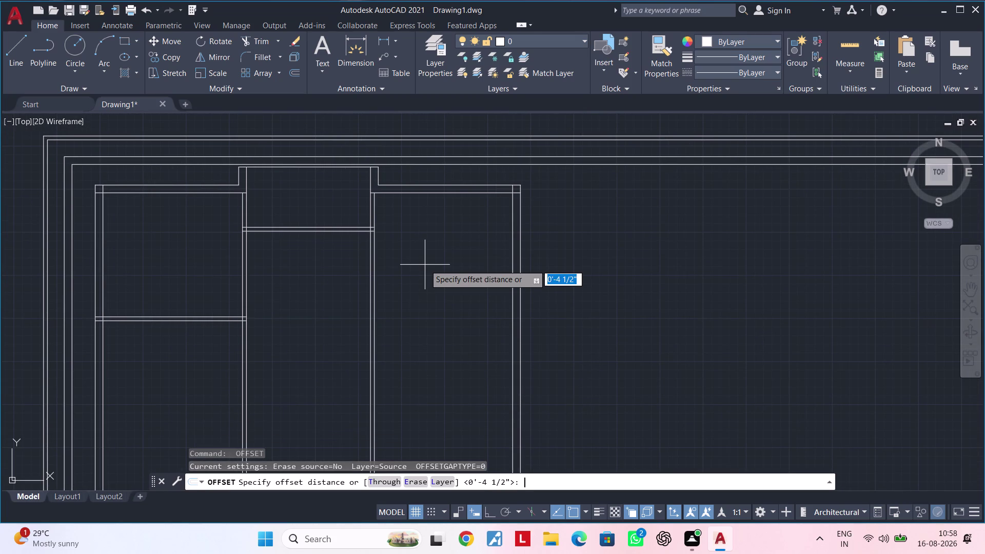
text(10')
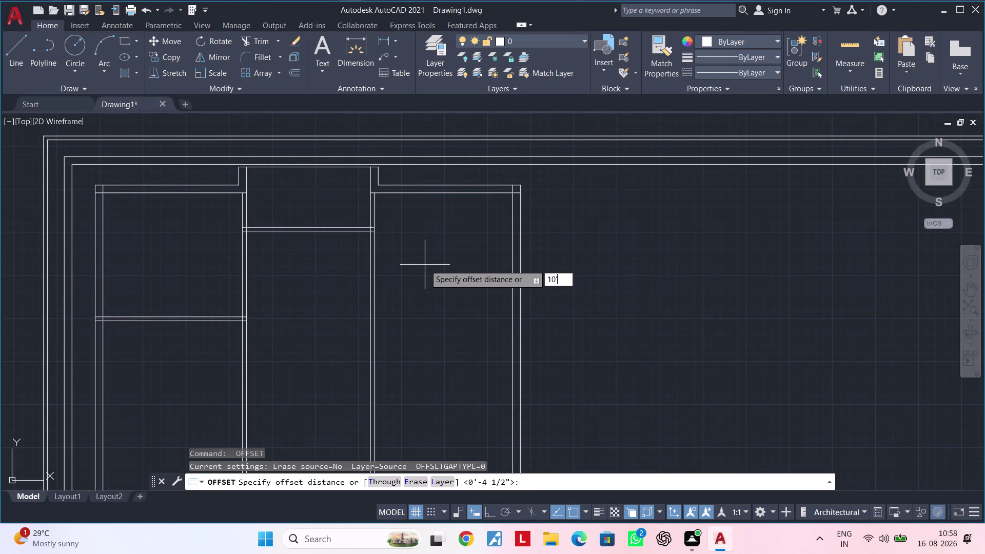
key(Return)
click(443, 194)
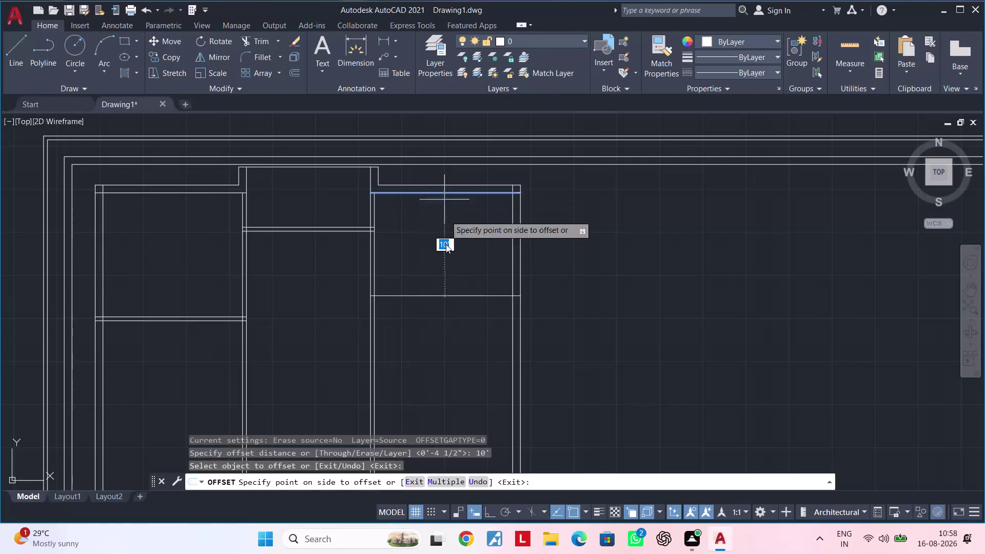
click(452, 287)
key(space)
Offset that partition line 4.5" to give it a second wall line.
key(space)
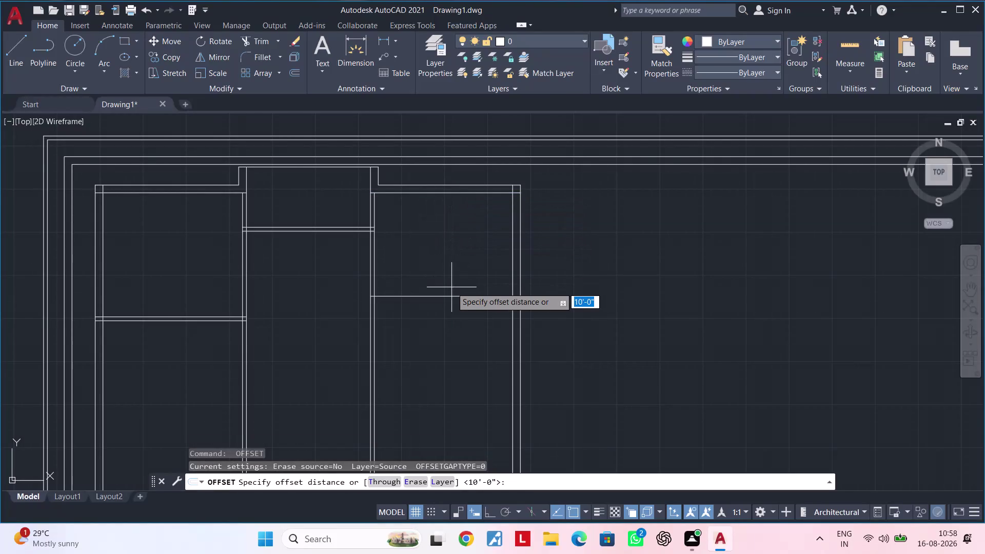
text(4.5")
key(Return)
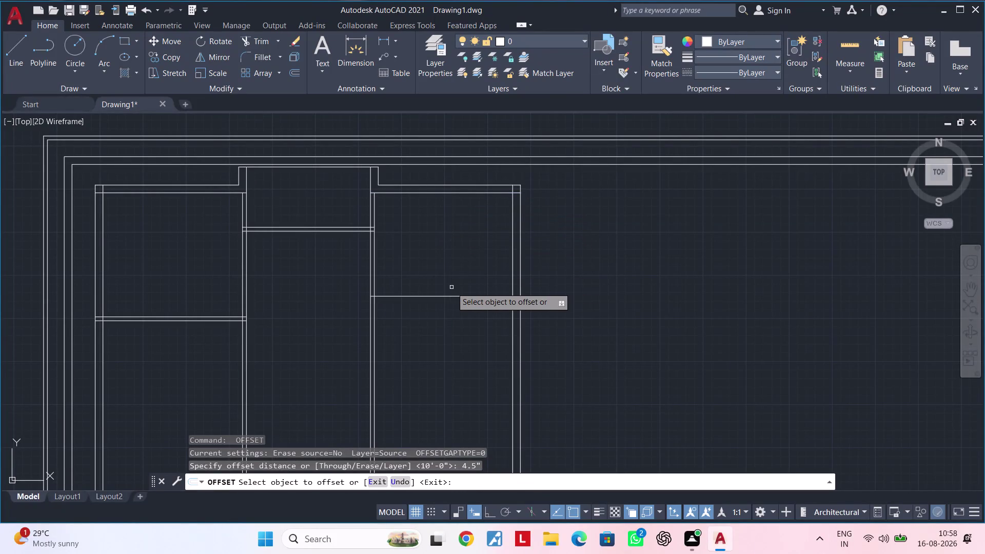
click(450, 296)
click(451, 320)
middle_drag(447, 323, 453, 323)
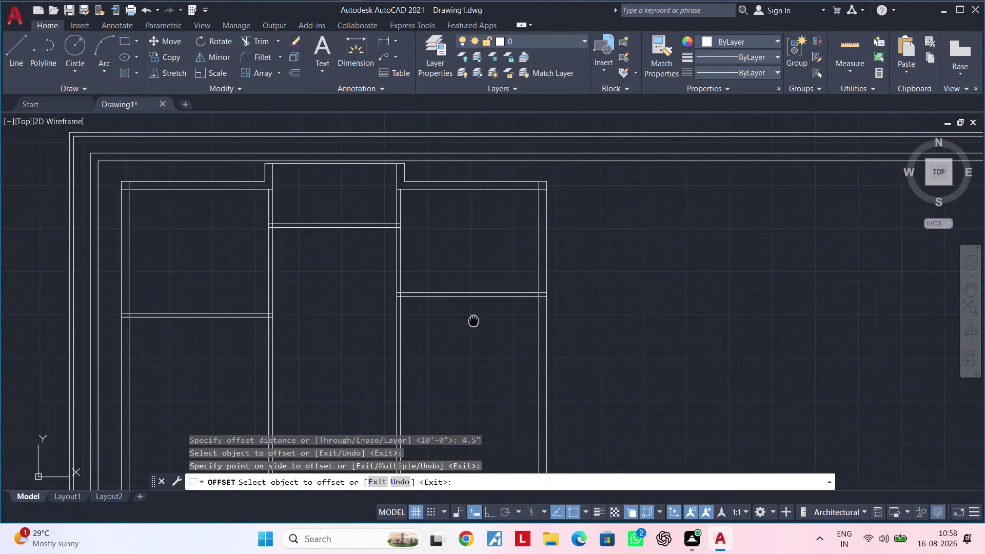
middle_drag(453, 323, 533, 288)
middle_drag(505, 310, 524, 294)
middle_drag(412, 272, 454, 268)
middle_drag(445, 262, 443, 274)
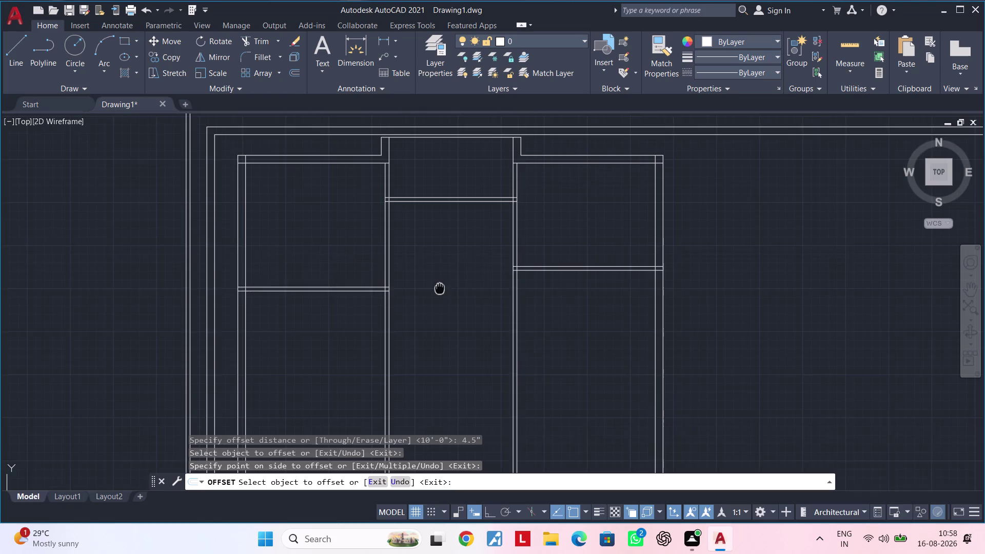
middle_drag(443, 274, 437, 306)
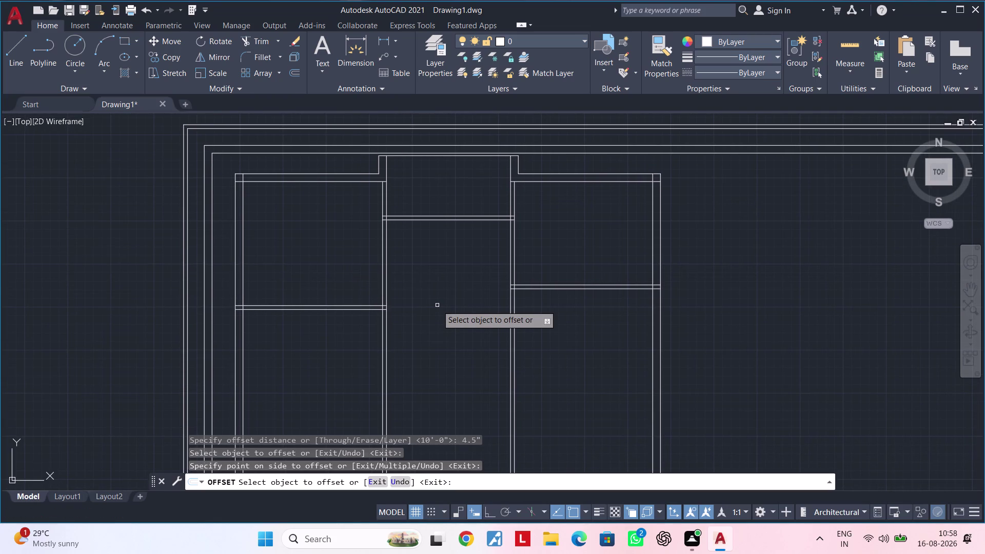
key(space)
key(space)
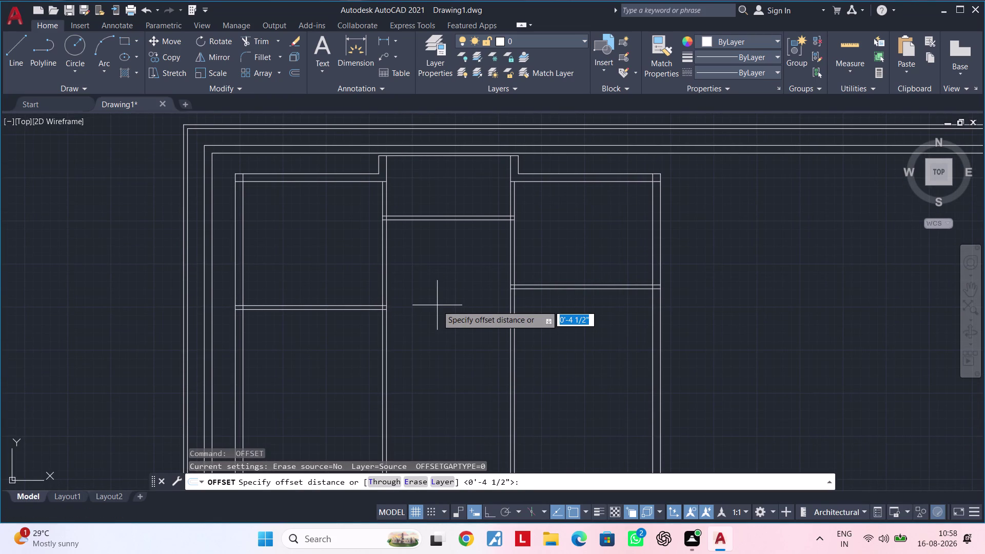
text(7')
text(2)
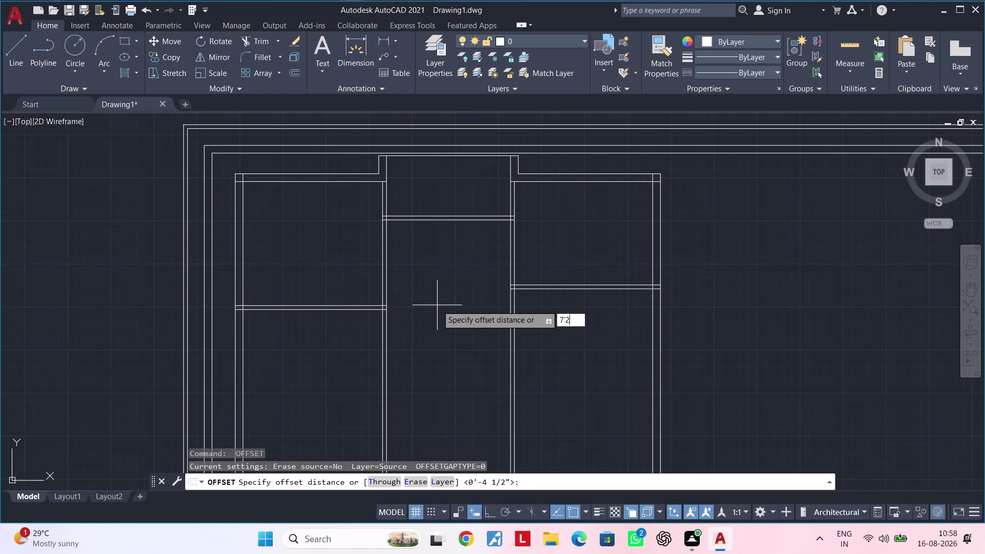
text(")
key(Return)
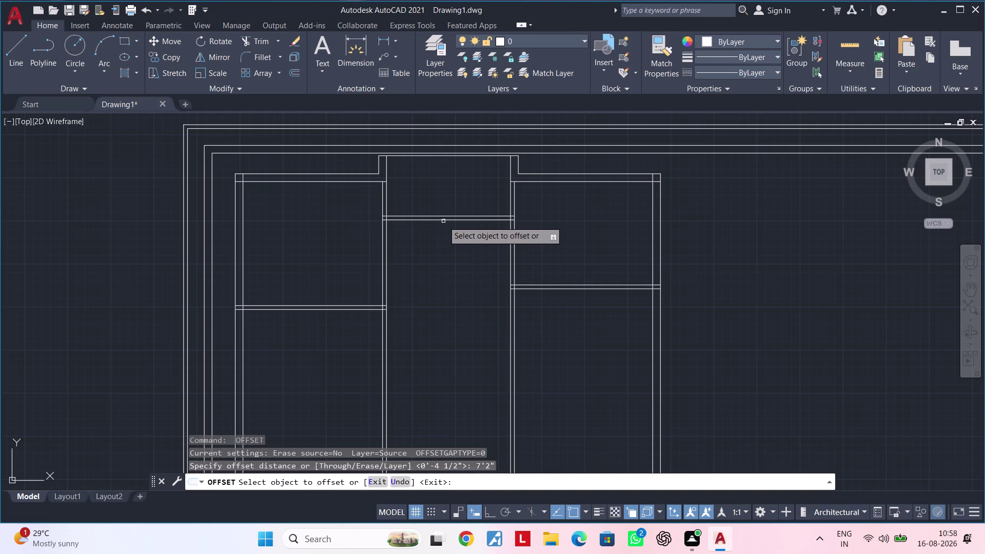
click(443, 220)
click(447, 275)
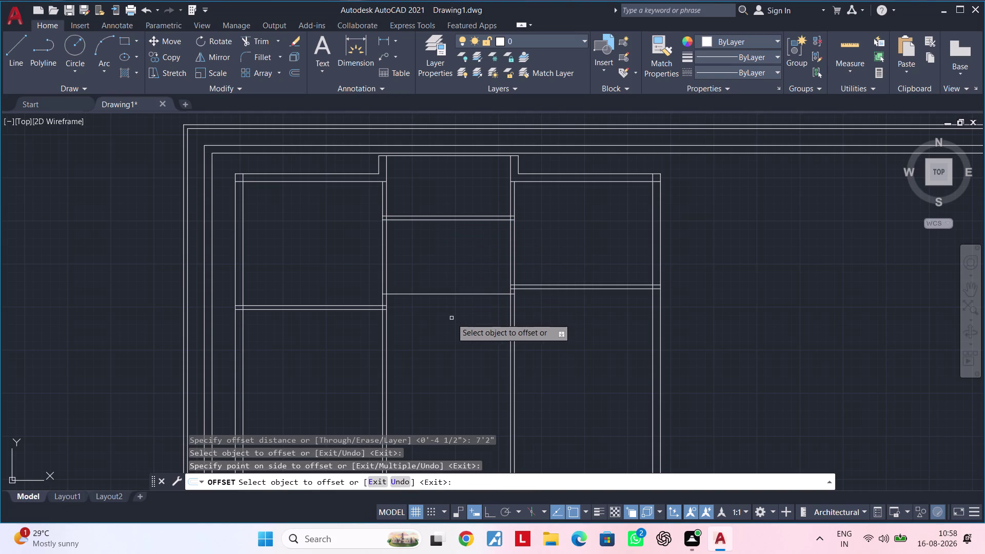
middle_drag(449, 318, 427, 298)
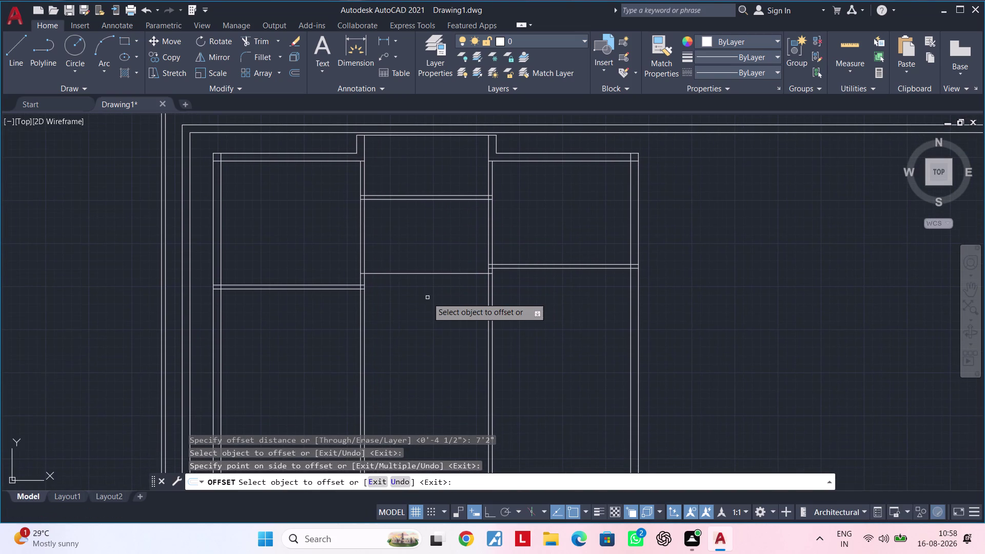
middle_drag(427, 298, 402, 297)
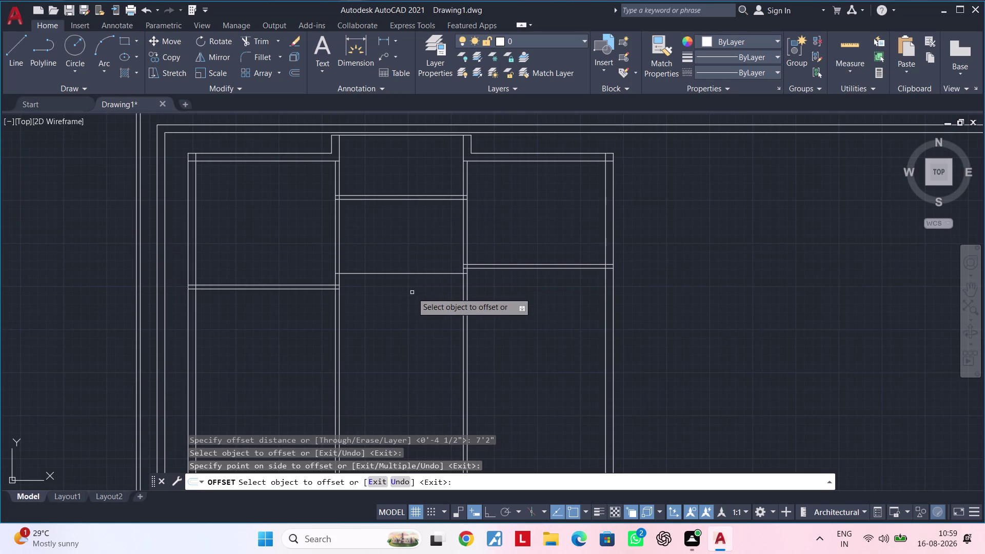
scroll(down, 3)
middle_drag(412, 293, 456, 264)
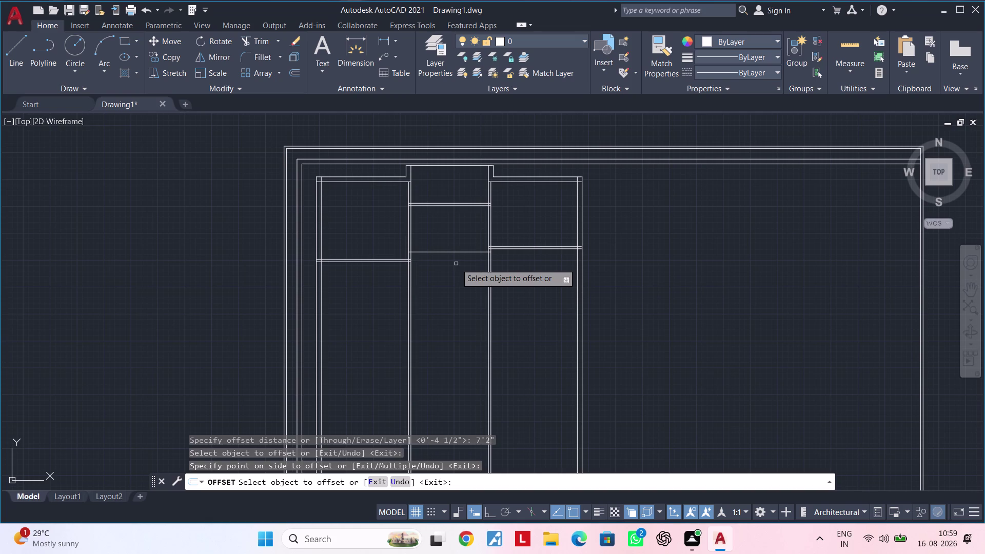
key(Escape)
key(Escape)
key(Escape)
text(tr)
key(space)
drag(467, 260, 460, 228)
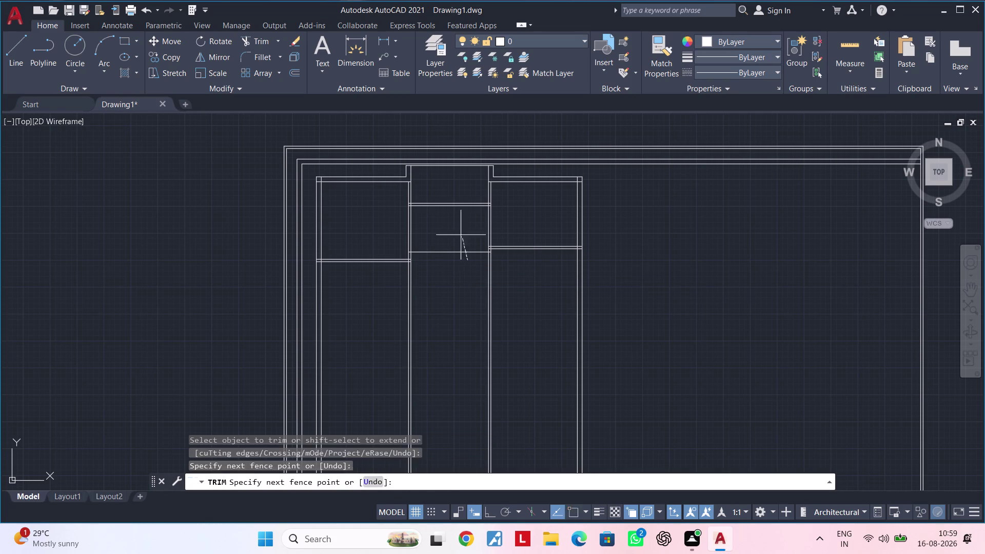
drag(460, 229, 460, 226)
key(Escape)
key(Escape)
middle_drag(460, 273, 489, 245)
key(Escape)
key(Escape)
middle_drag(383, 273, 430, 246)
key(Escape)
middle_drag(419, 229, 415, 256)
key(Escape)
key(Escape)
middle_drag(424, 252, 437, 247)
key(Escape)
scroll(up, 3)
middle_drag(445, 251, 418, 276)
key(Escape)
key(Escape)
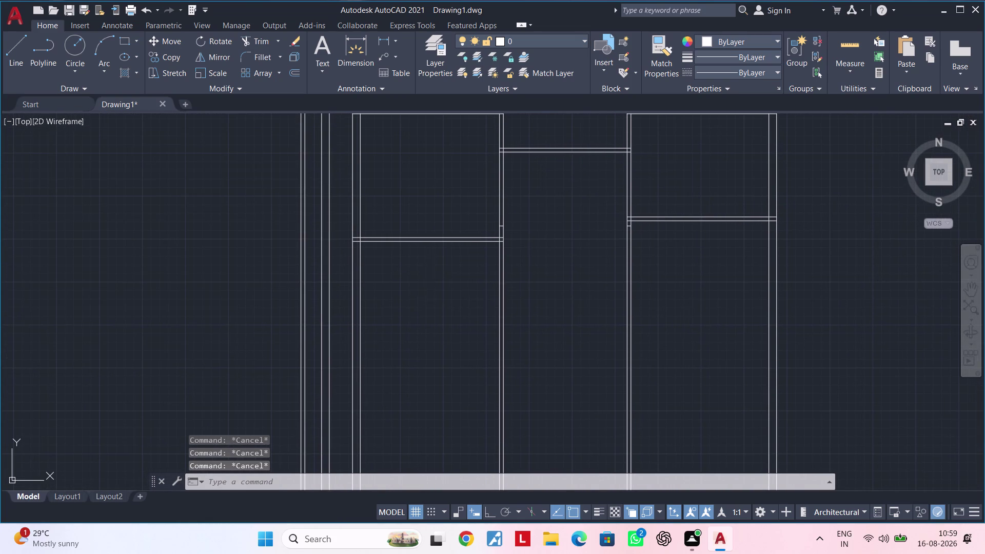
Offset the left-room partition's lower line 4'7" downward for a new partition.
key(Escape)
key(Escape)
key(Escape)
key(Escape)
text(of)
key(space)
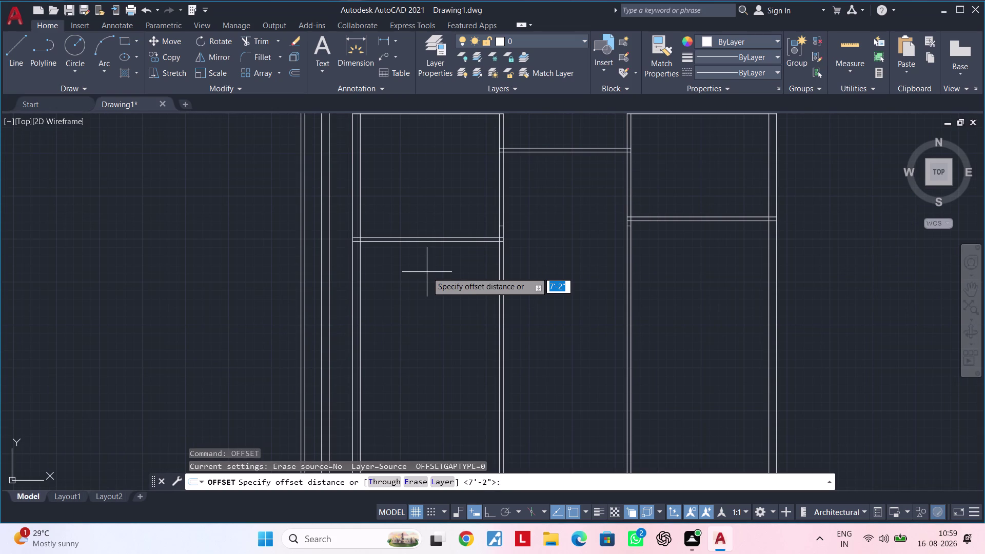
text(4')
text(7")
key(Return)
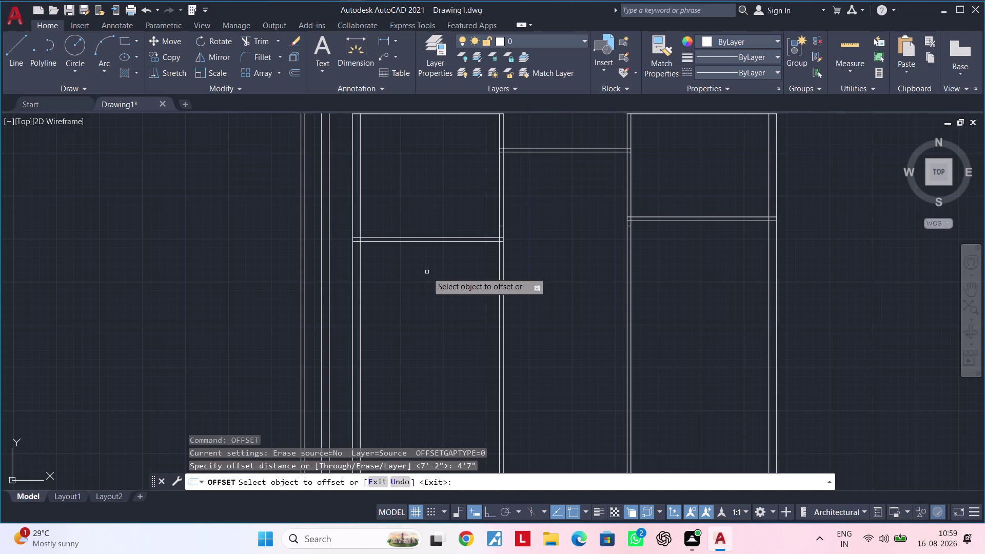
click(428, 241)
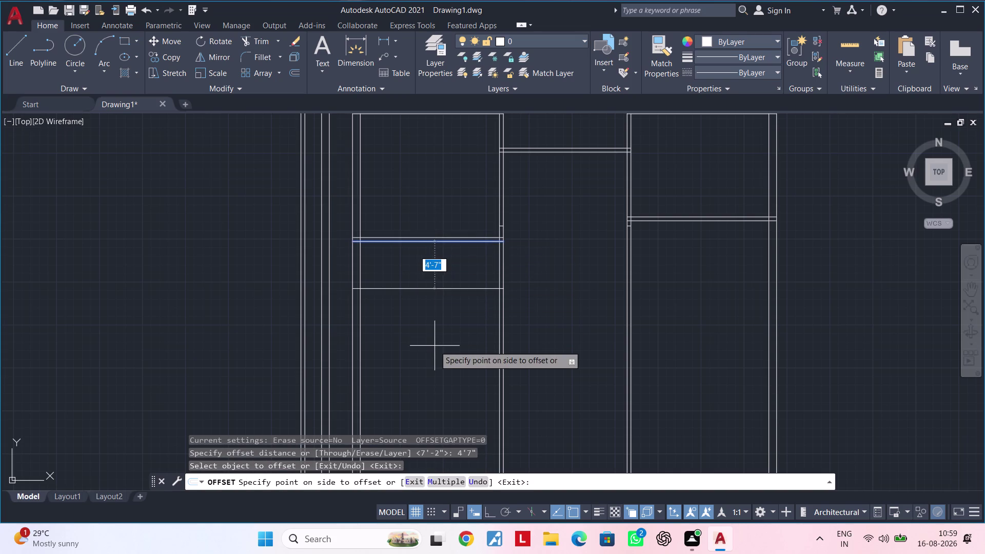
click(435, 346)
middle_drag(434, 315, 417, 297)
key(space)
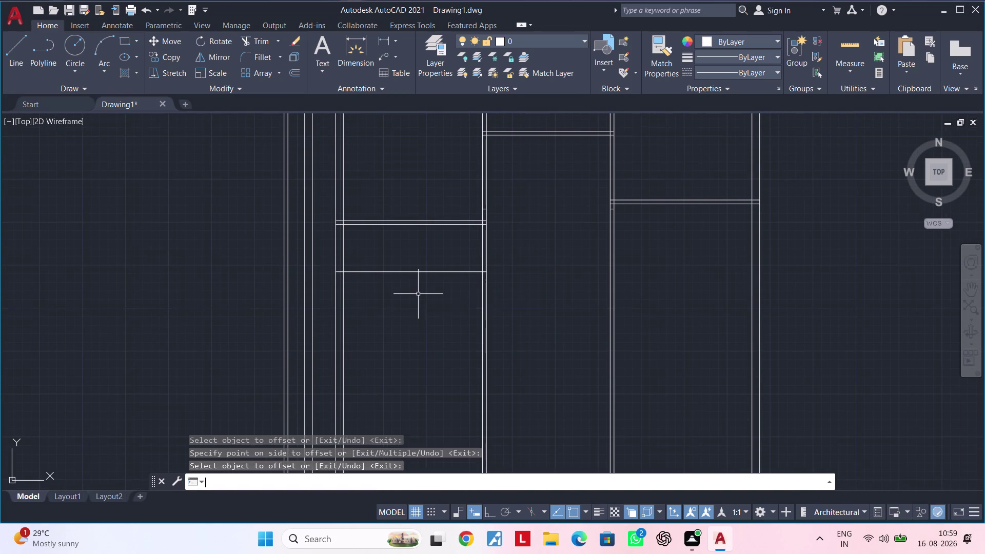
Offset the new line 4.5" below to make that partition double-line.
key(space)
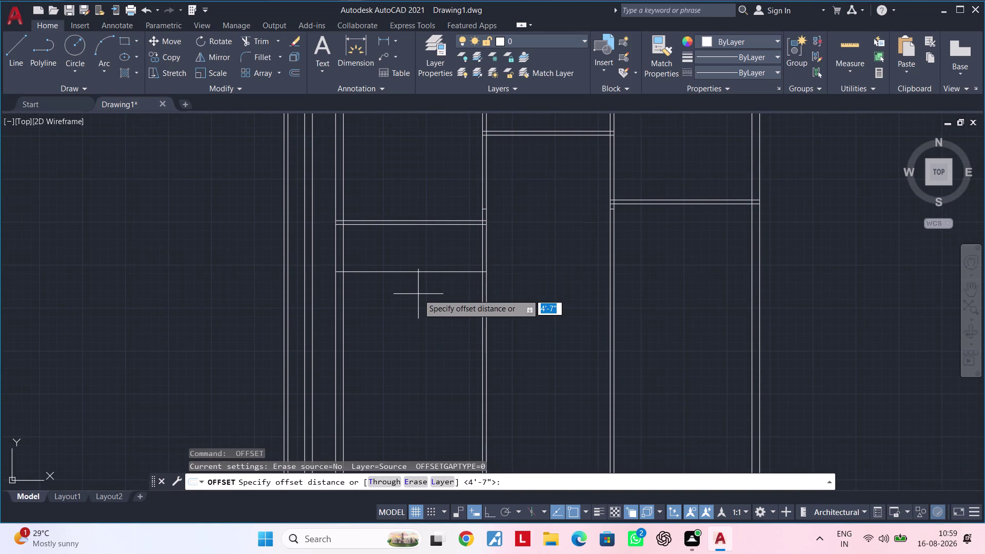
text(4.5)
text(")
key(Return)
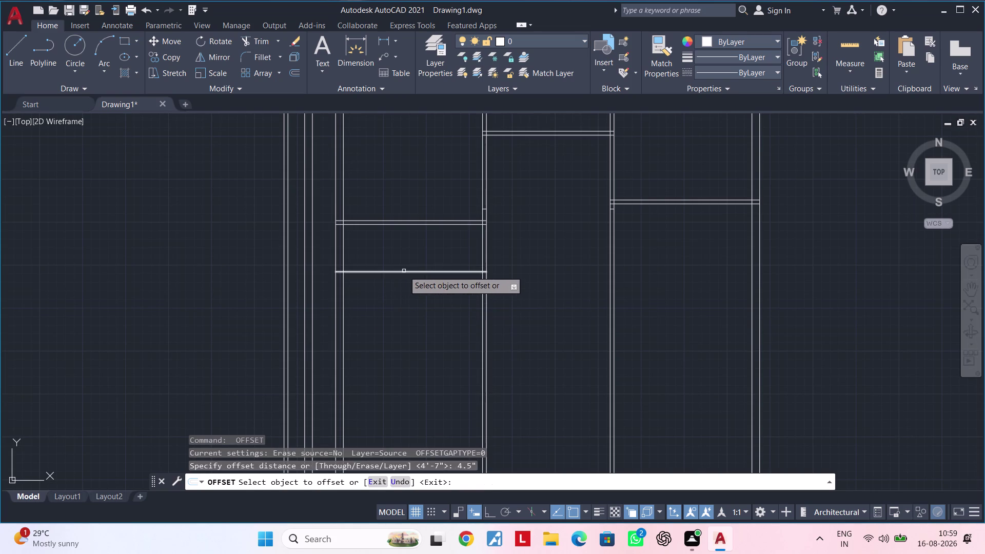
click(404, 270)
click(408, 314)
key(space)
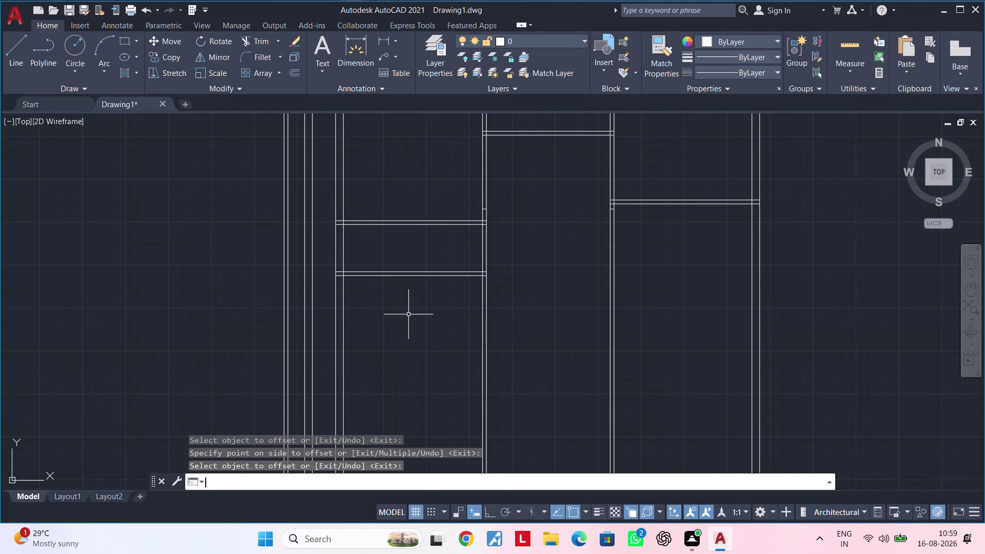
Offset the new partition's lower line 4'6" downward for the next partition.
key(space)
text(4'6)
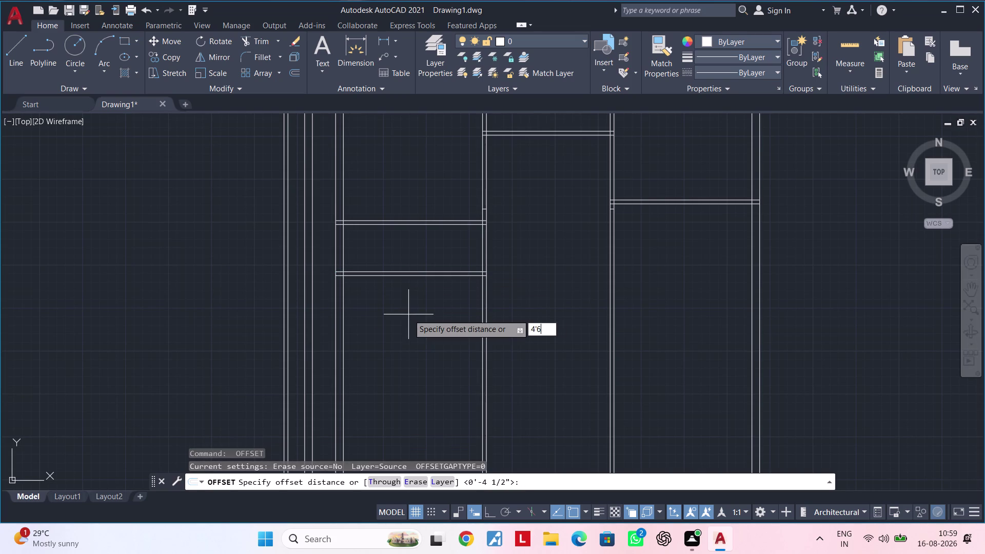
text(")
key(Return)
click(422, 274)
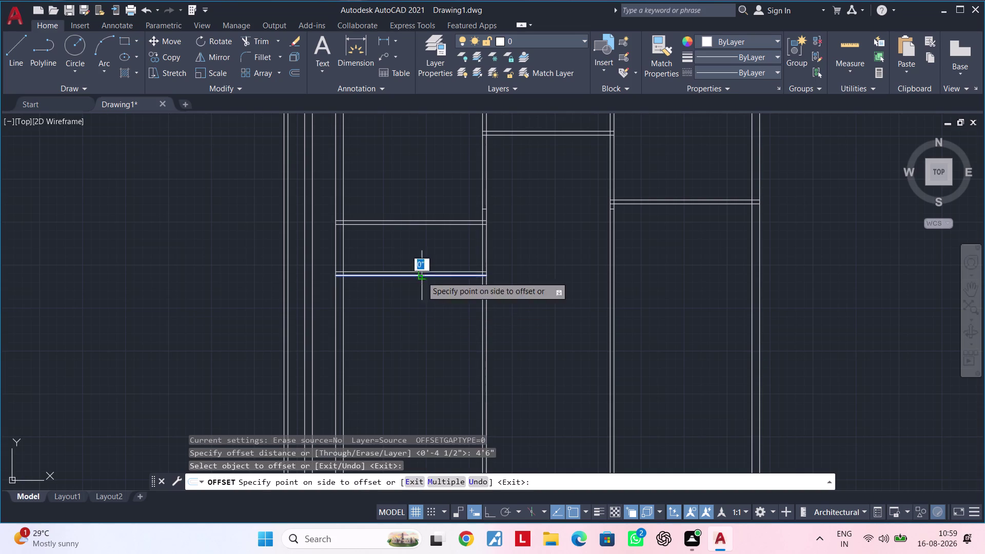
click(421, 327)
key(space)
Offset the lowest line 4.5" below to complete the second double-line partition.
key(space)
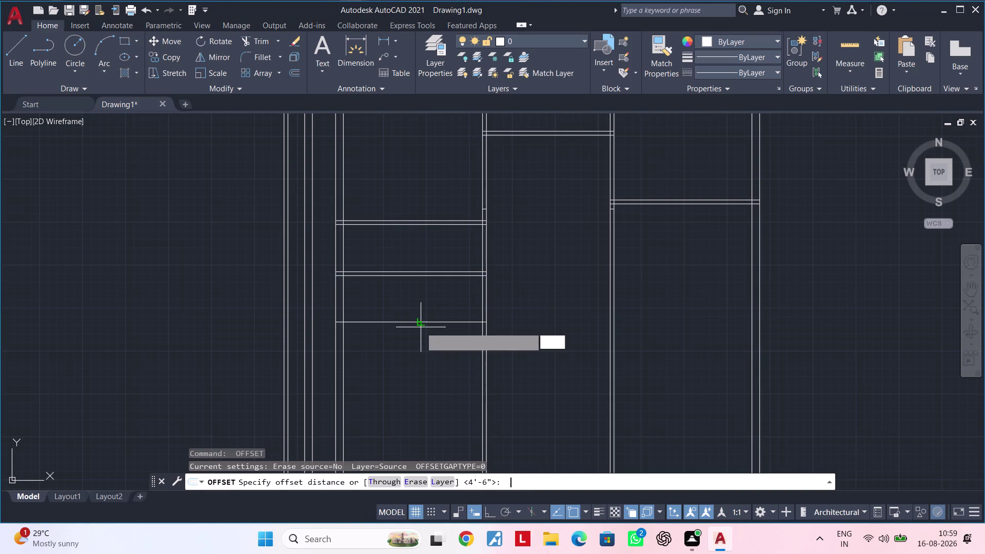
key(4)
text(.5)
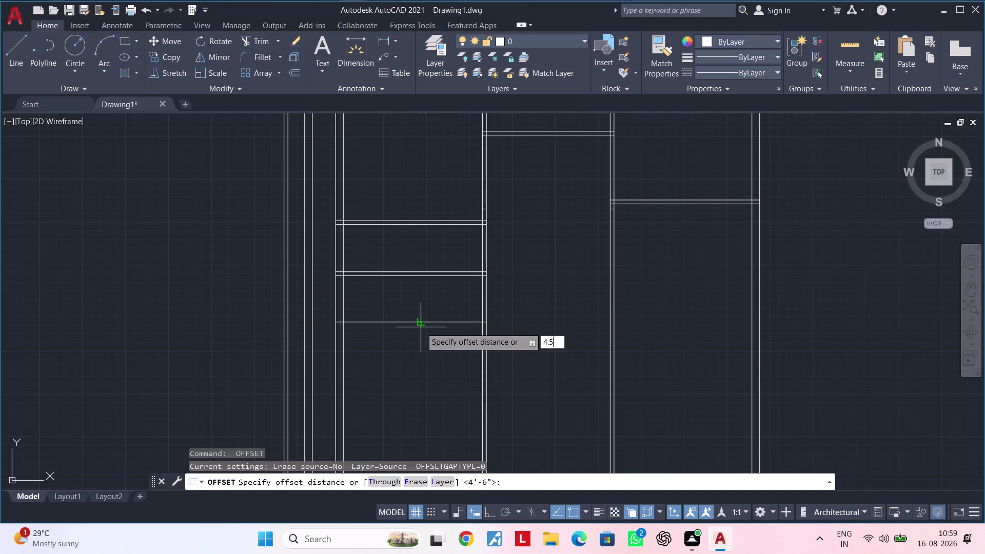
text(")
key(Return)
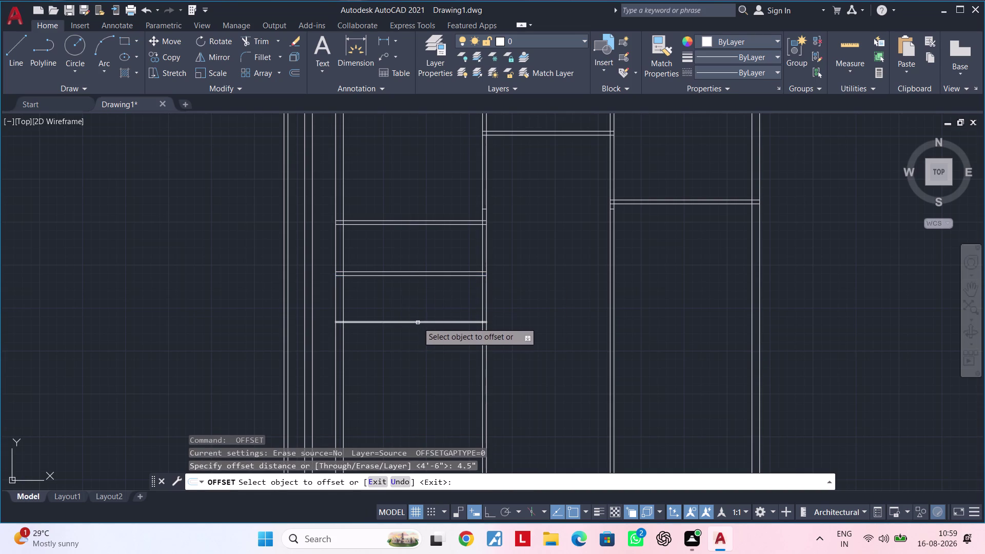
click(417, 322)
click(423, 374)
middle_drag(423, 374, 396, 373)
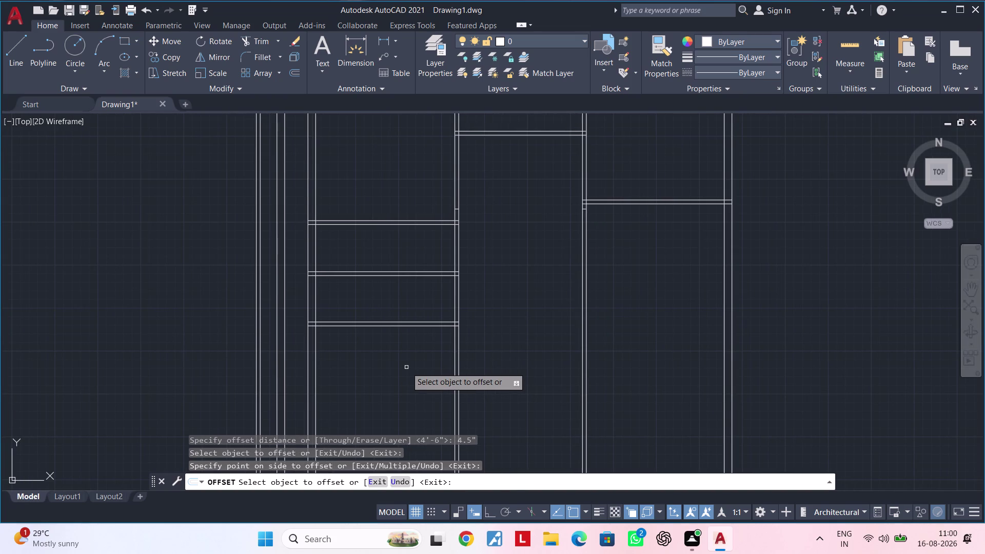
key(space)
Offset the left room's inner wall line 9'2" to the right as a vertical partition.
key(space)
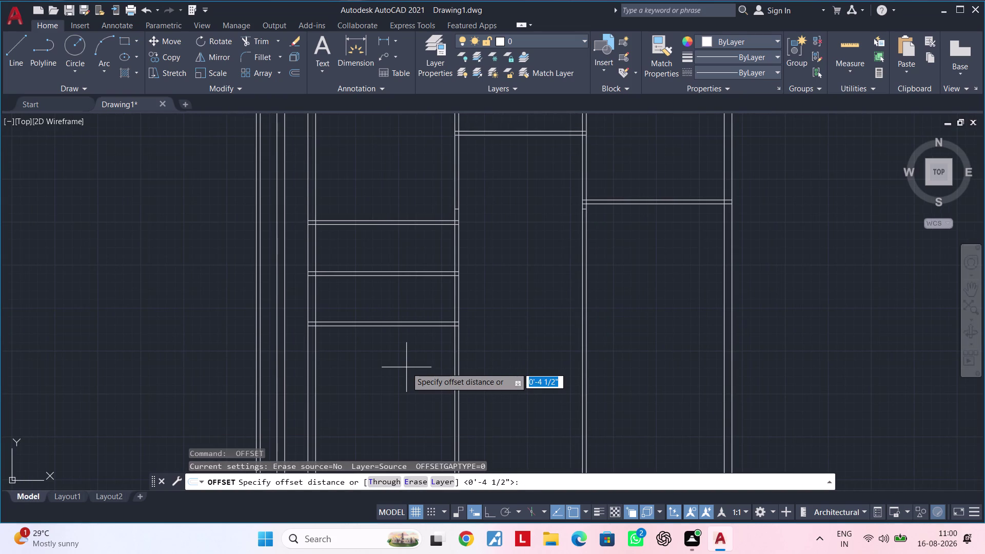
text(9'2")
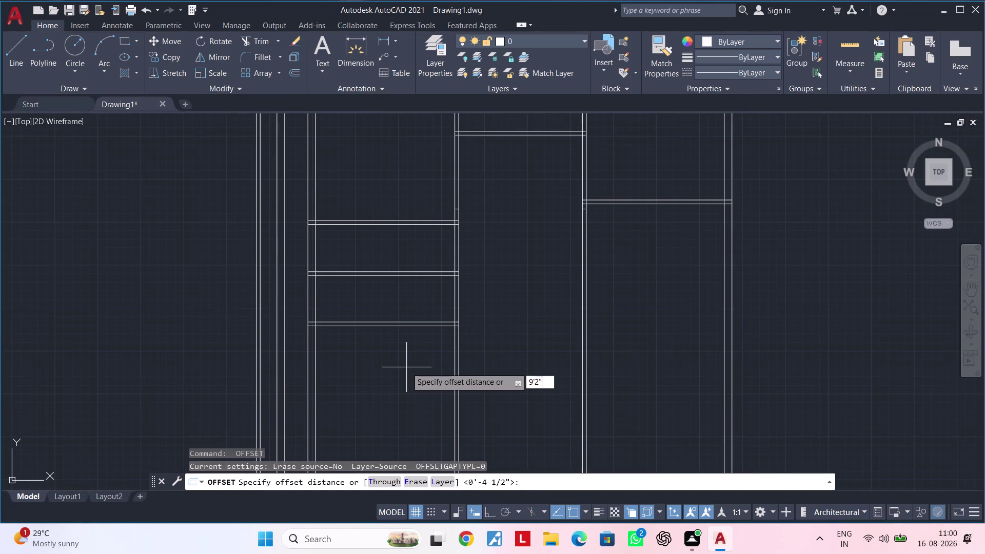
key(Return)
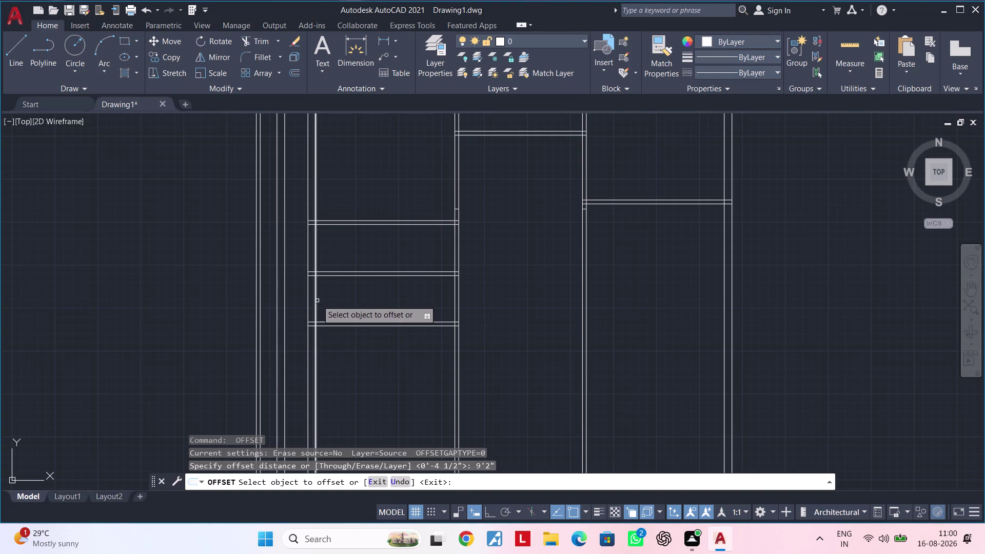
click(314, 301)
click(364, 299)
key(Escape)
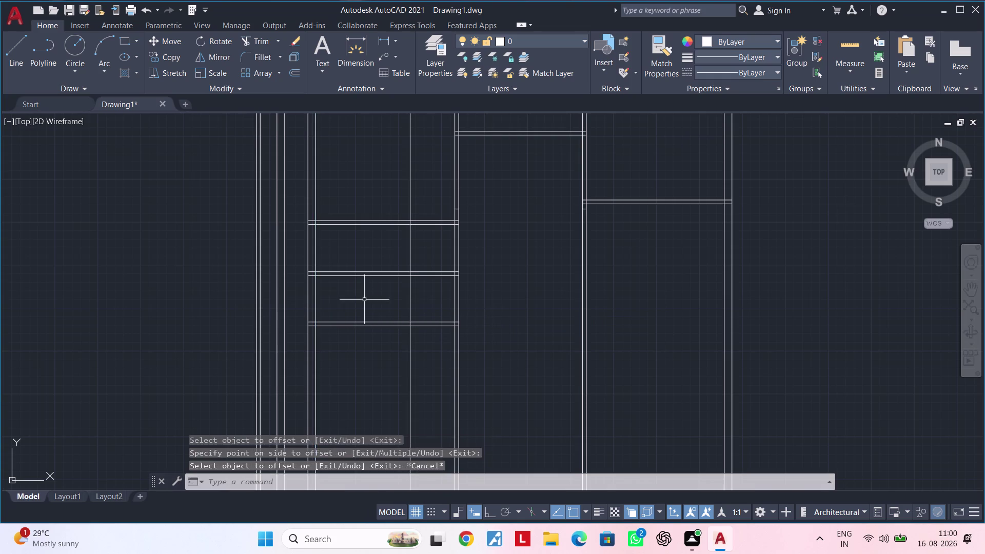
key(Escape)
key(Escape)
Trim overlapping wall segments at the top junctions using fence crossings.
text(tr)
key(space)
click(378, 183)
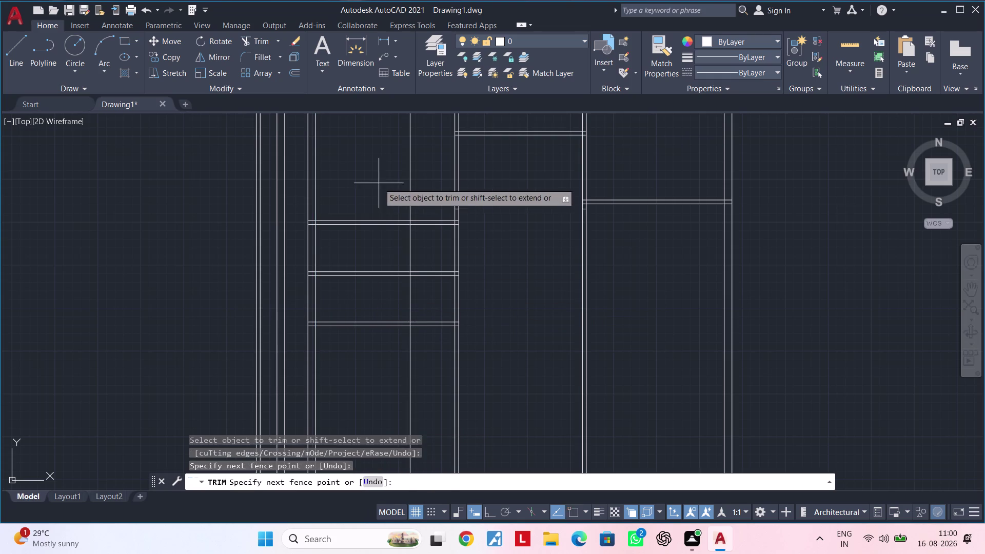
drag(388, 183, 435, 182)
drag(419, 186, 382, 192)
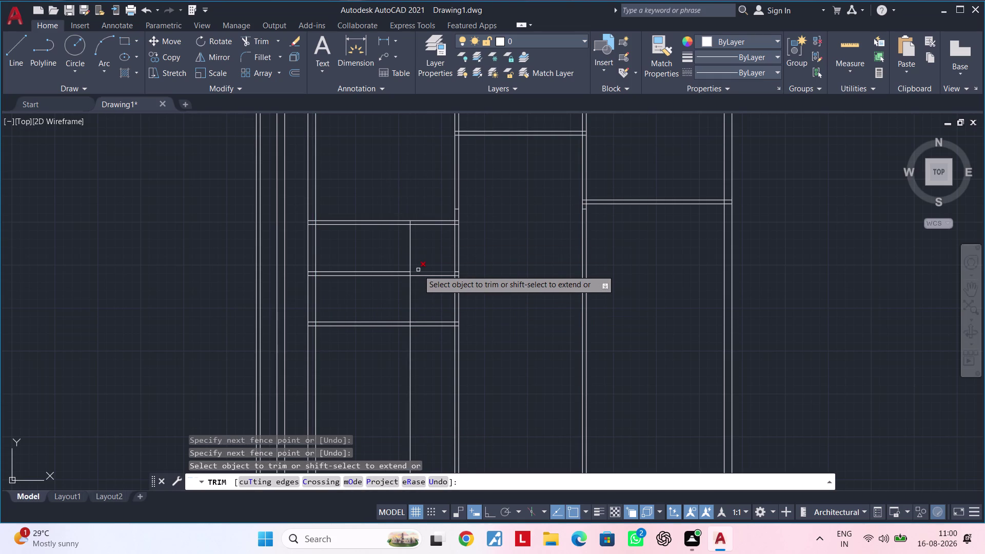
key(Escape)
key(Escape)
key(Escape)
key(Escape)
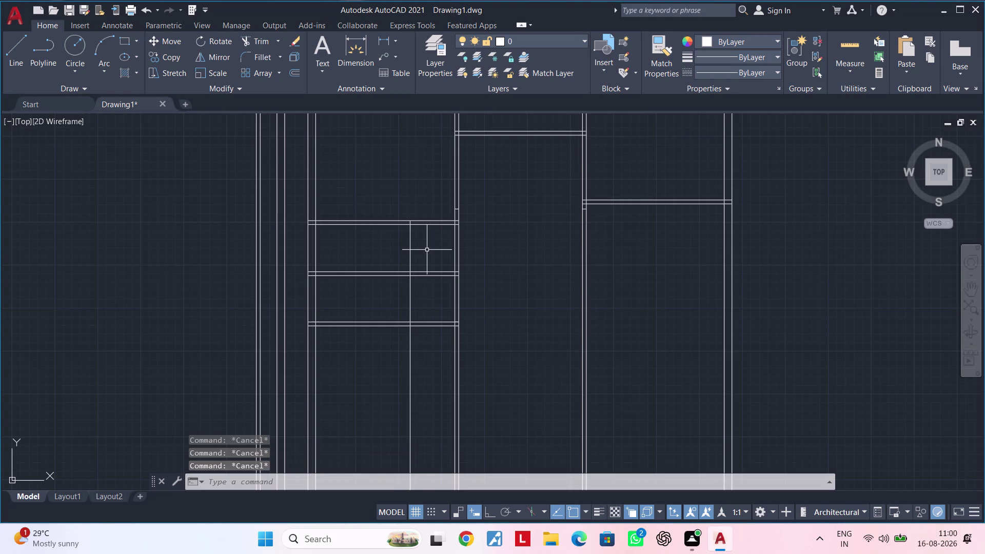
Offset the short vertical partition line 4.5" to make it double-line.
text(of)
key(space)
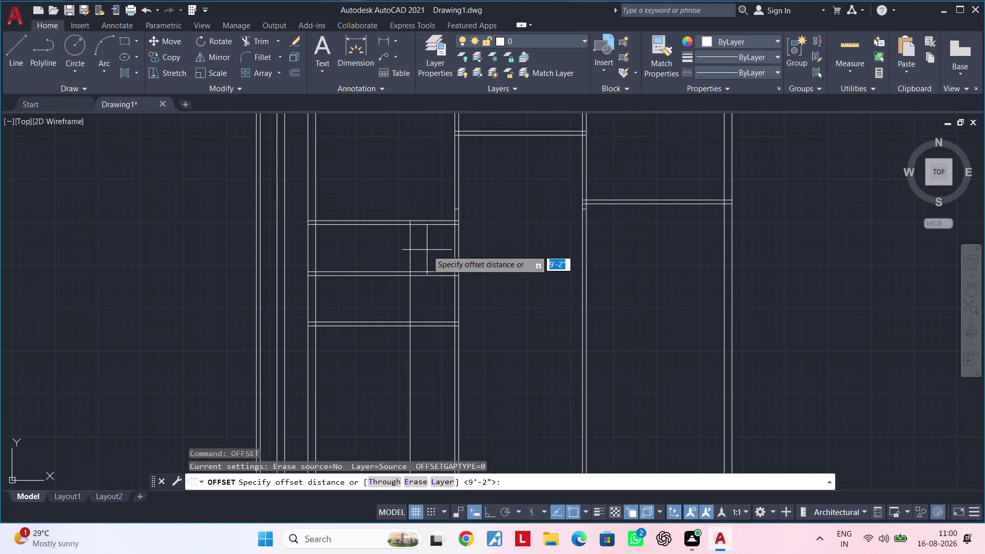
text(4.)
text(5")
key(Return)
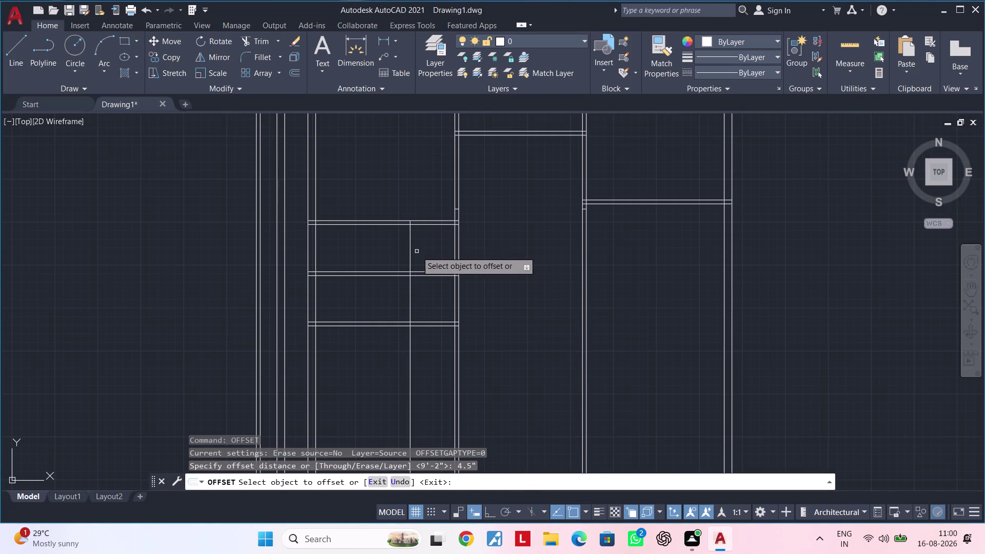
click(409, 254)
click(434, 251)
key(Escape)
key(Escape)
key(Escape)
key(Escape)
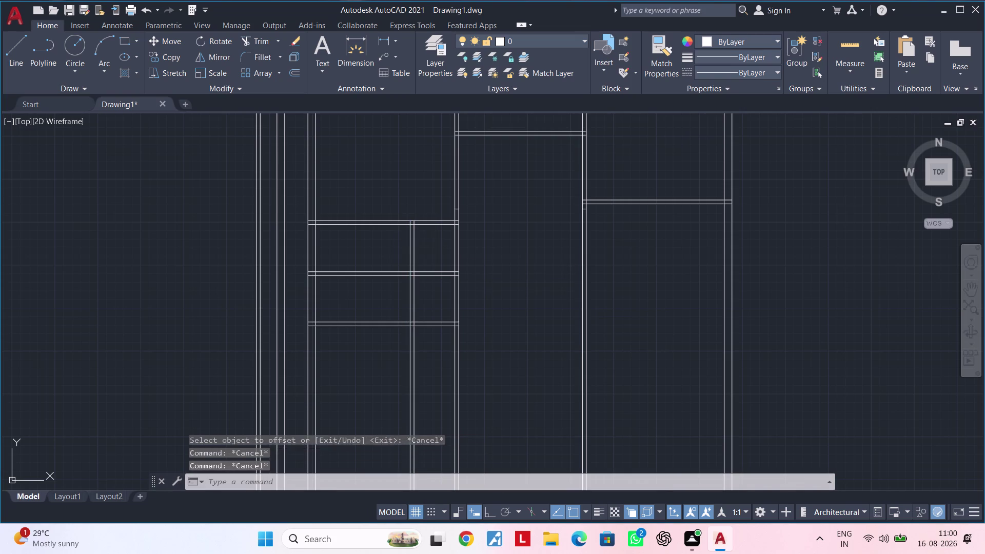
key(Escape)
key(Escape)
middle_drag(435, 252, 435, 222)
key(Escape)
key(Escape)
Trim the overlaps where the new vertical partition meets the cross walls.
text(tr)
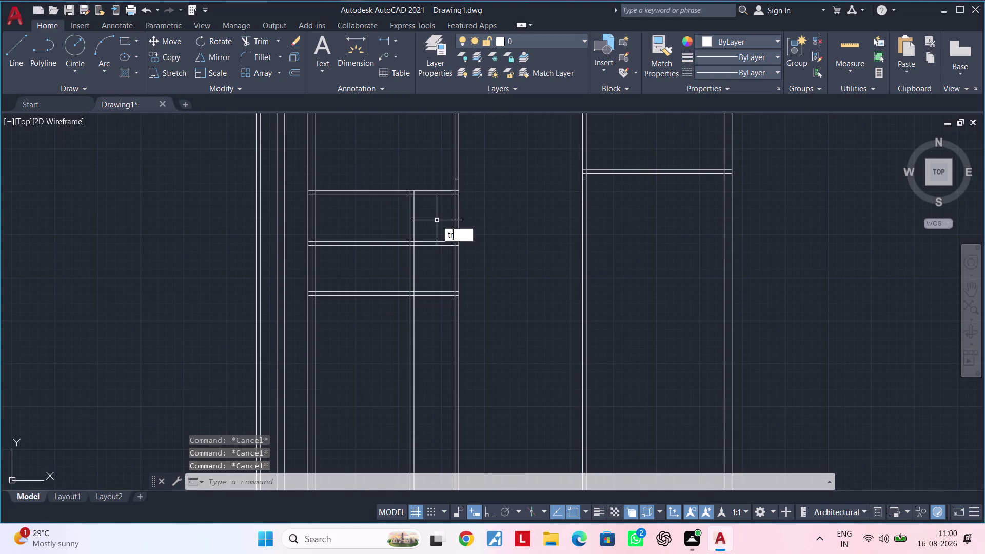
key(space)
drag(428, 331, 392, 340)
middle_drag(402, 339, 423, 315)
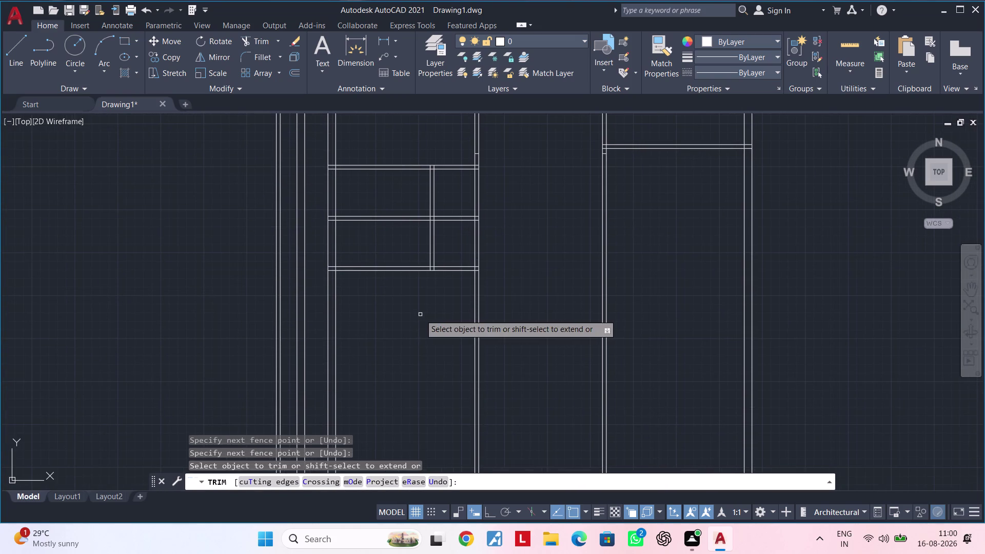
key(Escape)
key(Escape)
key(Escape)
middle_drag(424, 316, 428, 362)
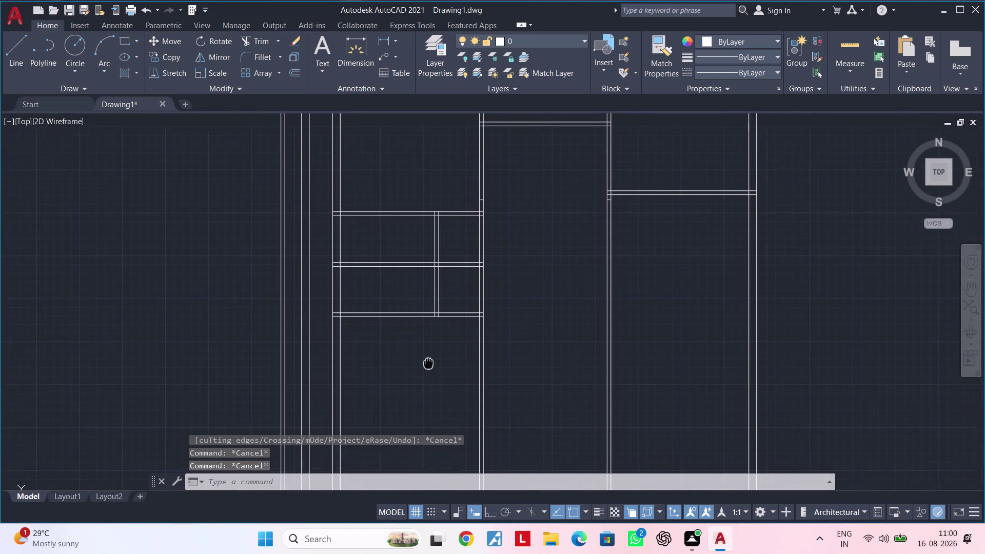
middle_drag(428, 362, 427, 358)
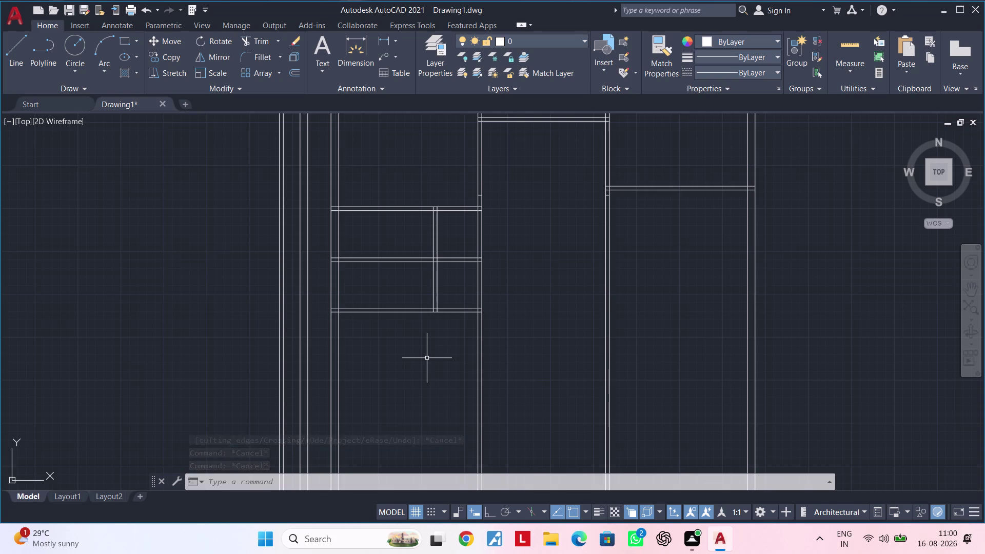
Offset the lowest horizontal partition wall line 12'6" downward.
key(Escape)
key(Escape)
key(Escape)
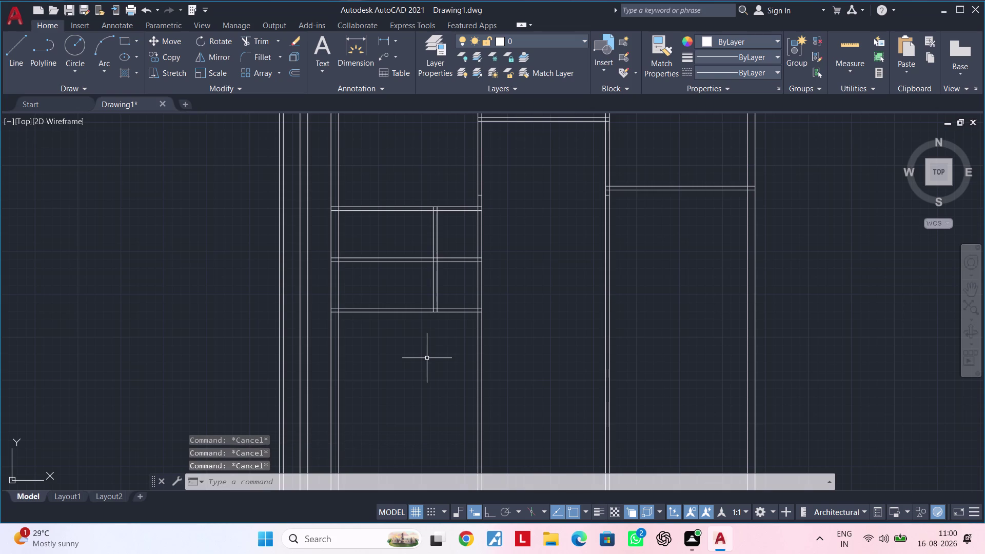
key(Escape)
text(of)
key(space)
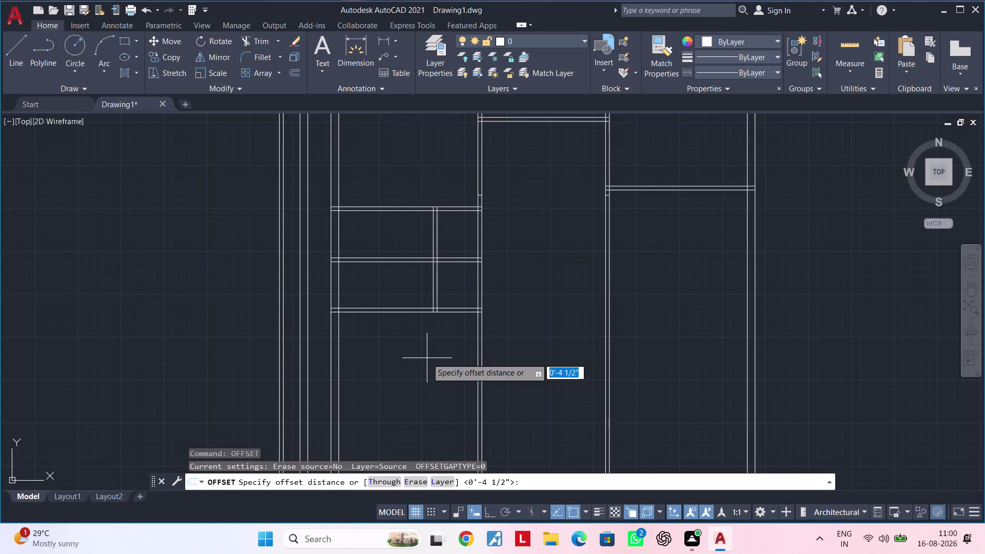
text(12')
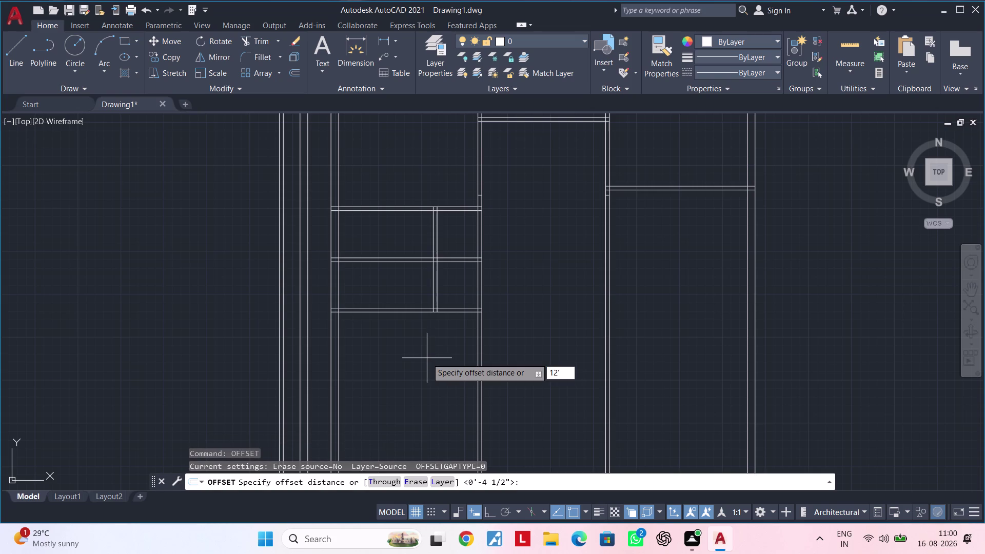
text(6)
text(")
key(Return)
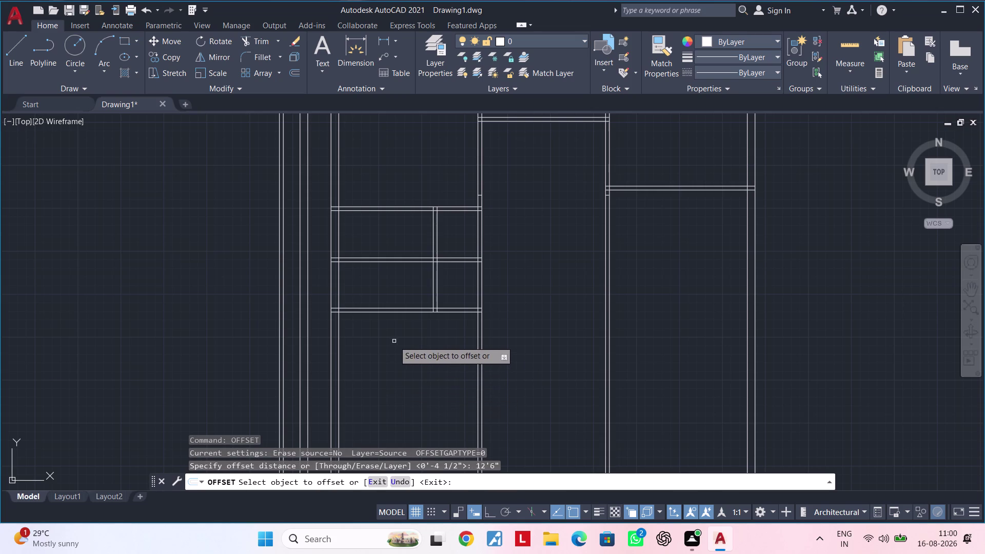
click(401, 311)
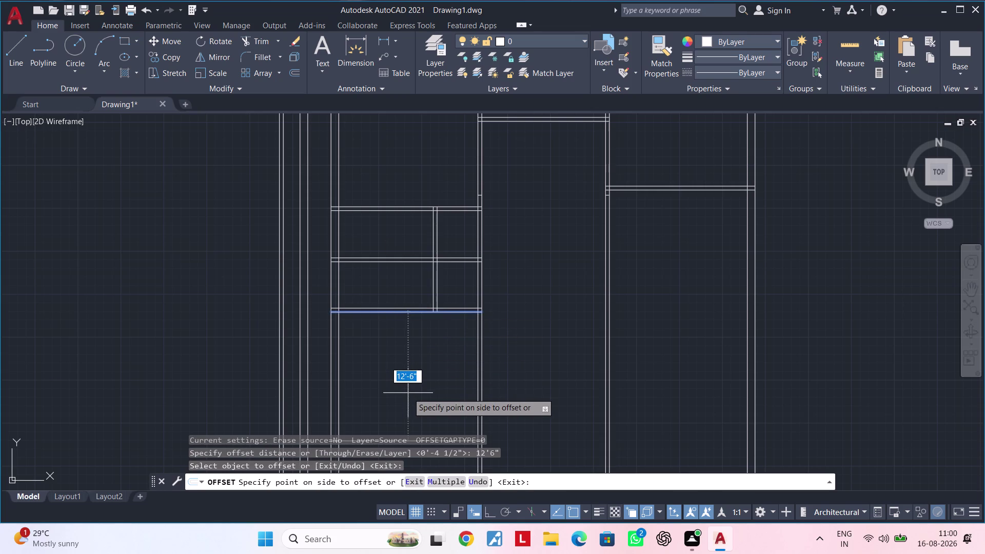
scroll(down, 3)
middle_drag(412, 395, 418, 235)
click(423, 303)
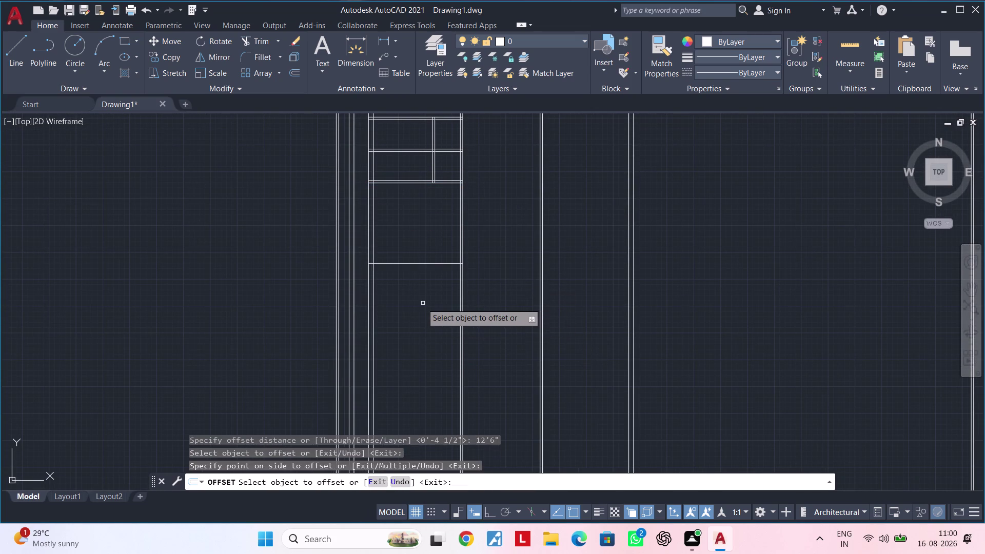
key(space)
Offset the new line 4.5" below itself to form the double-line wall.
key(space)
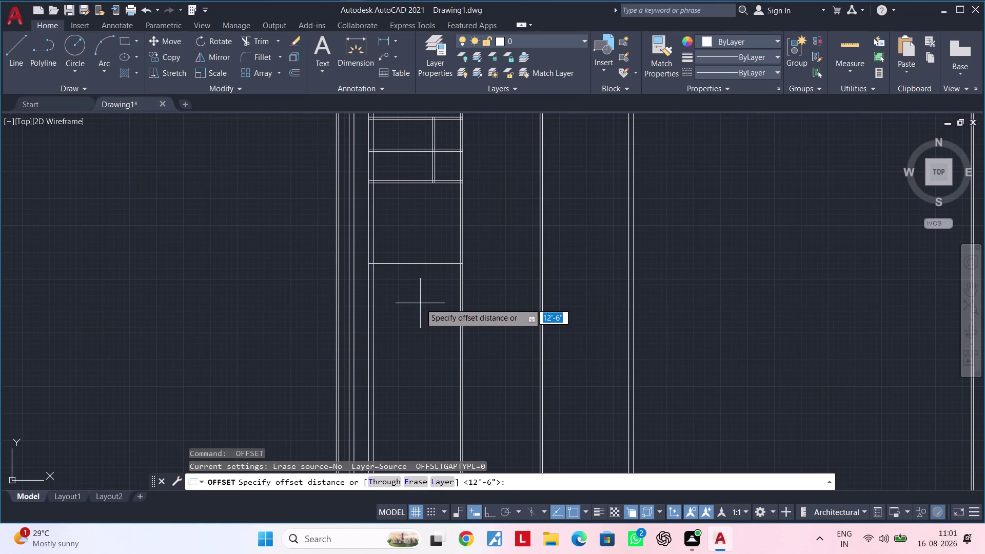
text(4.5")
key(Return)
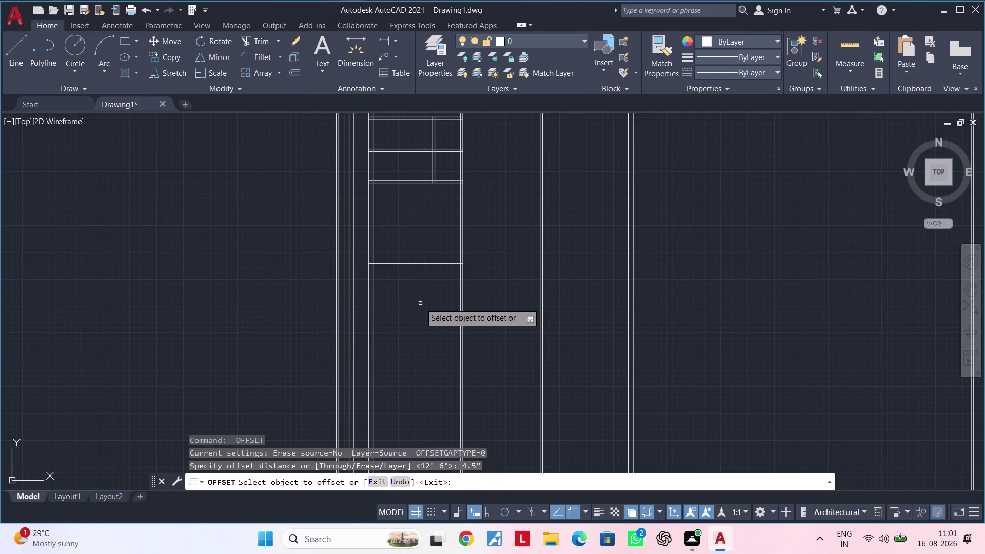
click(419, 263)
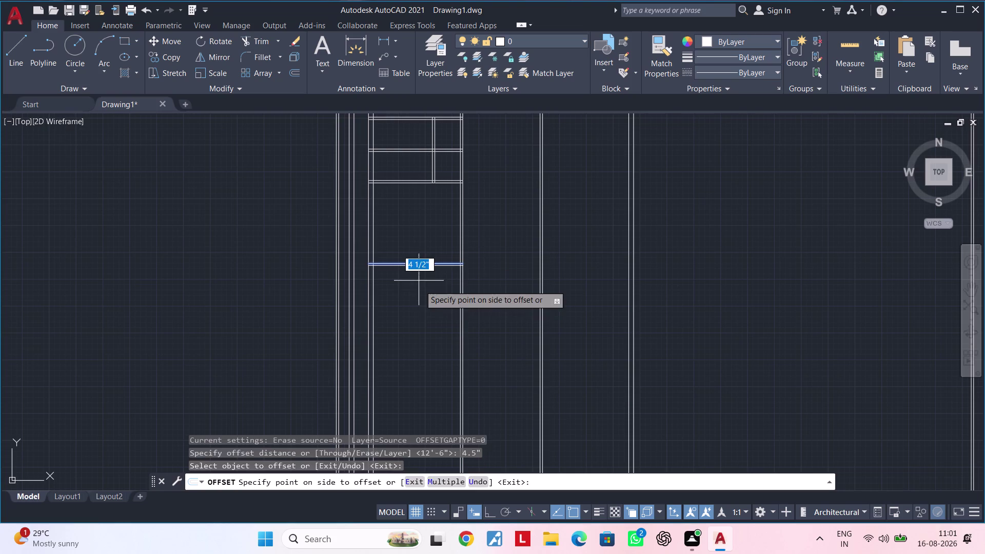
click(422, 293)
middle_drag(419, 283, 400, 328)
middle_drag(426, 242, 389, 271)
middle_drag(389, 287, 415, 268)
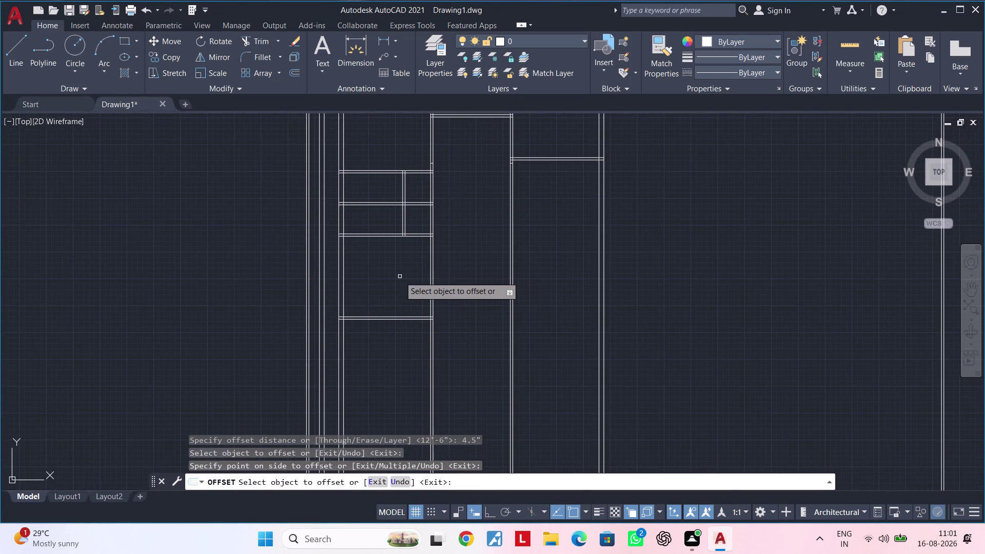
Trim the overlaps where the new wall meets the side walls with a fence.
key(Escape)
key(Escape)
key(Escape)
key(Escape)
key(Escape)
text(tr)
key(space)
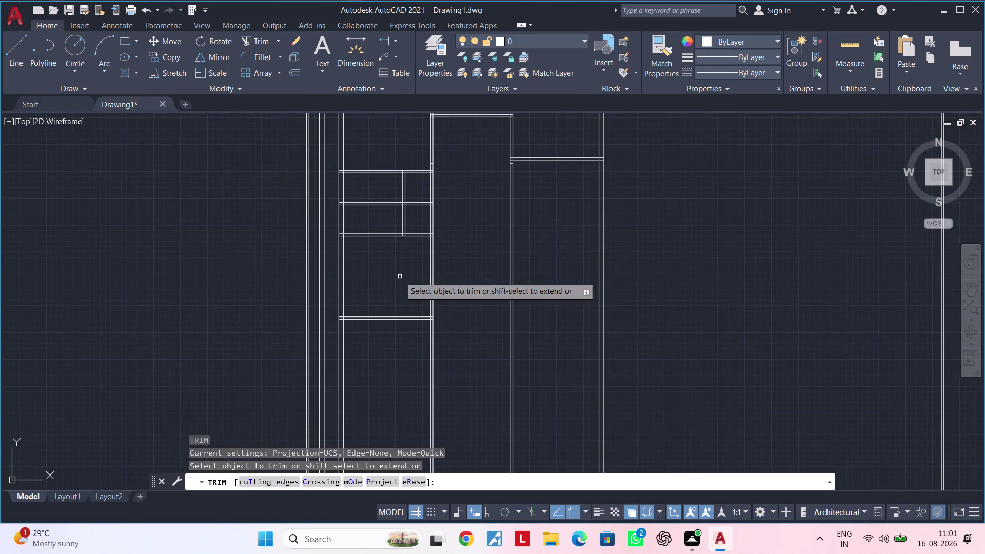
drag(399, 369, 460, 361)
key(Escape)
key(Escape)
key(Escape)
key(Escape)
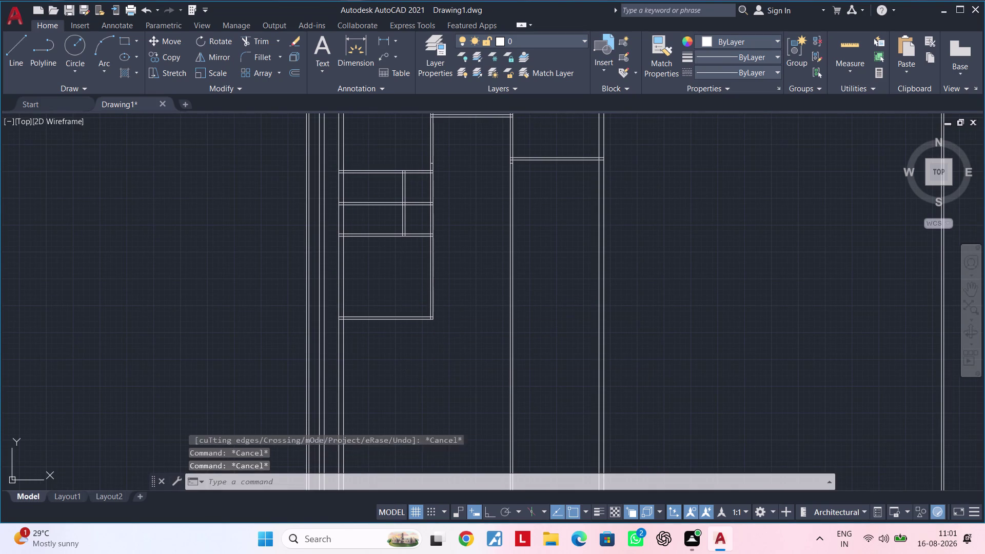
Extend the new wall lines across to the right-hand wall.
middle_drag(447, 336, 338, 340)
middle_drag(339, 338, 363, 326)
key(Escape)
key(Escape)
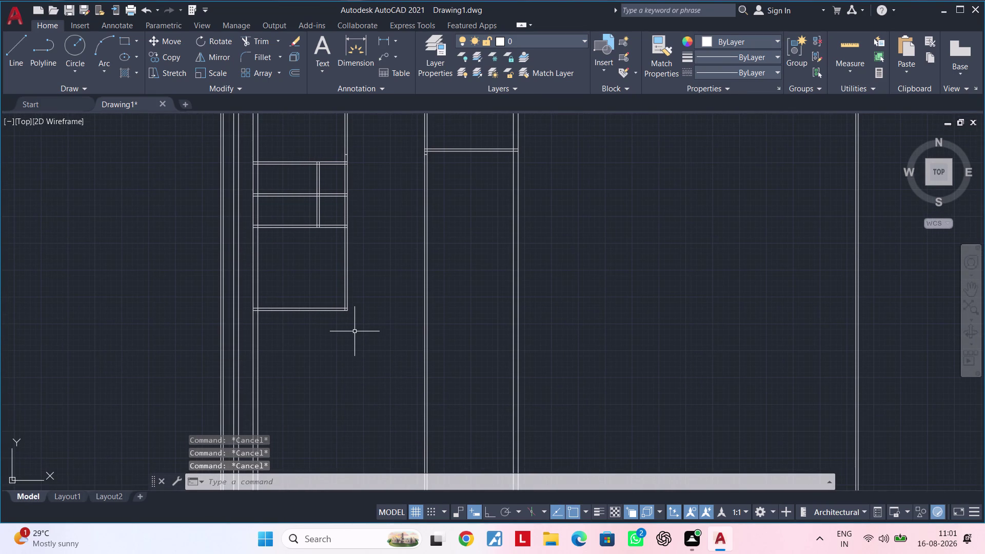
text(ex)
key(space)
drag(318, 303, 321, 344)
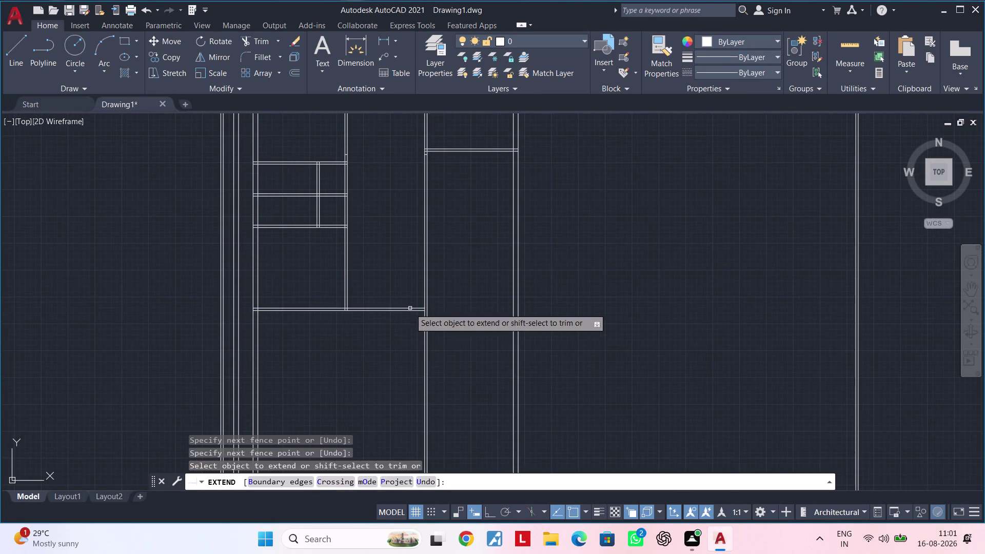
drag(402, 291, 404, 344)
drag(414, 289, 414, 348)
click(414, 347)
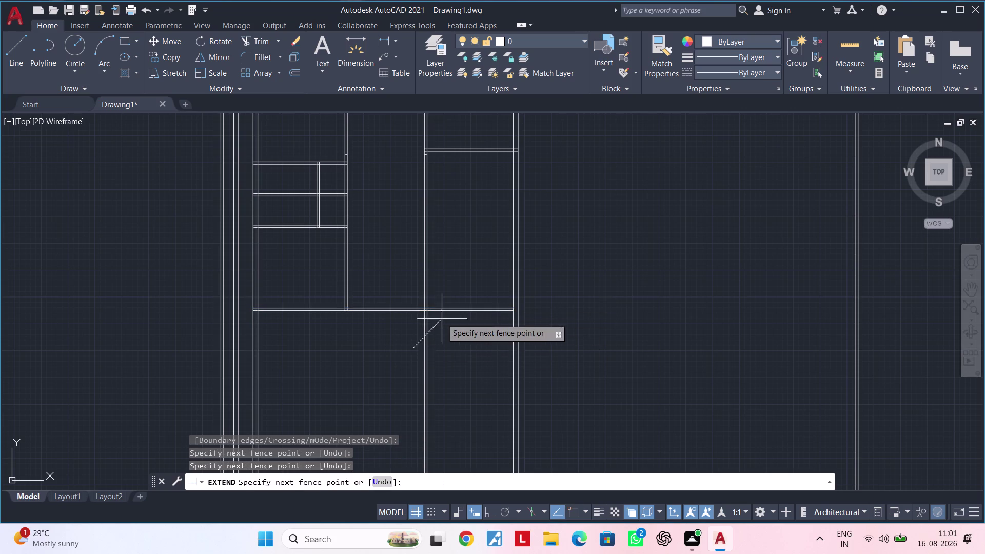
click(463, 298)
key(Escape)
key(Escape)
Trim the partition crossings and the right-hand corner of the new wall.
key(t)
key(r)
key(space)
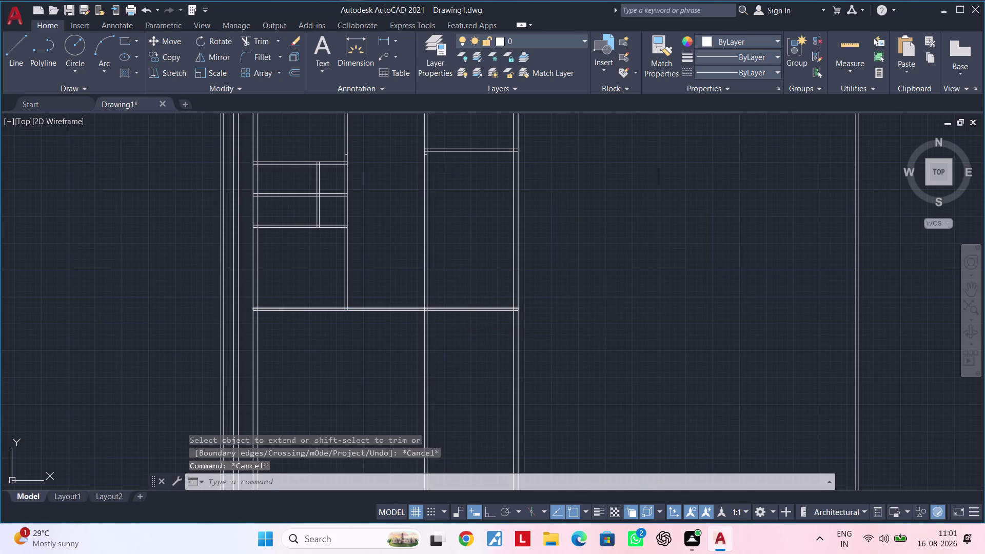
drag(467, 337, 404, 344)
middle_drag(432, 344, 392, 348)
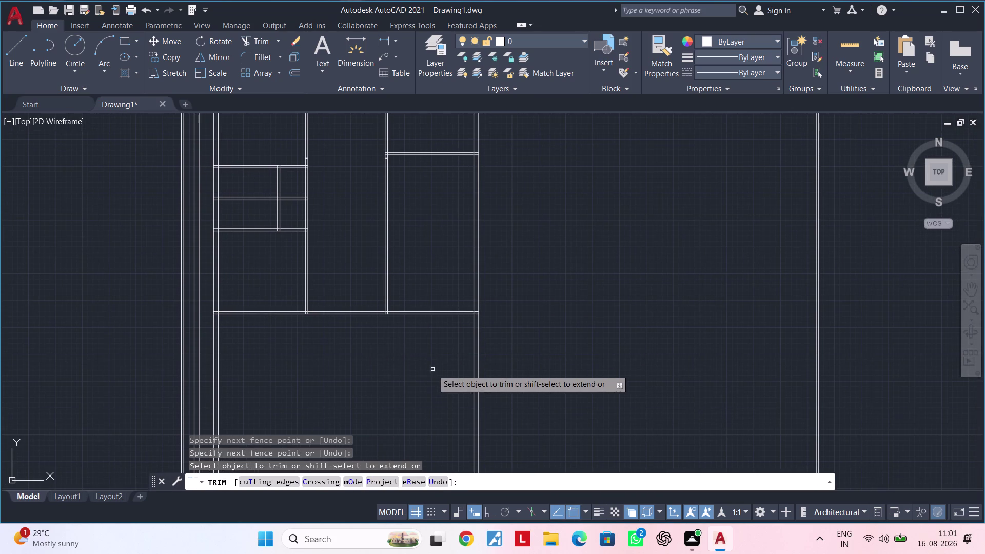
drag(427, 370, 458, 369)
drag(495, 363, 454, 367)
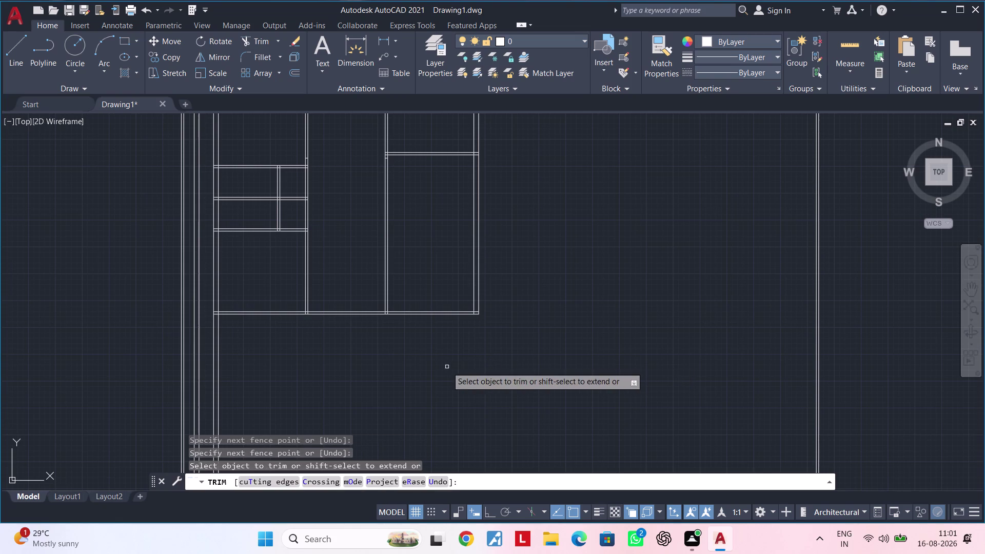
key(Escape)
middle_drag(426, 354, 474, 385)
key(Escape)
key(Escape)
key(Escape)
middle_drag(460, 331, 465, 358)
key(Escape)
scroll(up, 3)
key(Escape)
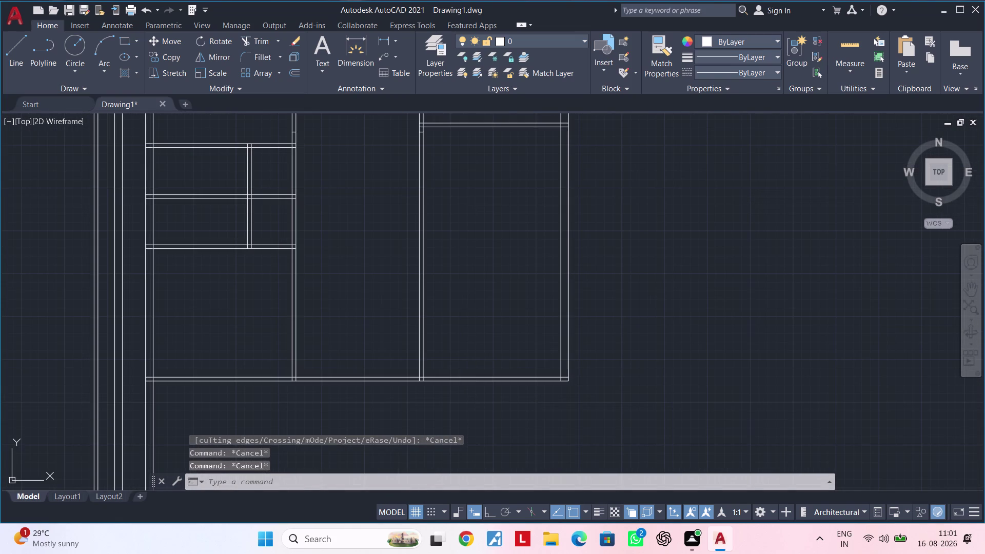
Clear leftover commands and pan up to view the top of the plan.
key(Escape)
key(Escape)
key(Escape)
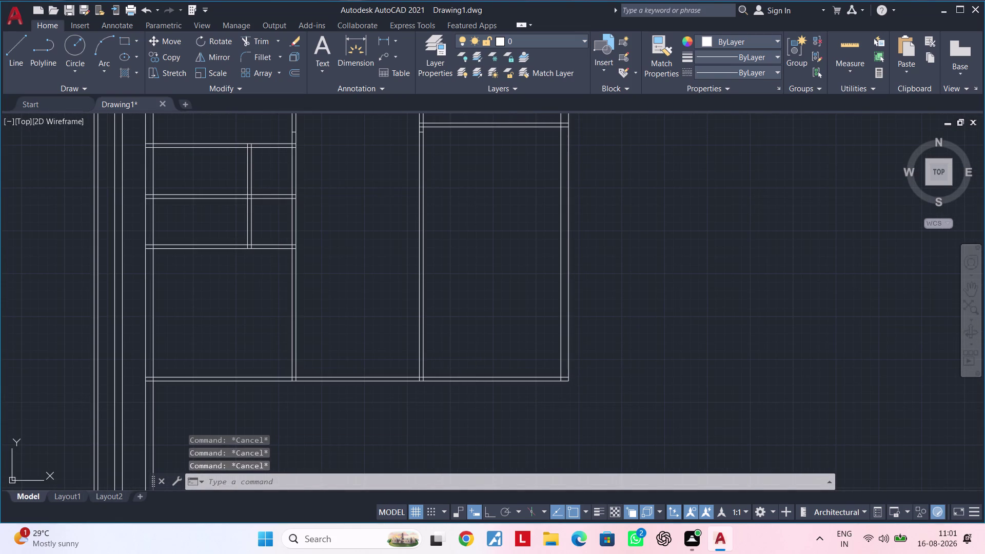
key(Escape)
key(Escape)
key(Escape)
key(Escape)
middle_drag(475, 211, 427, 372)
middle_drag(428, 358, 443, 341)
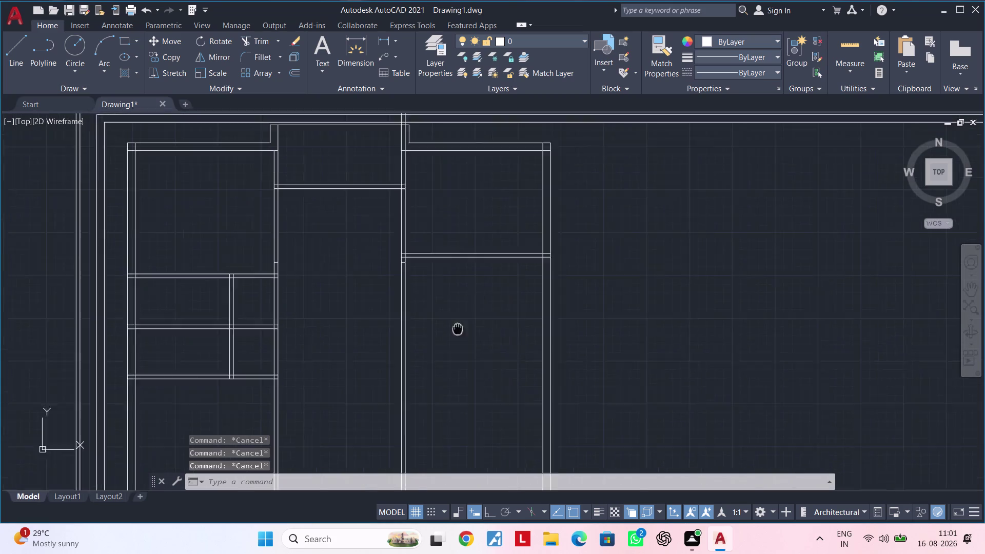
Begin a 4' offset and cancel it.
middle_drag(443, 342, 475, 310)
key(Escape)
key(Escape)
text(of)
key(space)
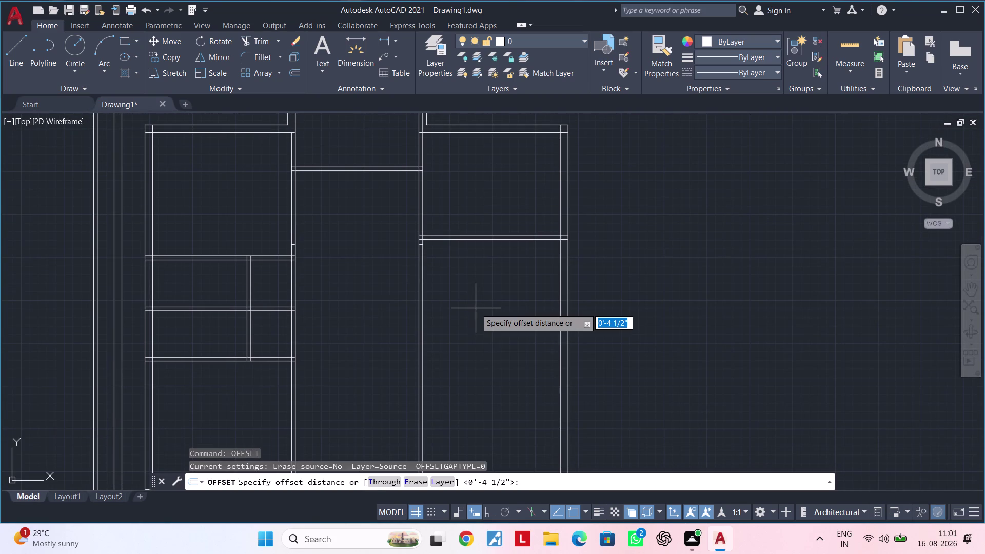
text(4')
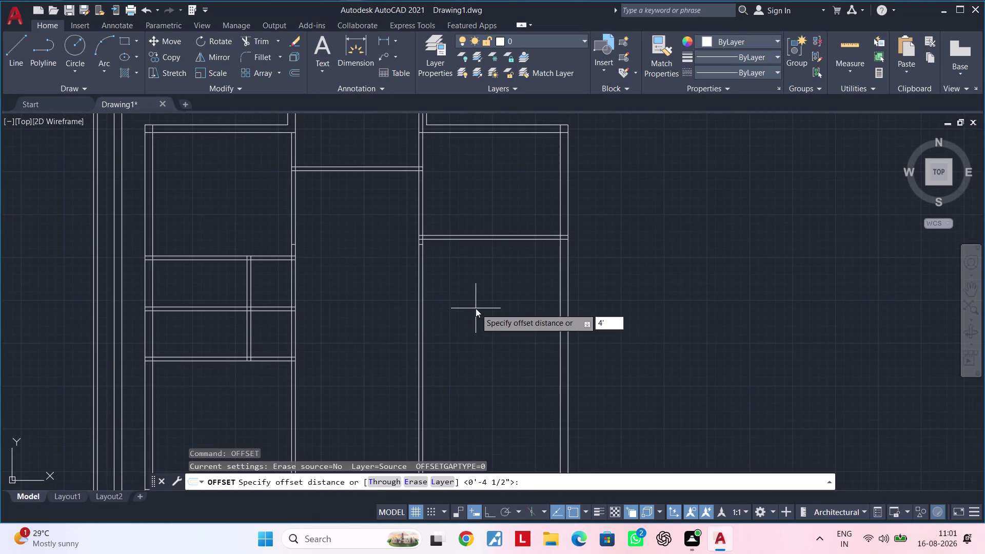
key(Escape)
key(Escape)
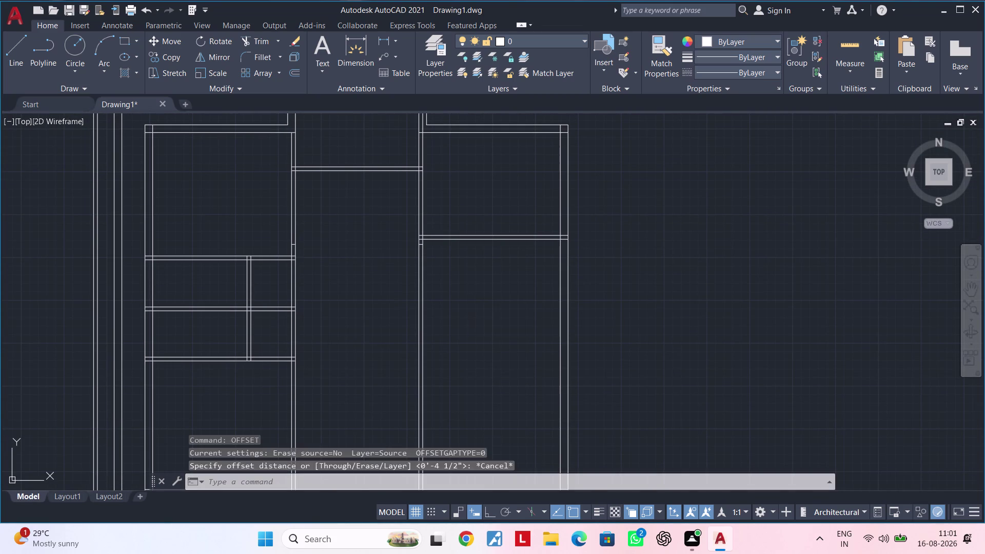
key(Escape)
Offset a wall line 9' into the right-hand room.
key(o)
text(f)
key(space)
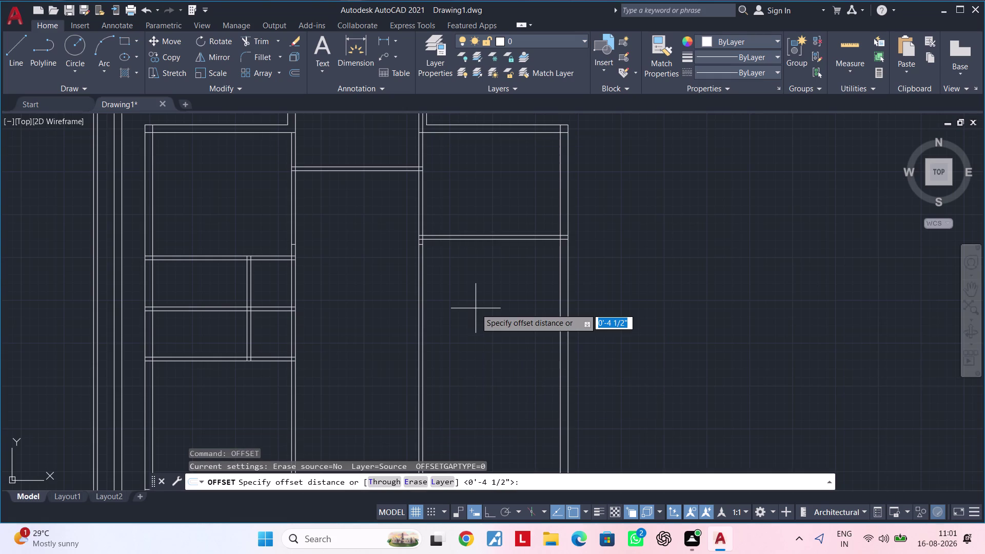
text(9')
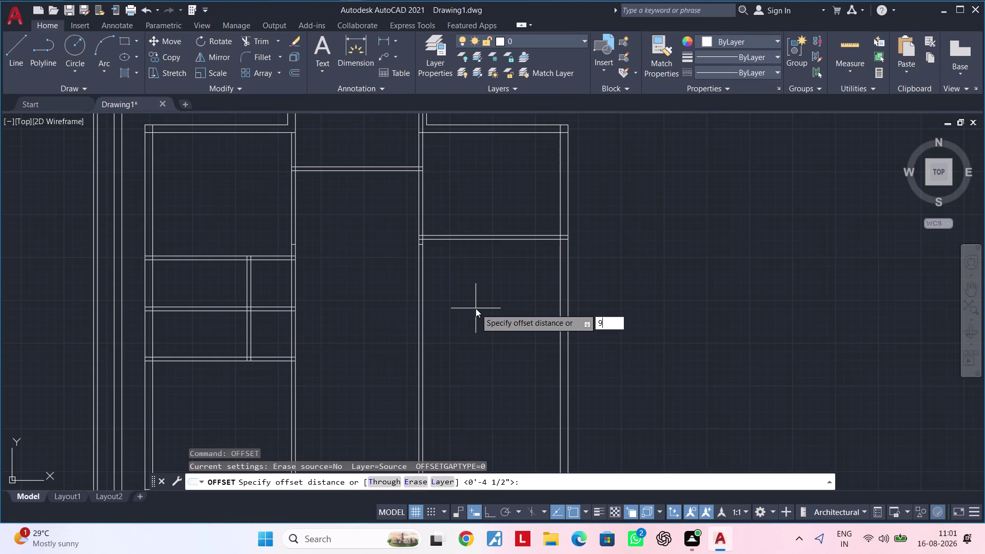
key(Return)
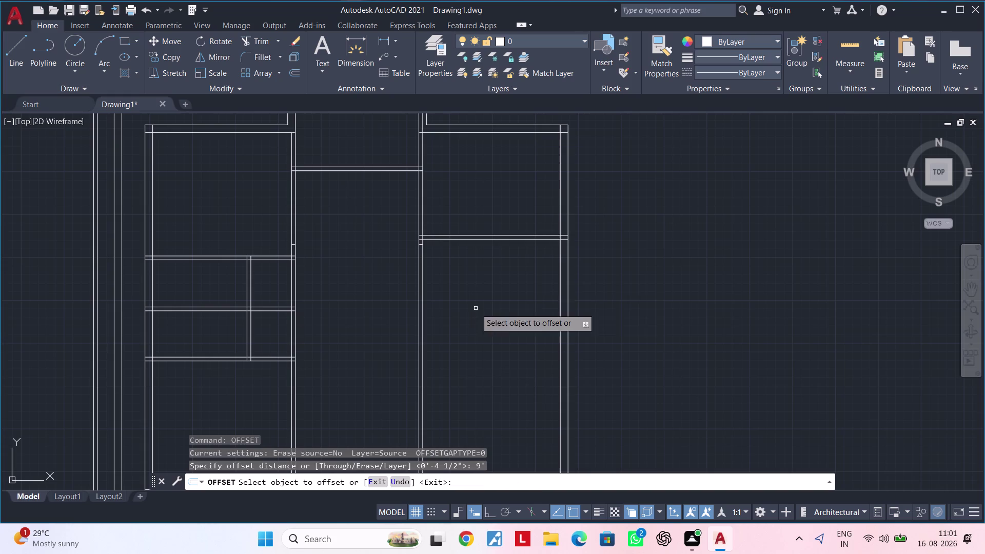
click(511, 239)
middle_drag(514, 318, 517, 231)
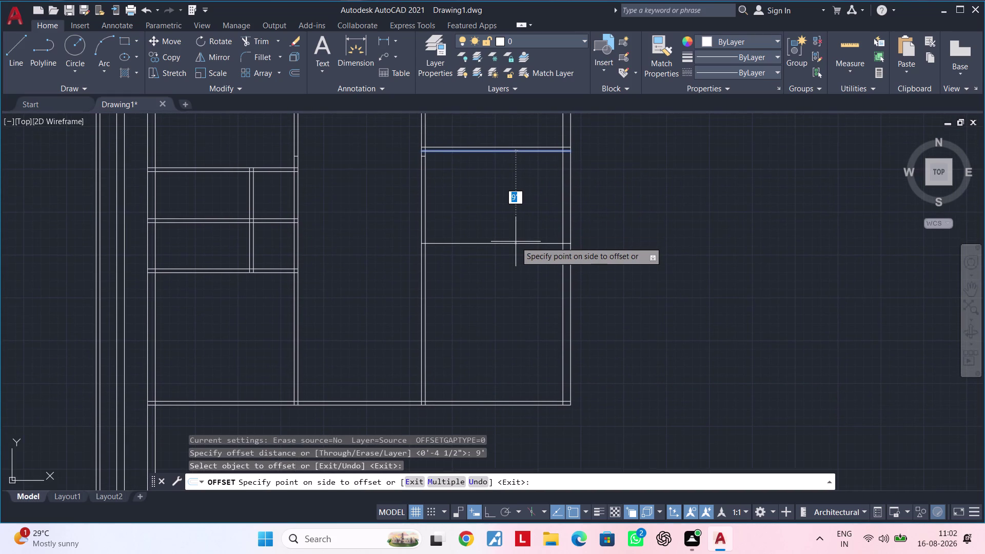
click(516, 242)
middle_drag(516, 292, 515, 265)
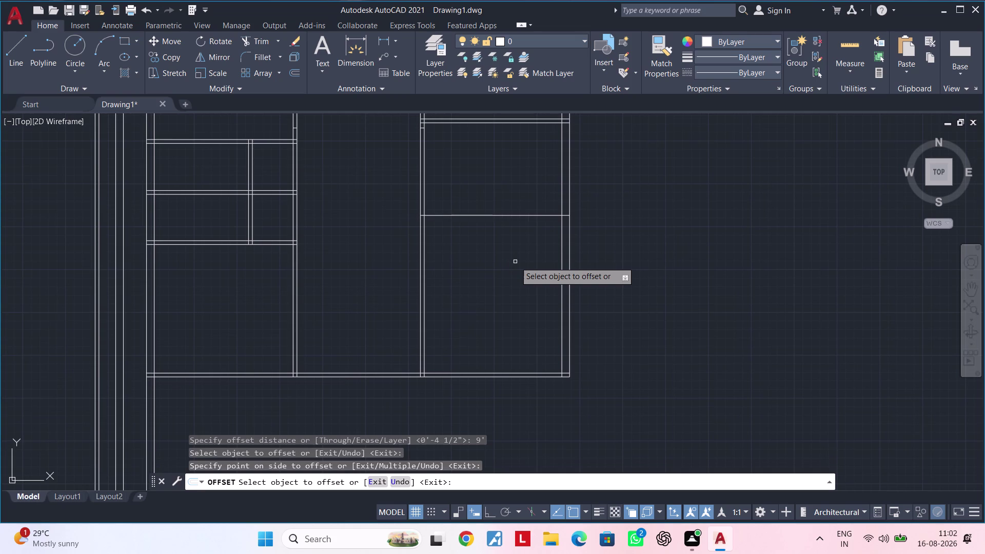
key(Escape)
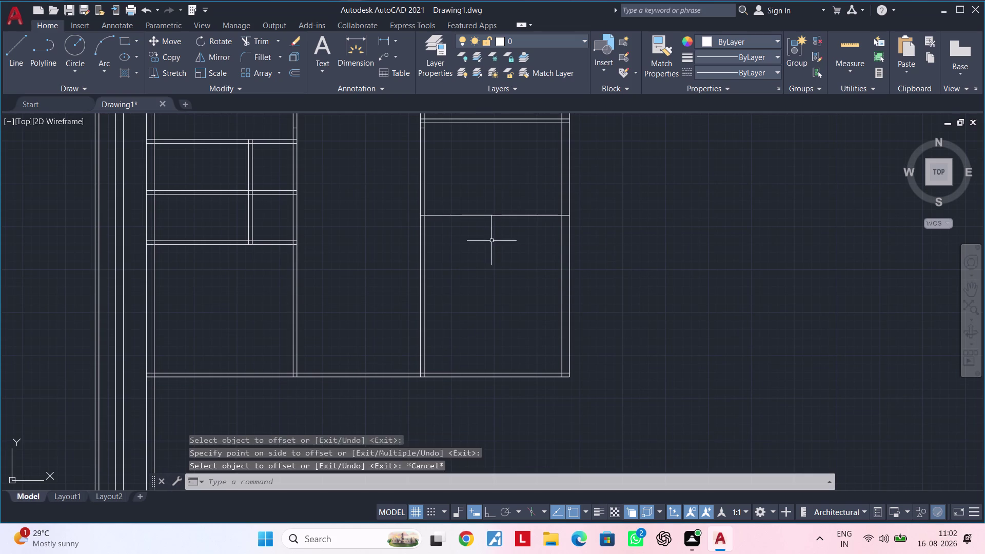
key(Escape)
key(Escape)
Delete the misplaced 9 ft partition line.
click(500, 215)
key(Delete)
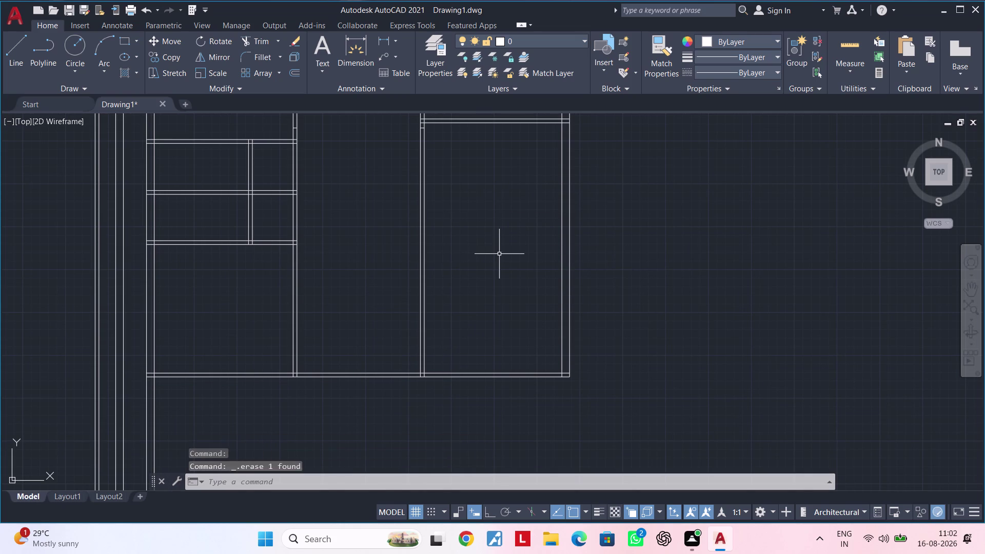
key(Escape)
key(Escape)
key(Escape)
Offset the right room's bottom wall line 14' upward.
text(of)
key(space)
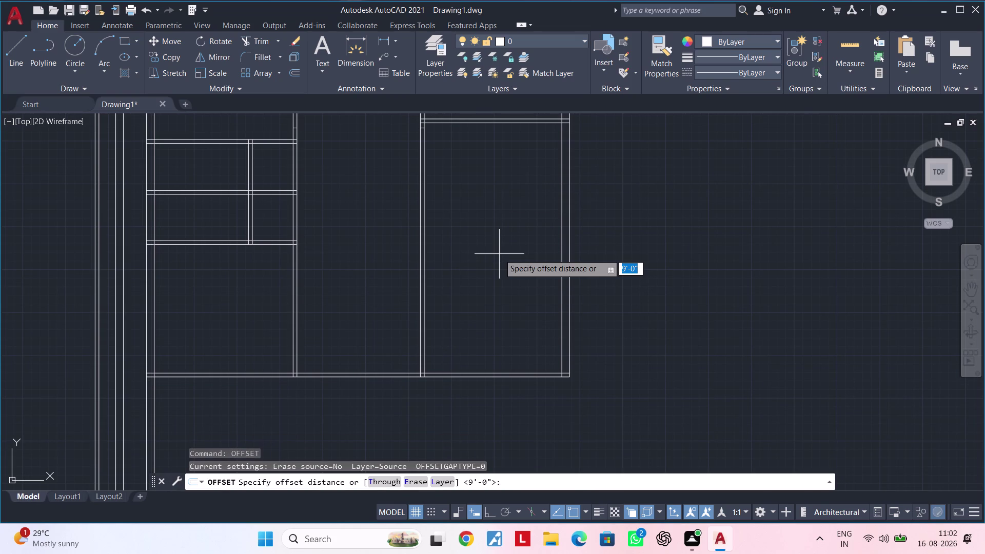
text(1)
text(4')
key(Return)
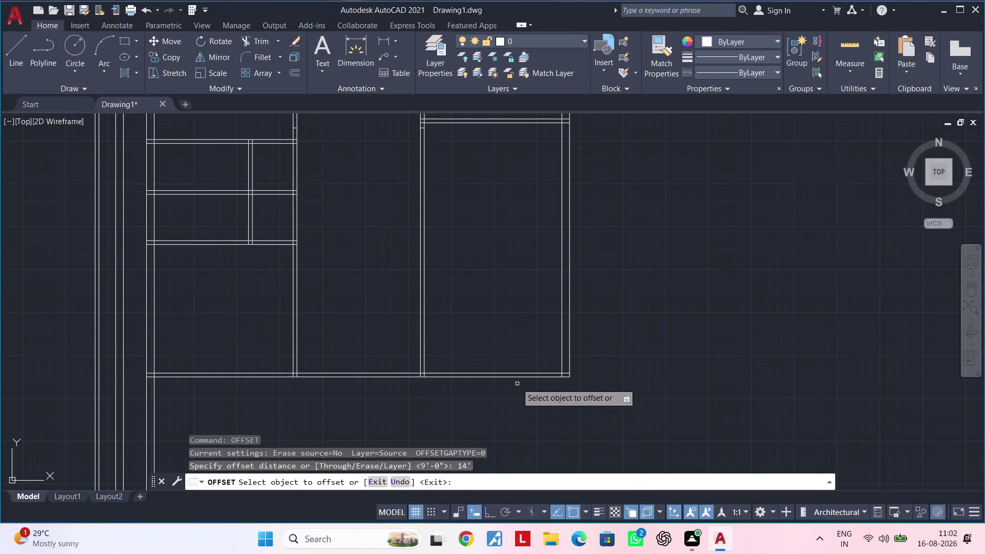
click(513, 371)
middle_drag(511, 282, 511, 292)
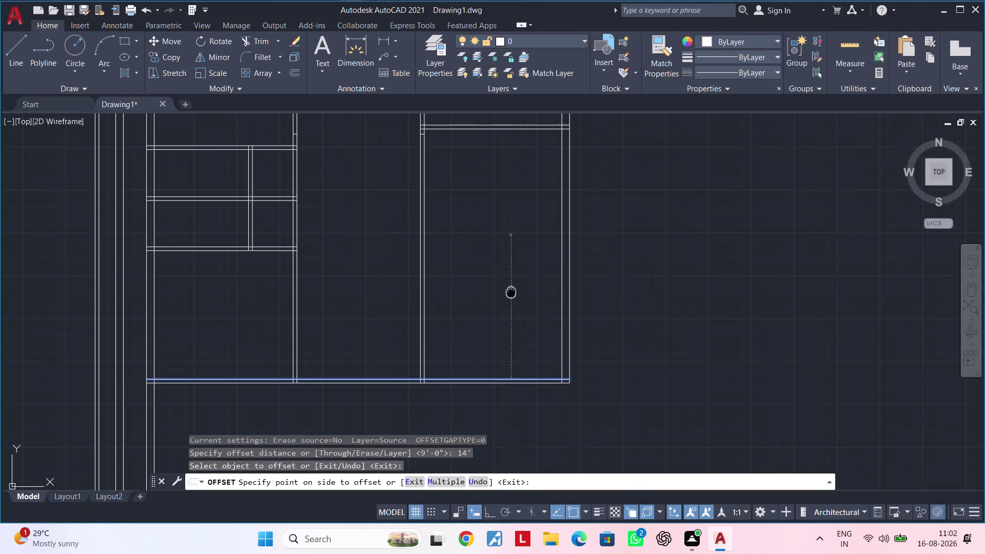
middle_drag(511, 292, 508, 368)
click(508, 350)
key(Escape)
key(Escape)
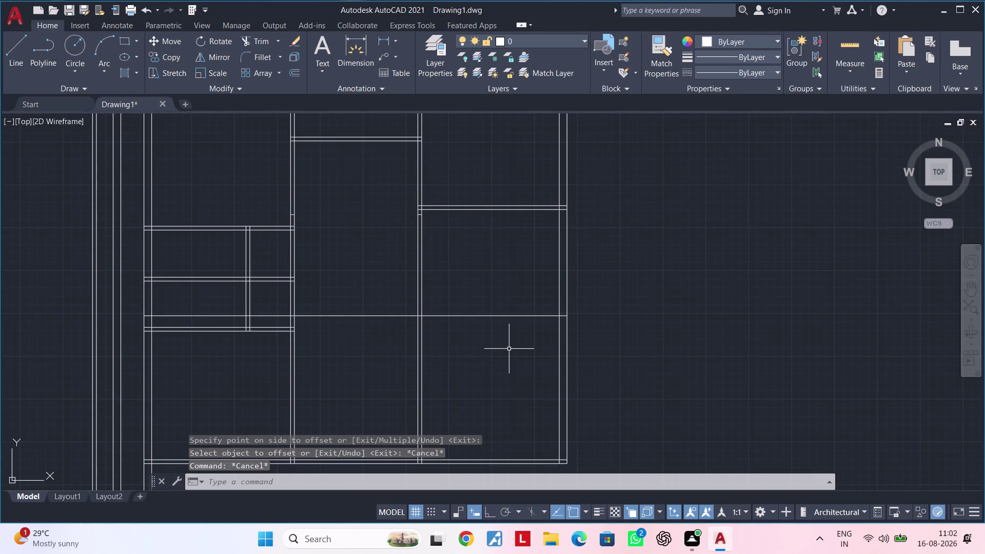
Trim the extra part of the new line and delete a stray segment.
text(tr)
key(space)
click(393, 315)
key(Escape)
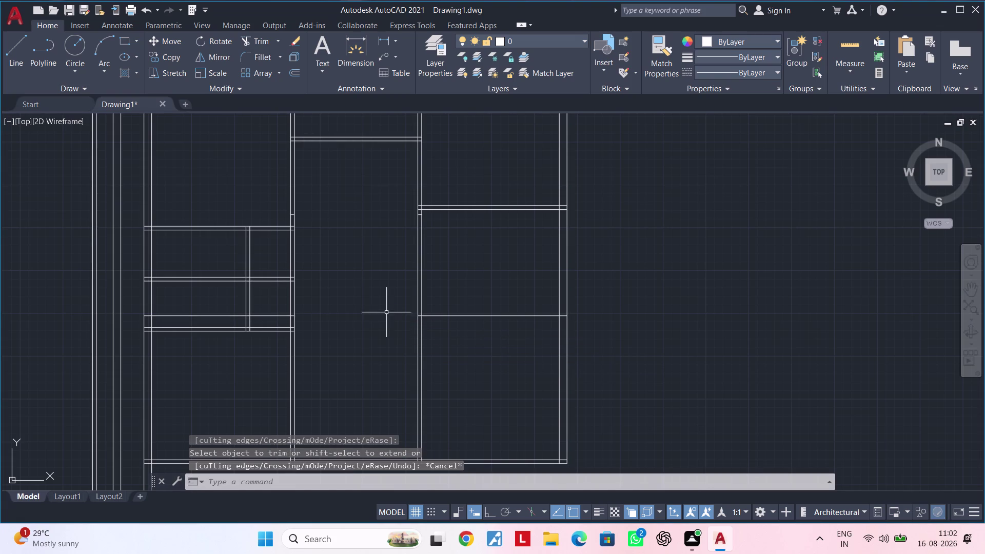
click(278, 316)
key(Delete)
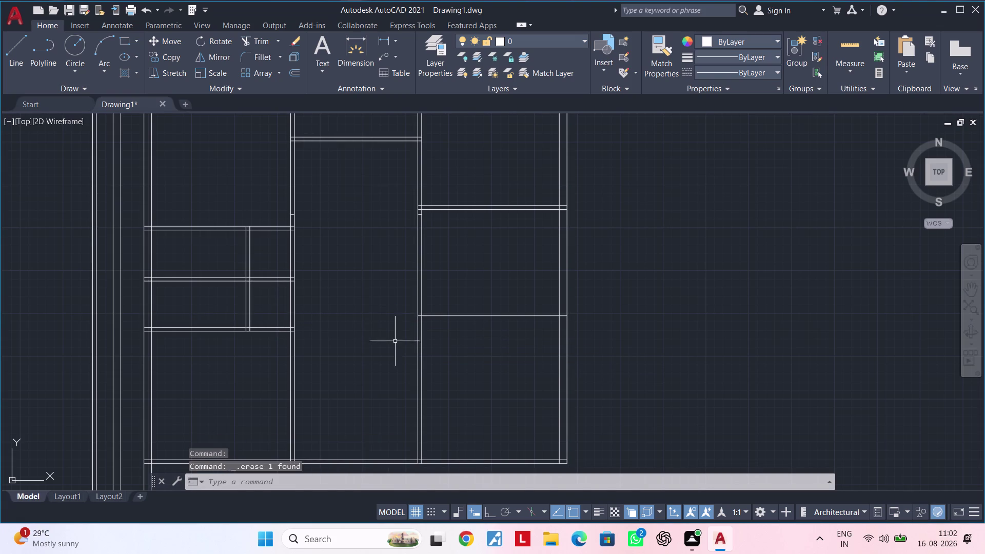
Clear leftover commands and start OFFSET over the right room.
middle_drag(420, 338, 375, 348)
key(Escape)
key(Escape)
key(Escape)
middle_drag(431, 350, 422, 364)
key(Escape)
key(Escape)
key(Escape)
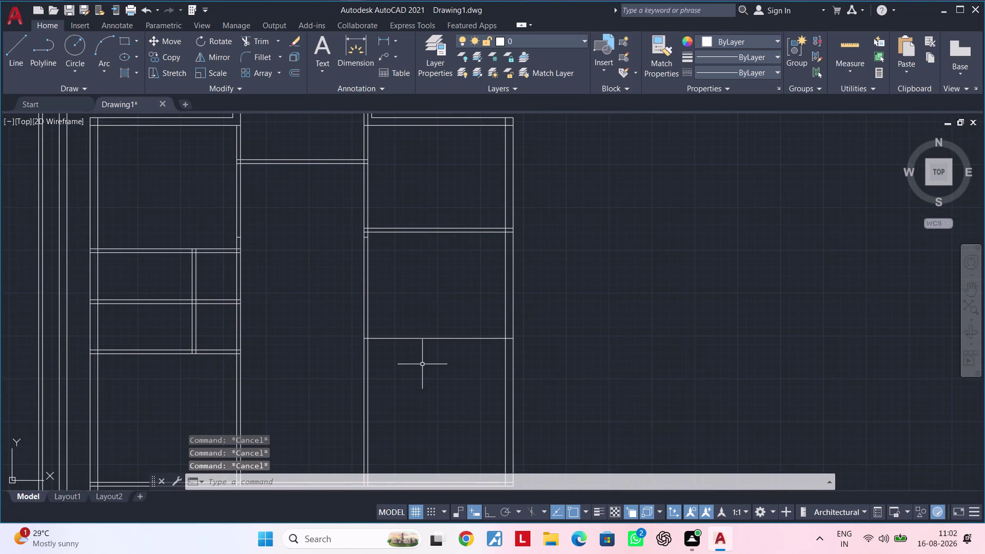
text(of)
key(space)
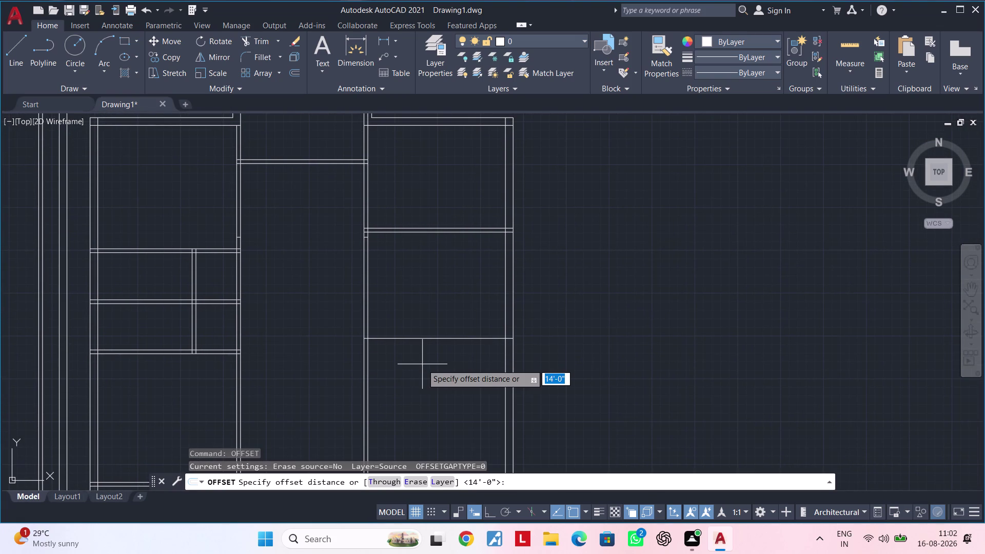
scroll(down, 3)
middle_drag(422, 380, 425, 327)
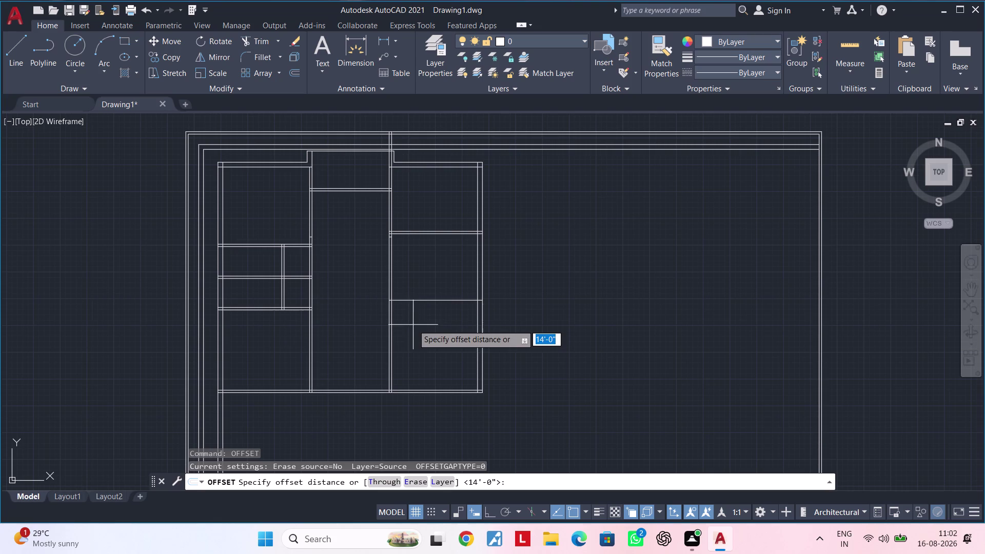
Offset the partition line 4.5" to make it a double line.
middle_drag(426, 323, 427, 355)
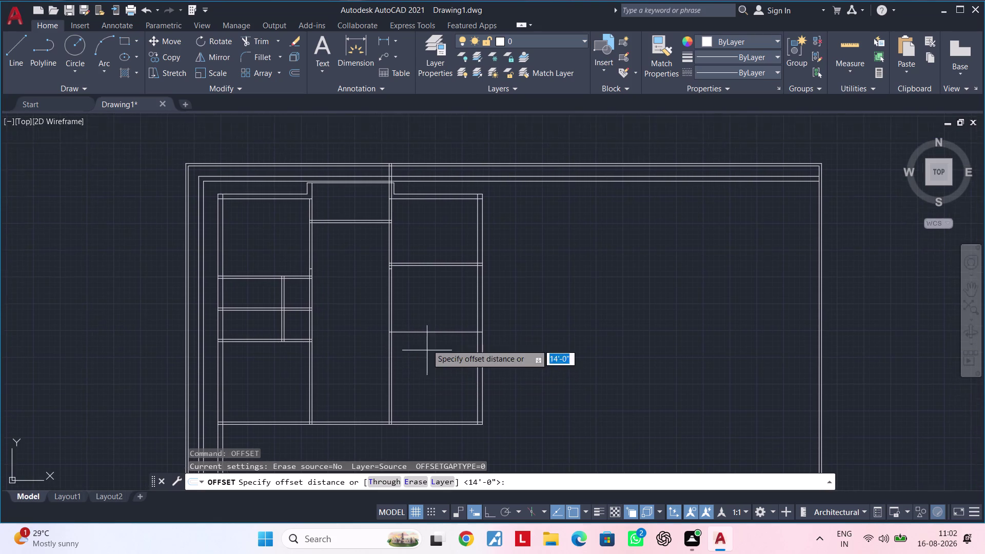
scroll(up, 3)
middle_drag(434, 361, 421, 366)
scroll(up, 3)
text(4)
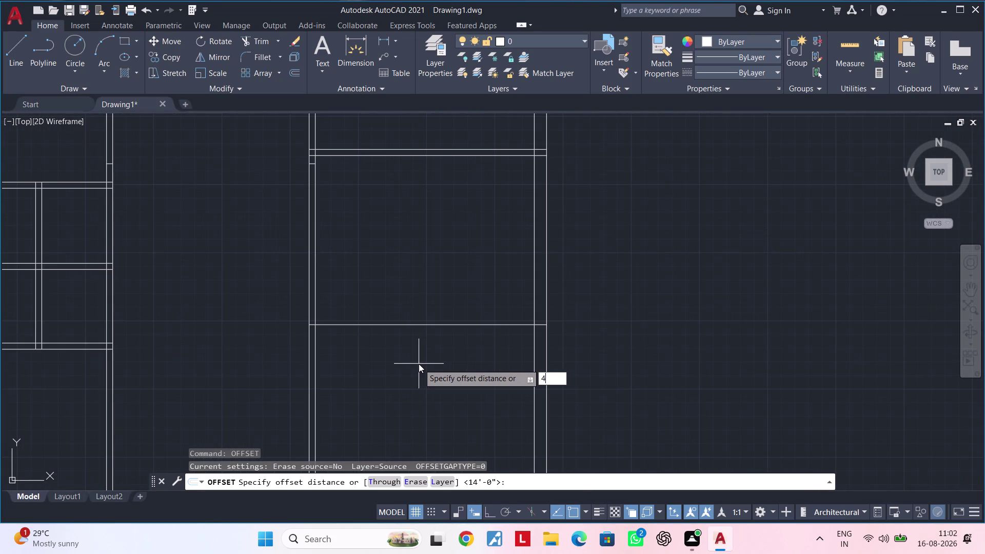
text(.5)
key(shift+quotedbl)
key(Return)
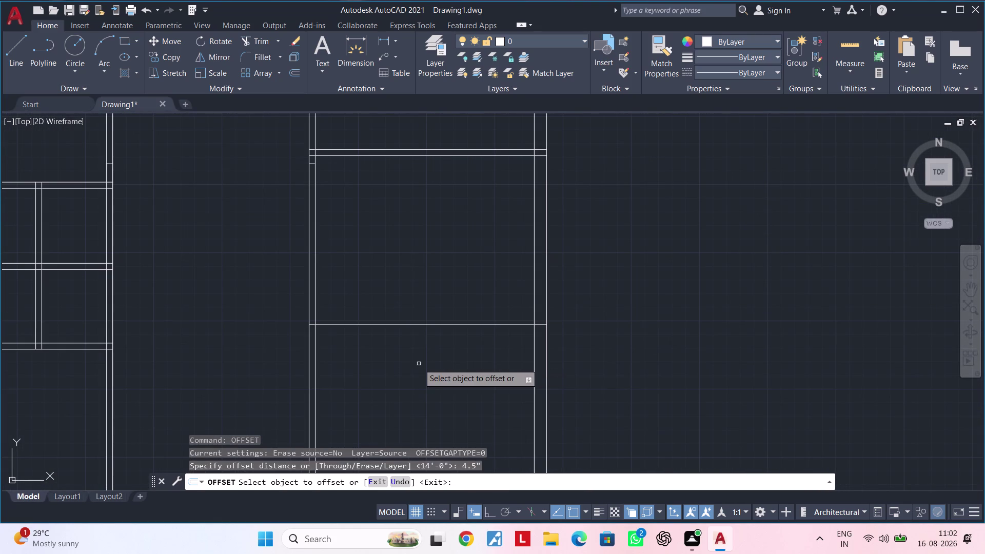
click(444, 326)
click(443, 314)
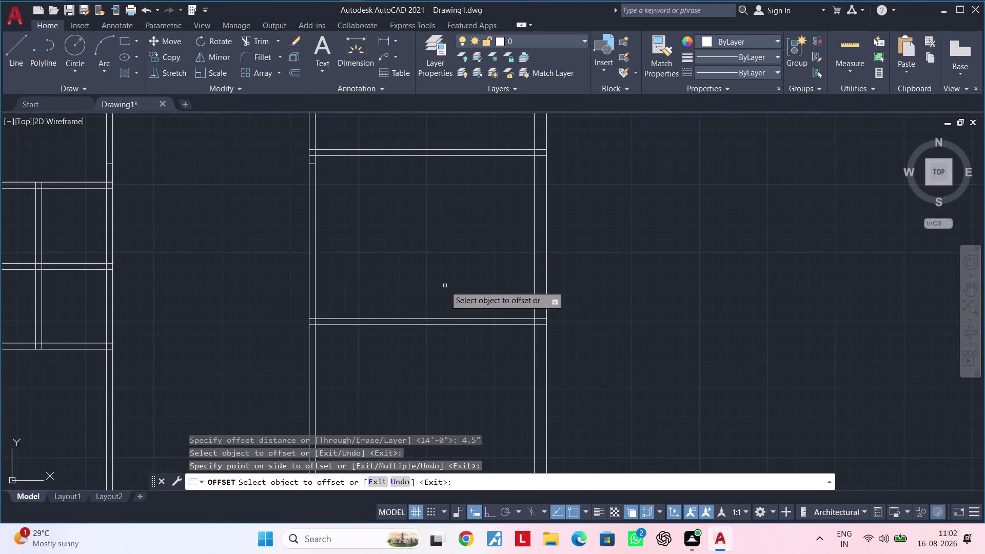
middle_drag(438, 277, 391, 334)
key(space)
Copy the partition's lower line 5' upward as a new partition line.
key(space)
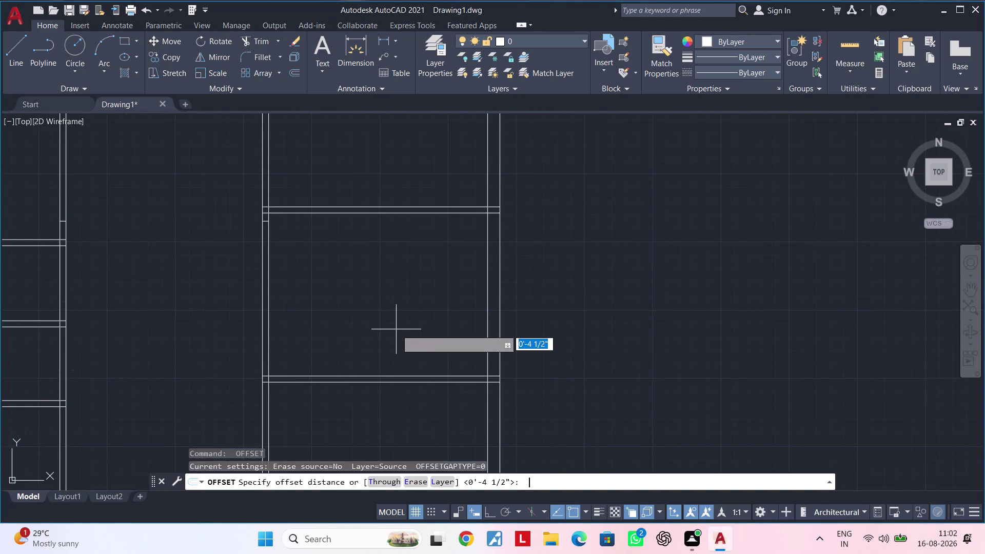
text(5')
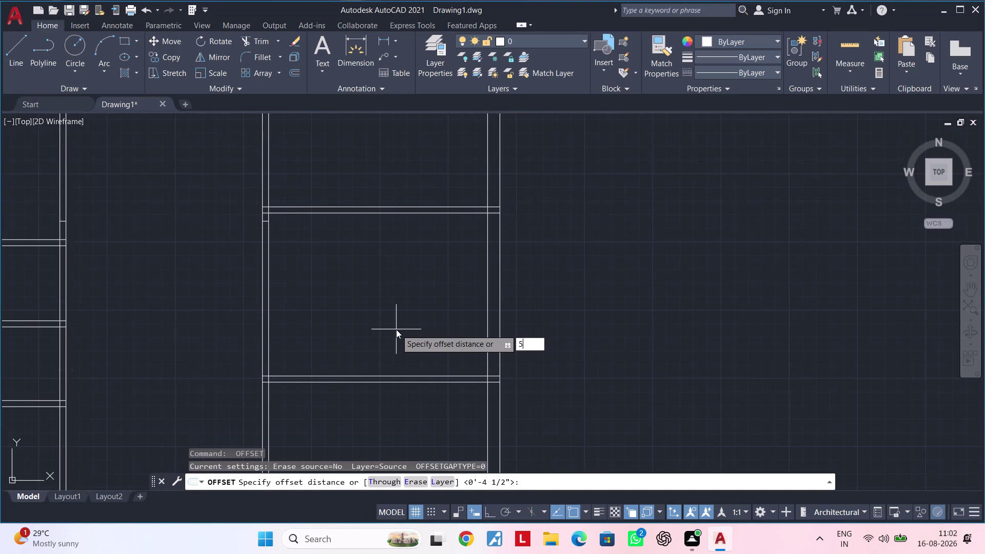
key(Return)
click(396, 375)
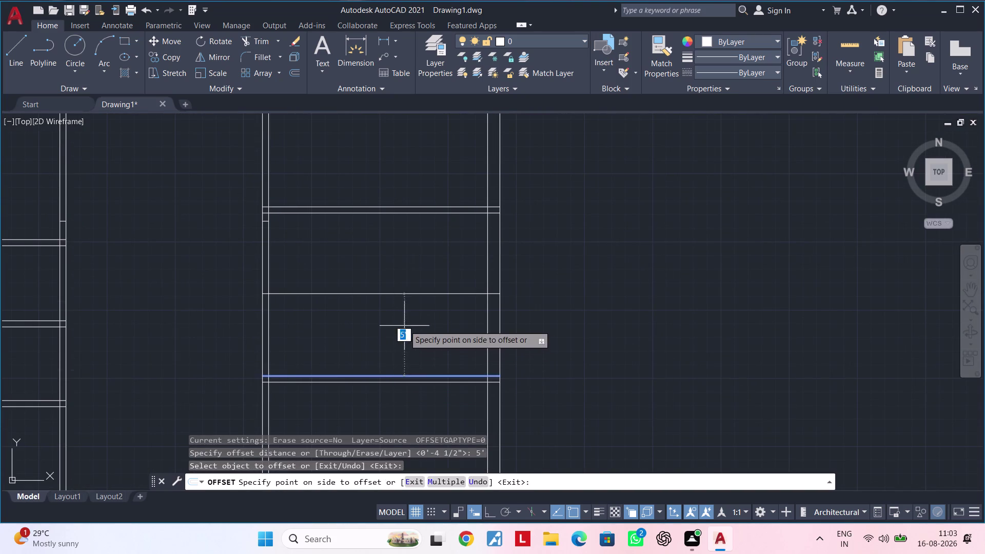
click(404, 324)
middle_drag(406, 319, 387, 369)
key(space)
Offset the new line 4.5" to double it, then review the layout.
key(space)
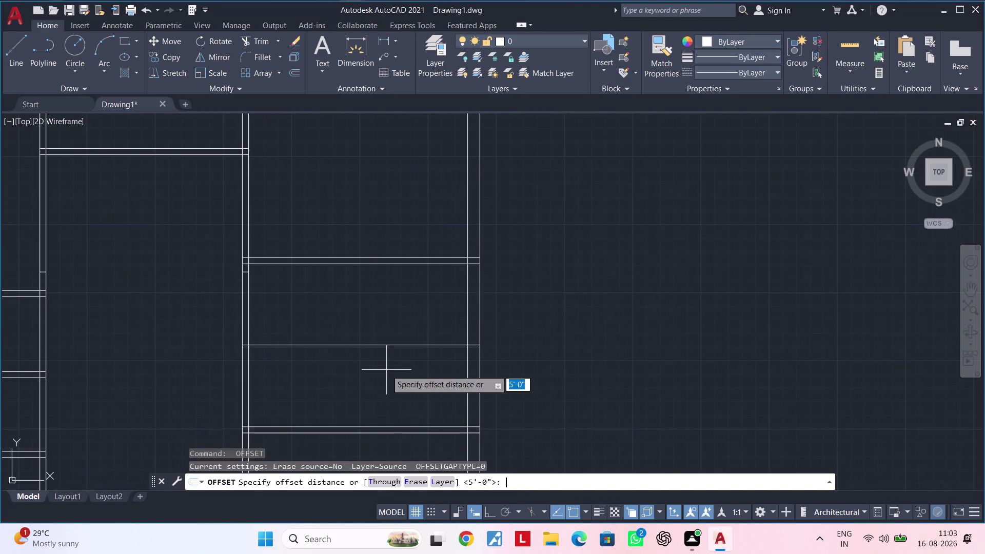
text(4.5")
key(Return)
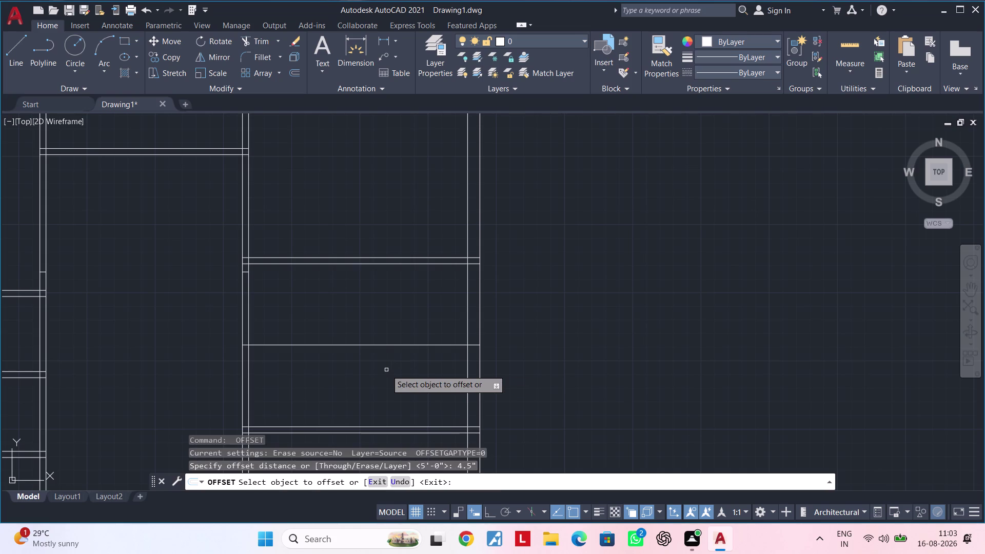
click(381, 346)
click(385, 324)
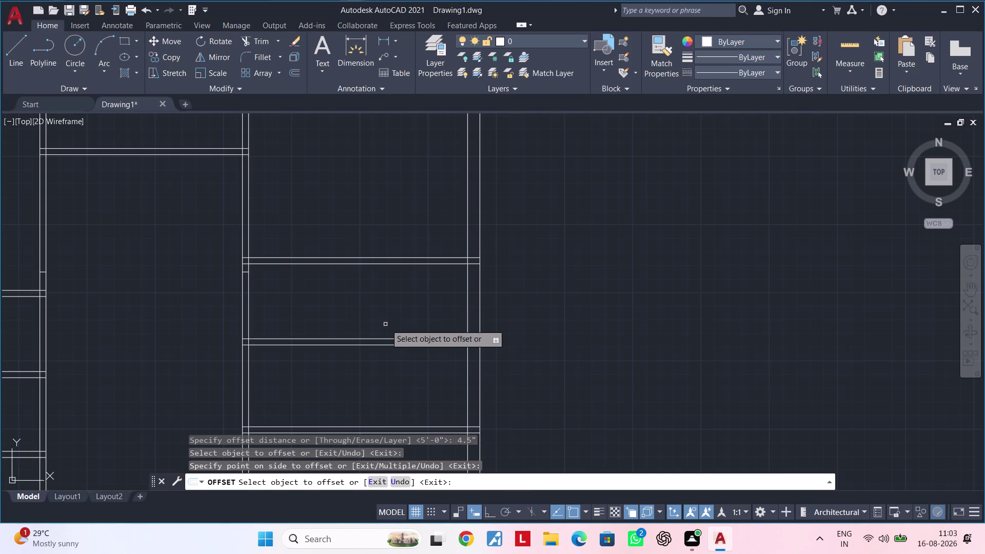
scroll(down, 3)
middle_drag(398, 312, 426, 326)
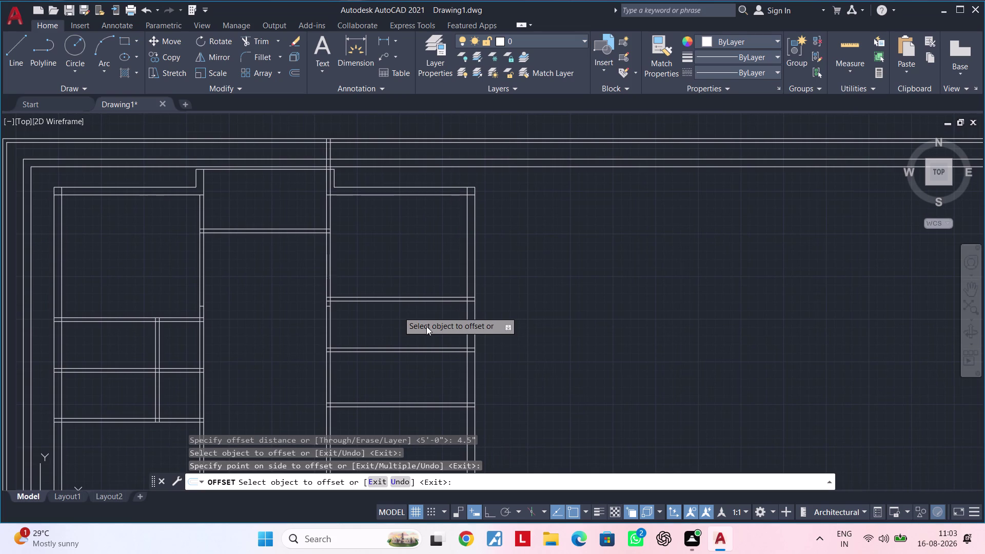
middle_drag(445, 313, 462, 304)
middle_drag(452, 310, 486, 296)
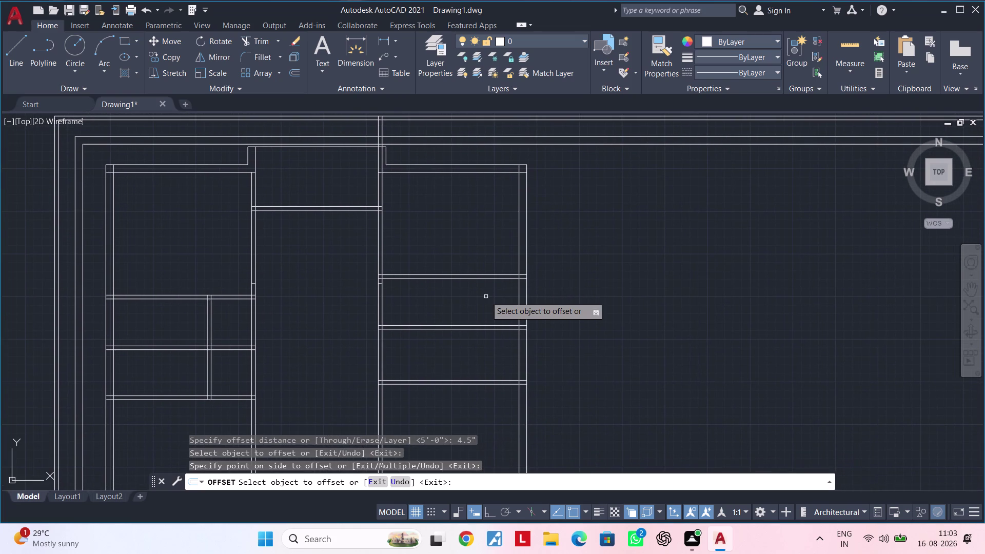
middle_drag(473, 299, 512, 256)
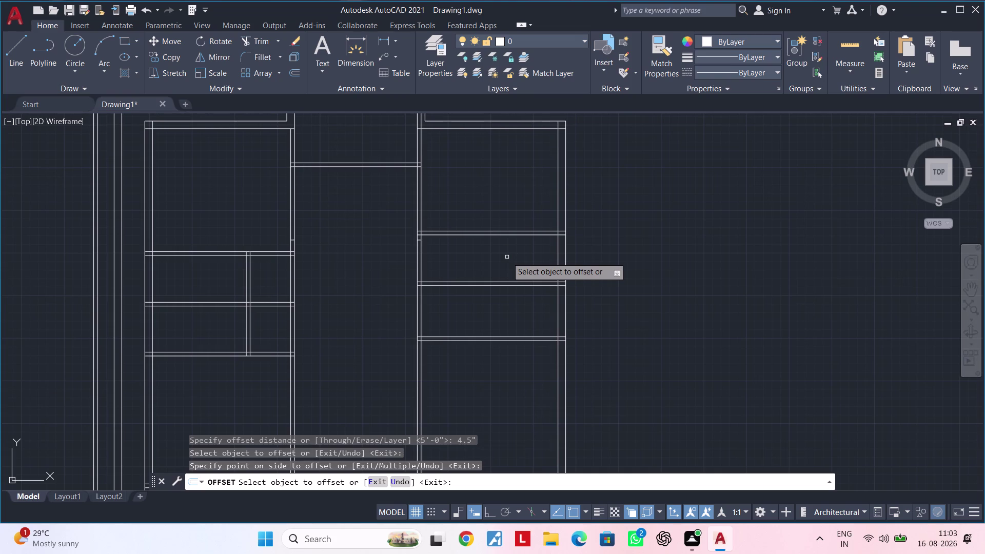
middle_drag(507, 257, 438, 286)
middle_drag(430, 286, 473, 282)
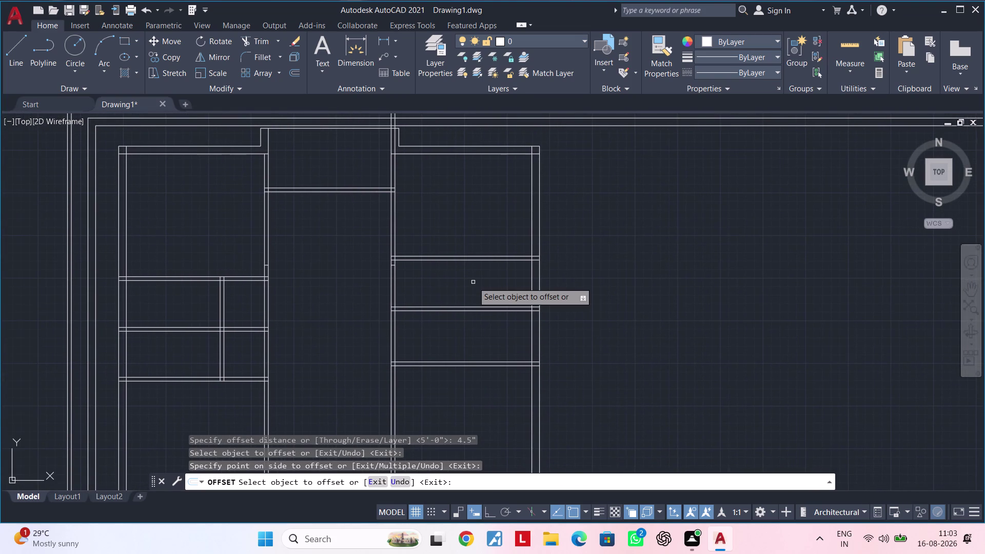
Copy the right exterior wall line 9' inward as a new partition line.
key(space)
key(space)
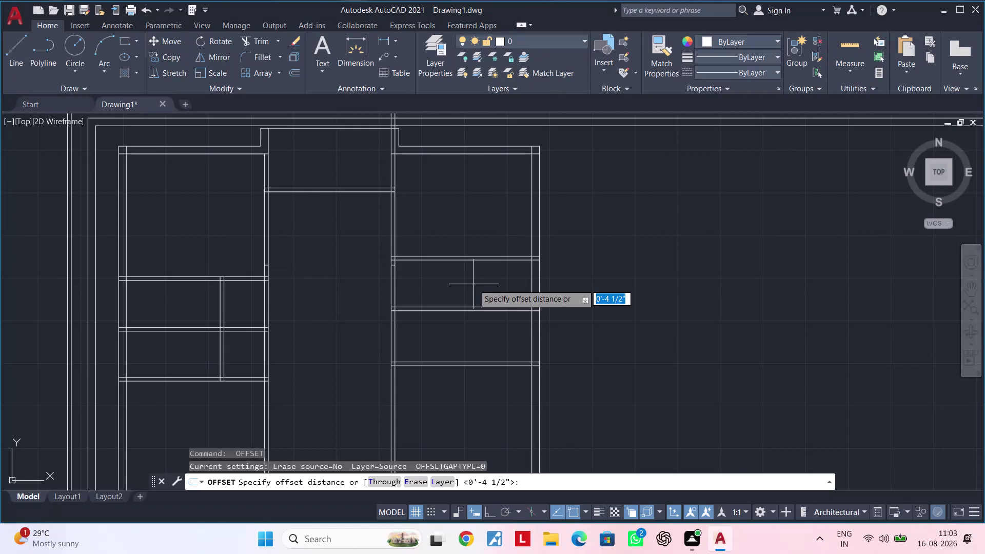
text(9')
key(Return)
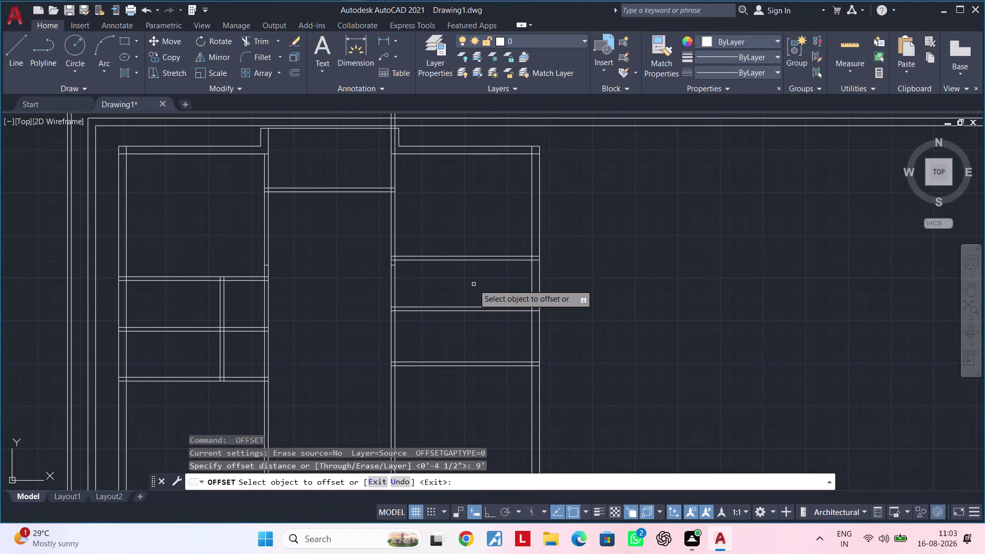
click(533, 280)
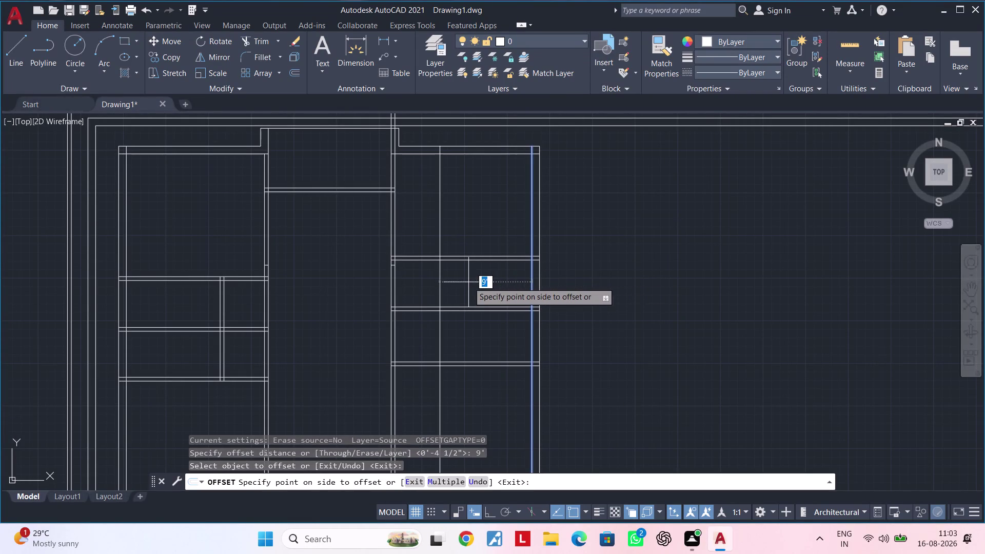
click(468, 282)
key(space)
Offset the new partition line 4.5" to form the double-line wall.
key(space)
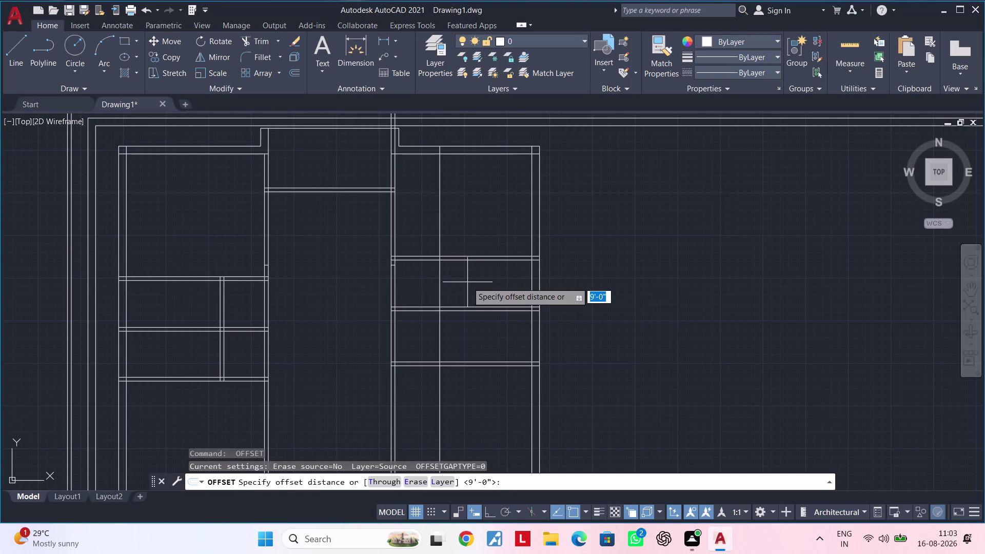
text(4.5")
key(Return)
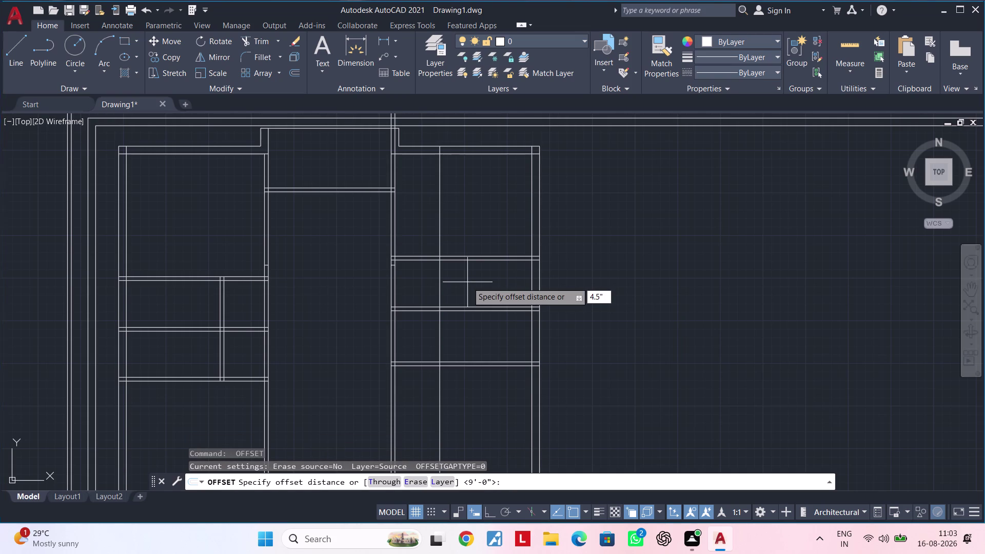
click(438, 283)
click(424, 286)
key(Escape)
key(Escape)
text(tr)
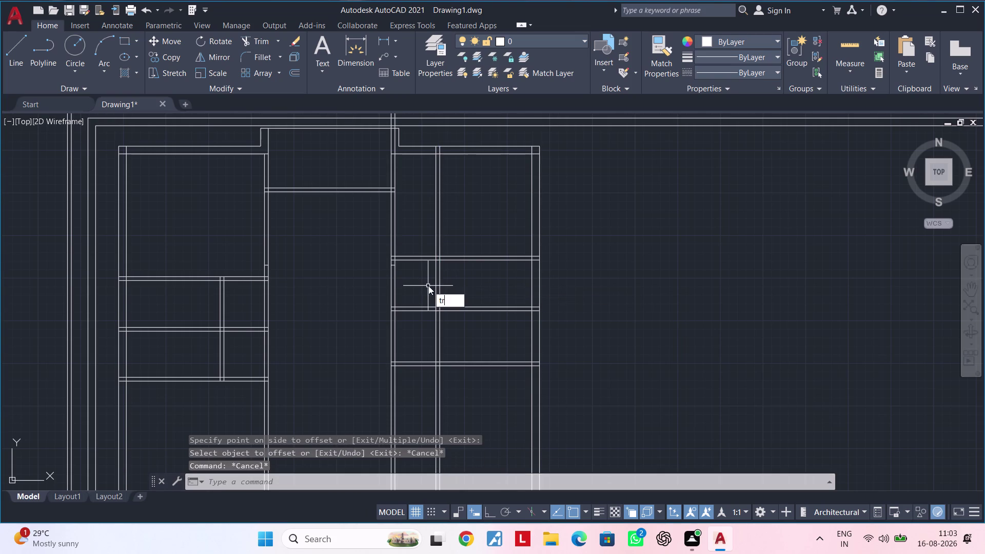
Trim both ends of the partition lines past the upper and lower cross walls.
key(space)
click(460, 216)
click(422, 225)
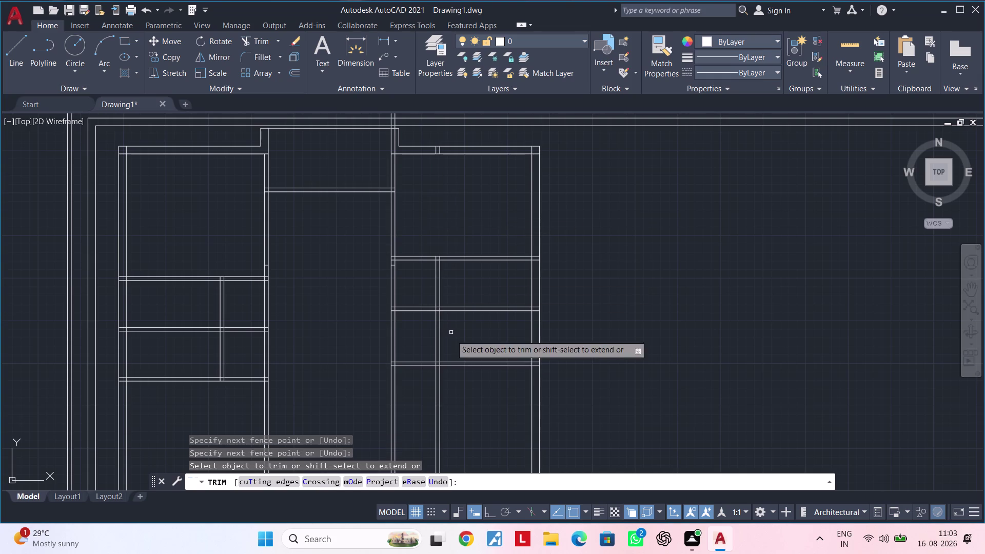
middle_drag(456, 399, 459, 376)
click(462, 374)
click(424, 389)
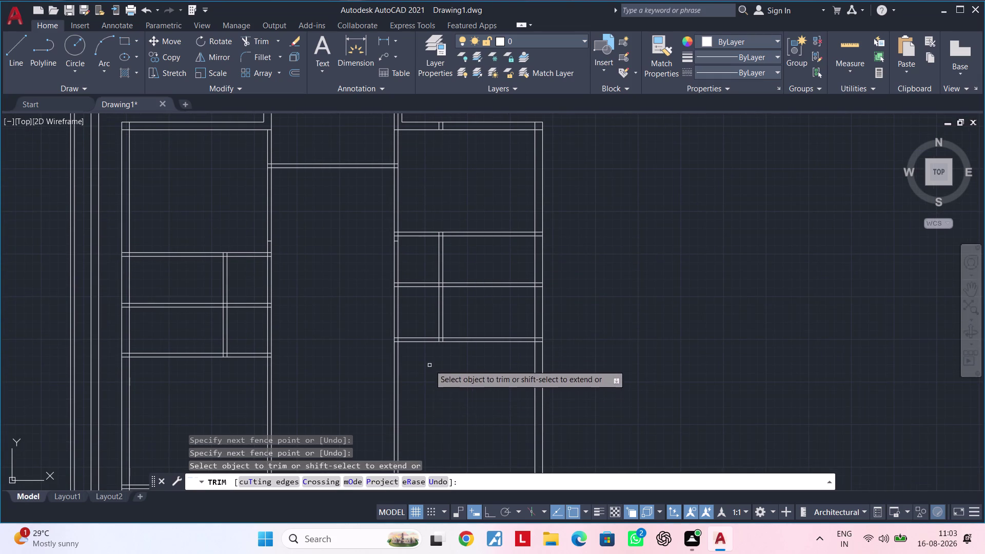
middle_drag(429, 365, 435, 426)
key(Escape)
key(Escape)
Measure the wall with a linear dimension reading 13'-4 1/2", without placing it.
middle_drag(431, 387, 429, 352)
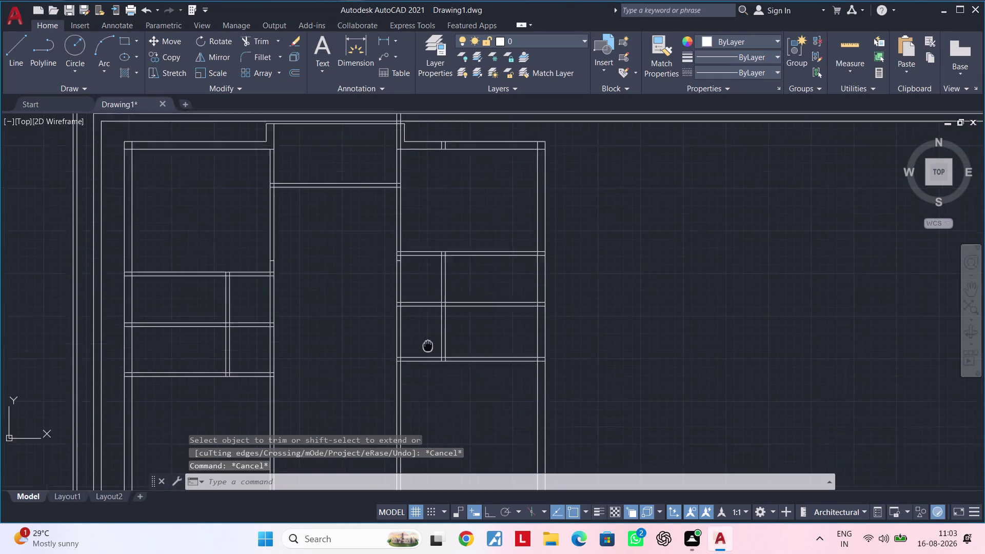
middle_drag(429, 351, 428, 310)
key(Escape)
key(Escape)
key(Escape)
click(381, 40)
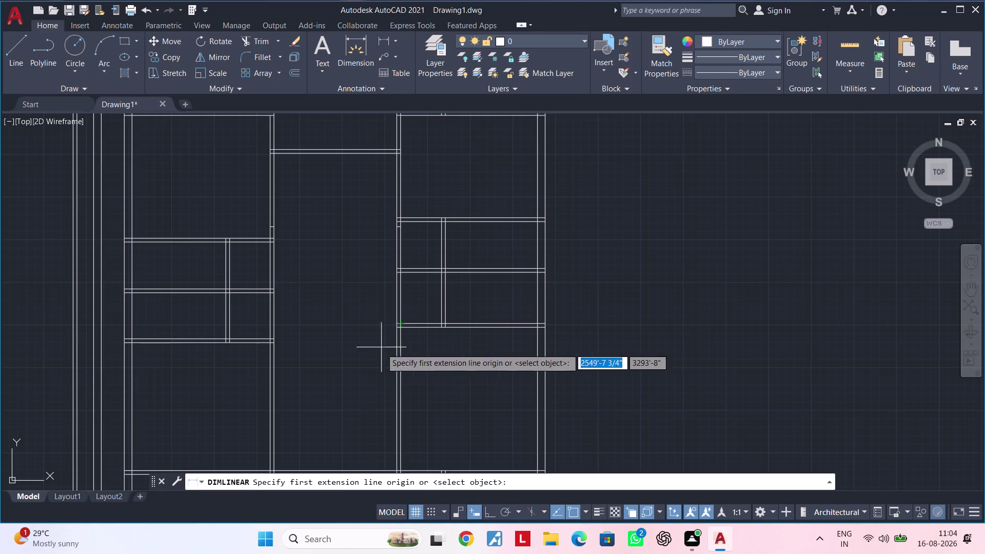
scroll(up, 3)
click(385, 310)
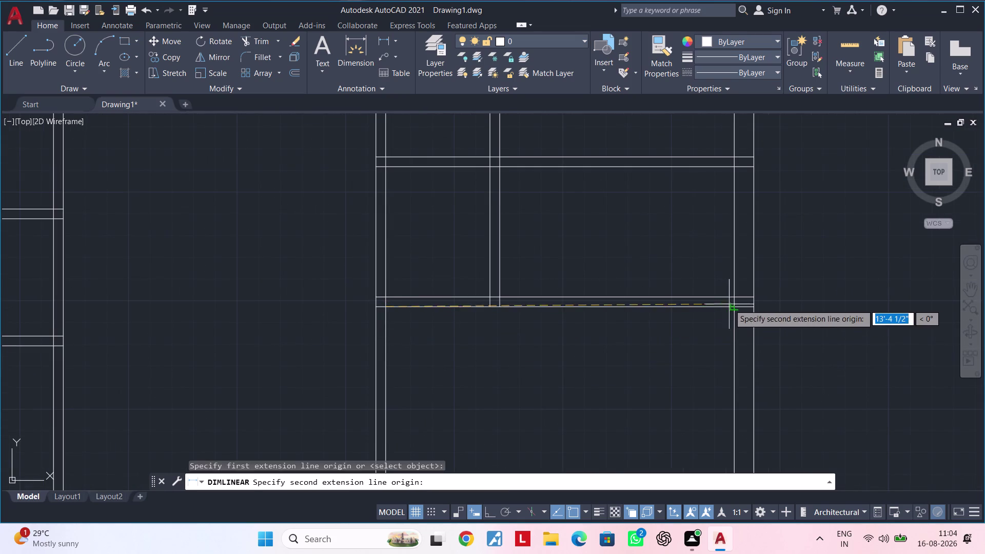
click(736, 306)
middle_drag(705, 359, 705, 308)
key(Escape)
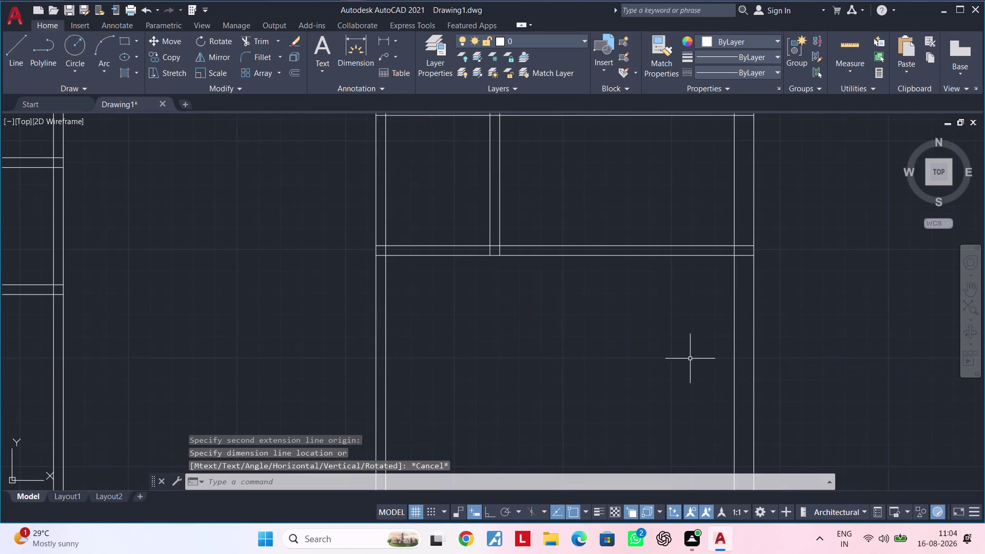
key(Escape)
scroll(down, 3)
middle_drag(551, 345, 567, 305)
Start a trim with two crossing drags, then cancel it.
key(Escape)
key(Escape)
text(tr)
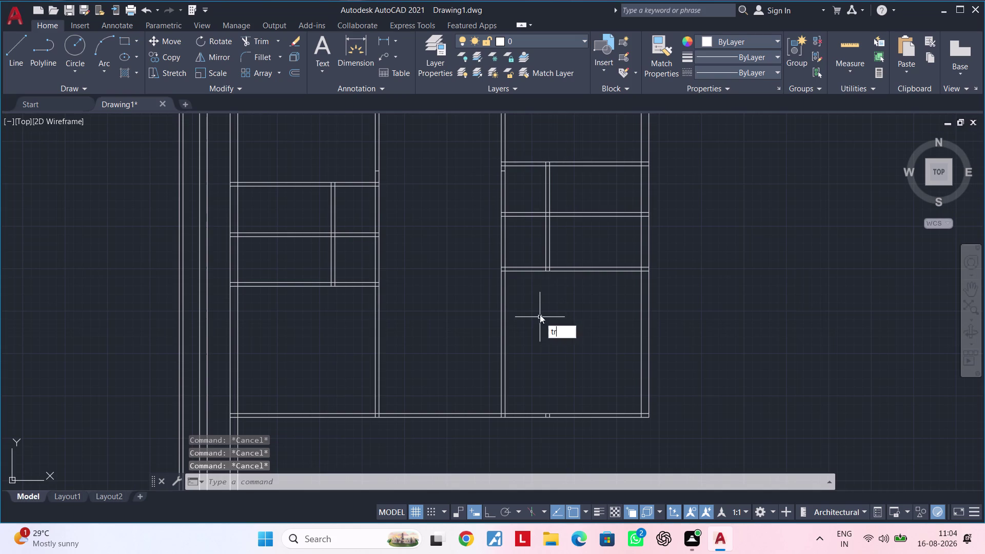
key(space)
drag(540, 312, 514, 322)
drag(521, 319, 484, 329)
key(Escape)
key(Escape)
middle_drag(549, 321, 456, 320)
key(Escape)
key(Escape)
key(Escape)
key(Escape)
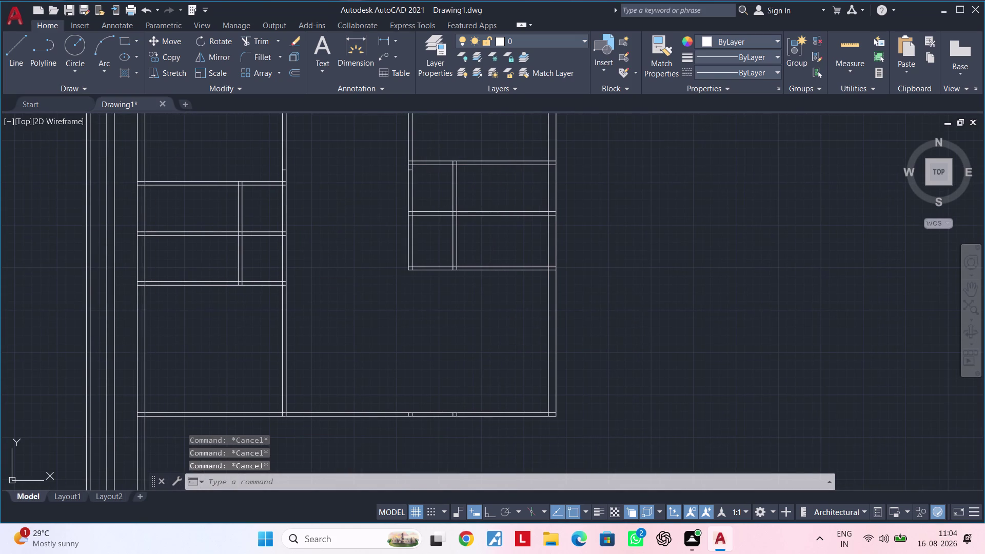
Start OFFSET and pan over the right room block's walls.
text(of)
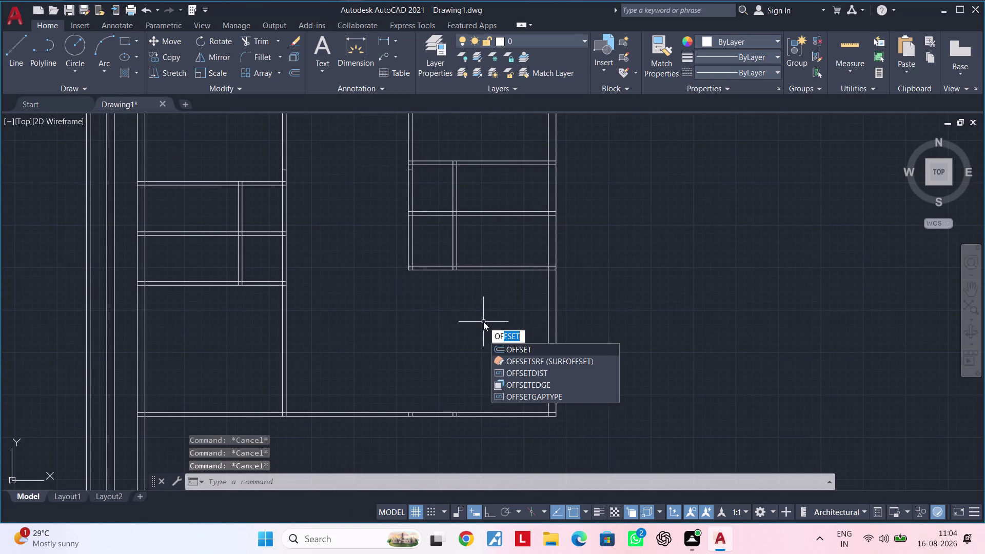
key(space)
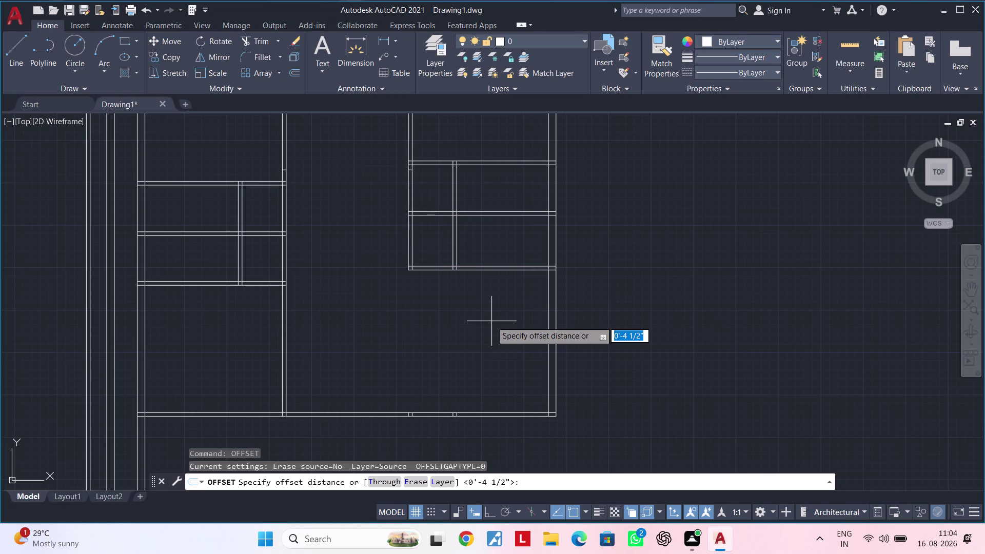
middle_drag(429, 307, 470, 363)
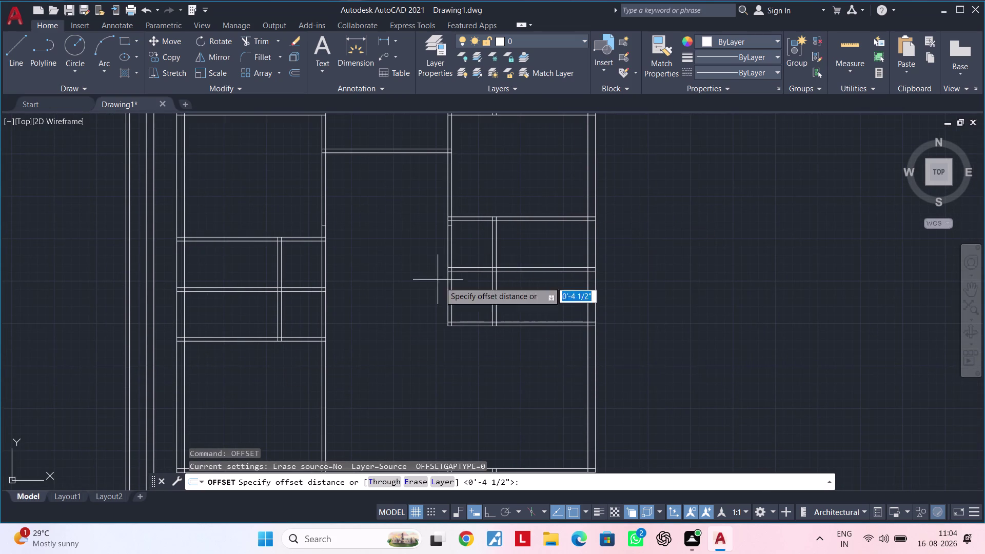
middle_drag(462, 300, 452, 233)
middle_drag(466, 280, 473, 271)
middle_drag(471, 285, 466, 332)
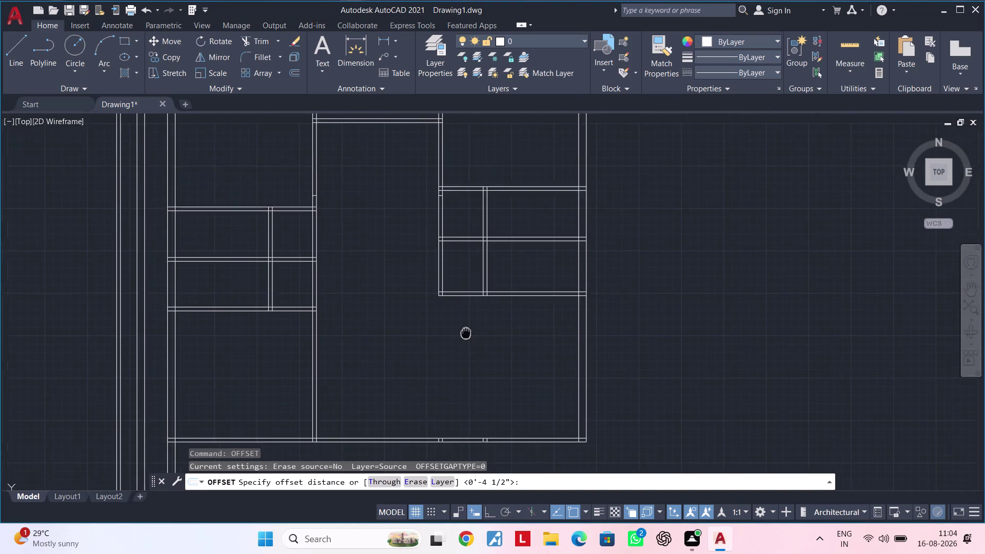
middle_drag(465, 333, 493, 337)
middle_drag(494, 328, 494, 342)
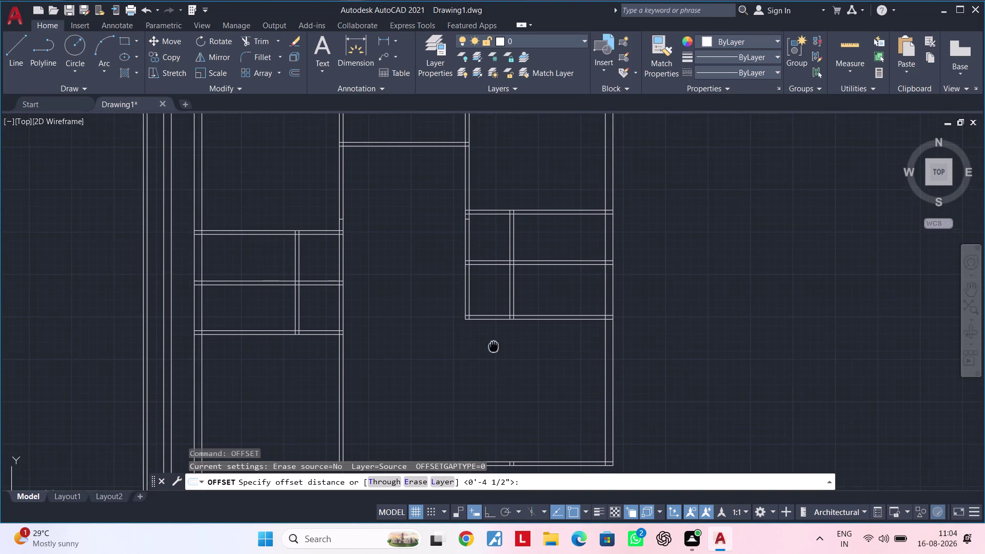
middle_drag(493, 343, 493, 346)
Restart OFFSET with a 13'7" offset distance.
key(Escape)
key(Escape)
key(Escape)
text(of)
key(space)
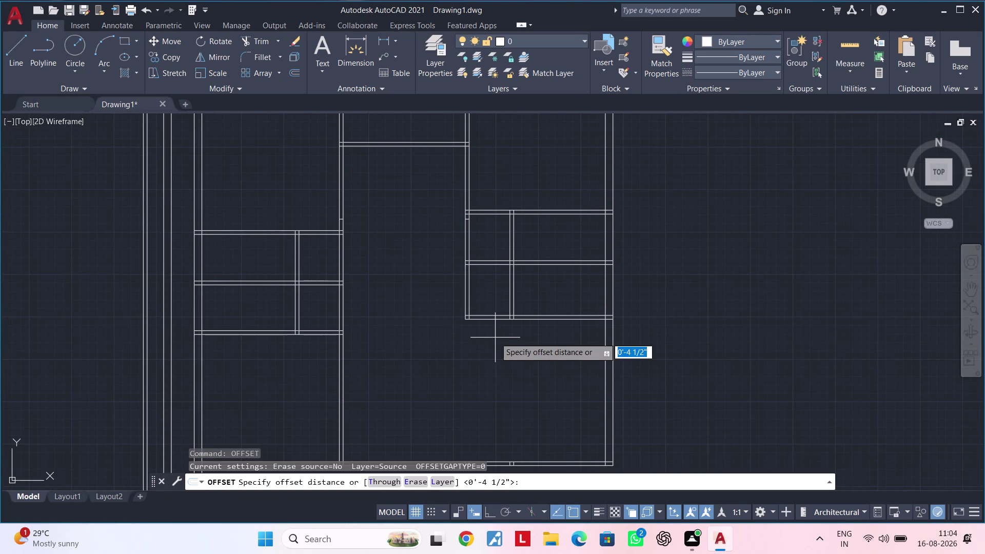
text(13')
text(7)
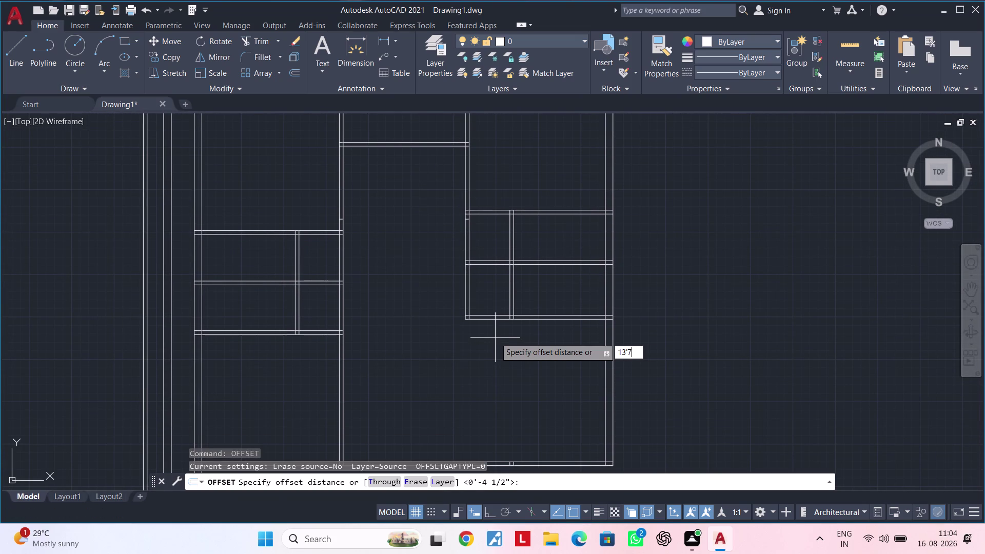
text(")
key(Return)
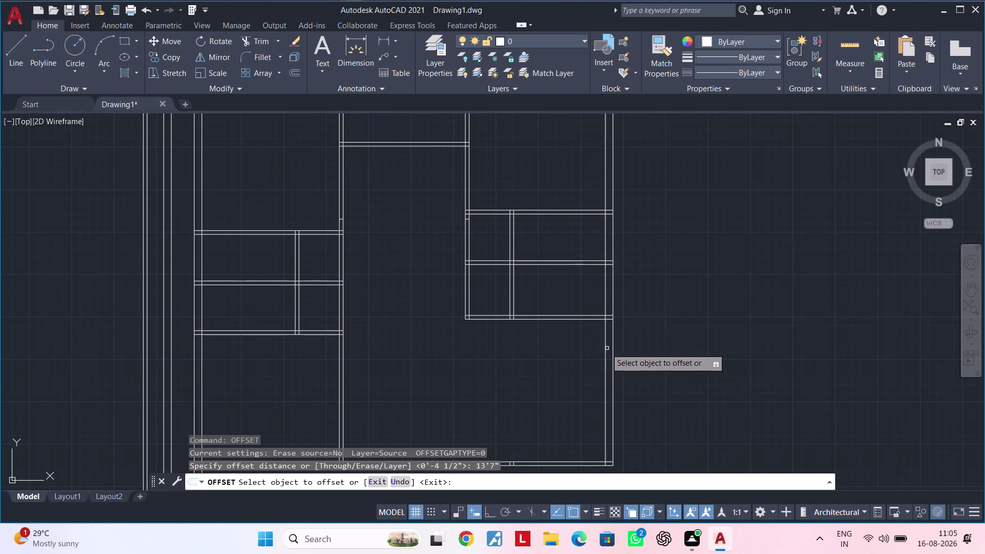
Pick the right exterior wall, then cancel the offset without placing a copy.
click(606, 348)
scroll(up, 3)
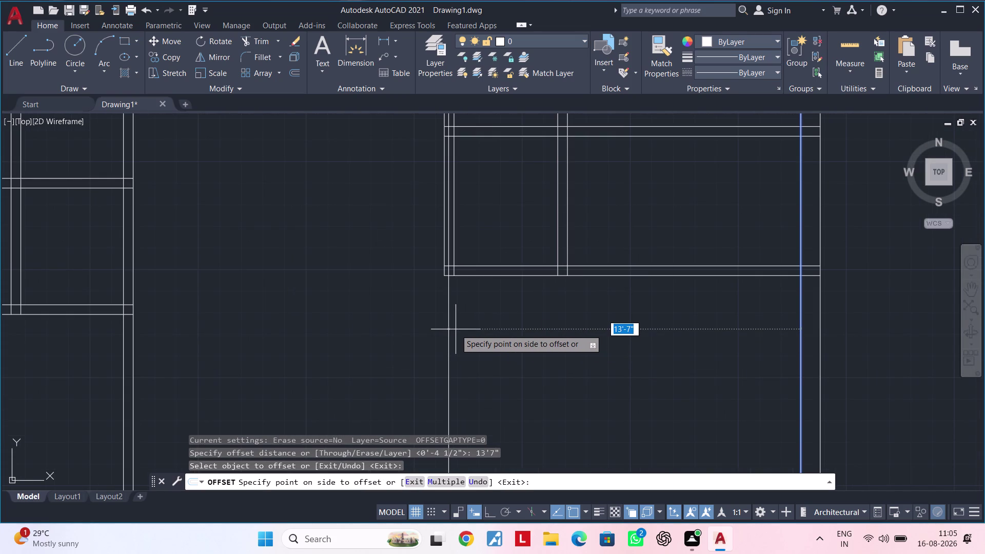
scroll(down, 3)
scroll(down, 3)
scroll(up, 3)
key(Escape)
key(Escape)
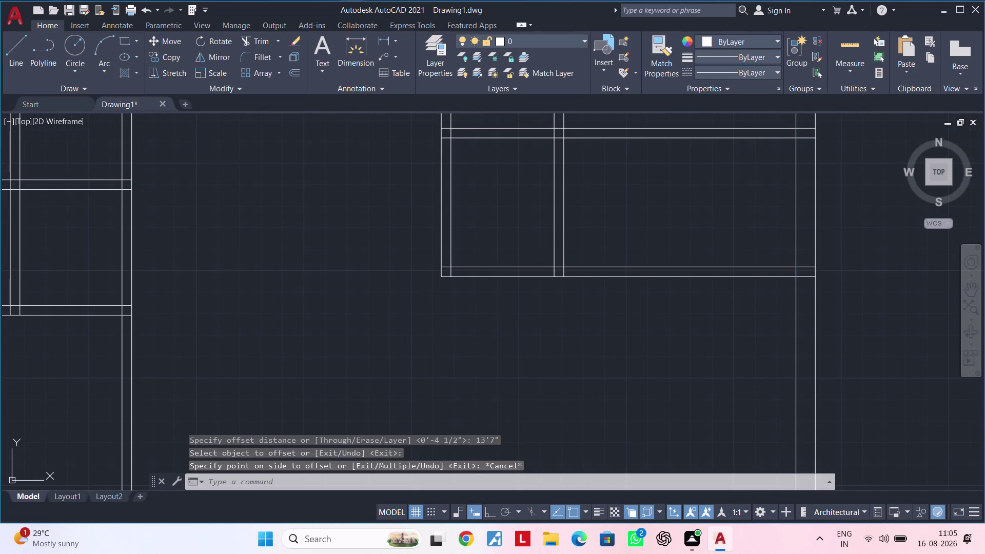
key(Escape)
Clear pending commands and bring the whole floor plan into view.
scroll(down, 3)
middle_drag(474, 329, 557, 320)
key(Escape)
key(Escape)
middle_drag(535, 325, 525, 296)
key(Escape)
key(Escape)
middle_drag(535, 290, 488, 337)
key(Escape)
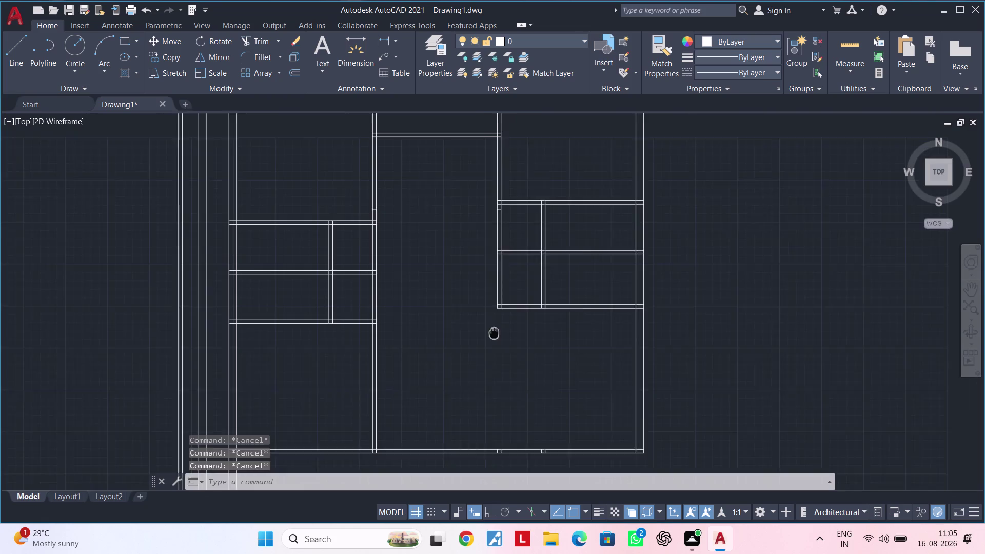
middle_drag(488, 337, 475, 346)
key(Escape)
key(Escape)
key(Escape)
key(Escape)
key(Escape)
key(Escape)
middle_drag(493, 299, 501, 348)
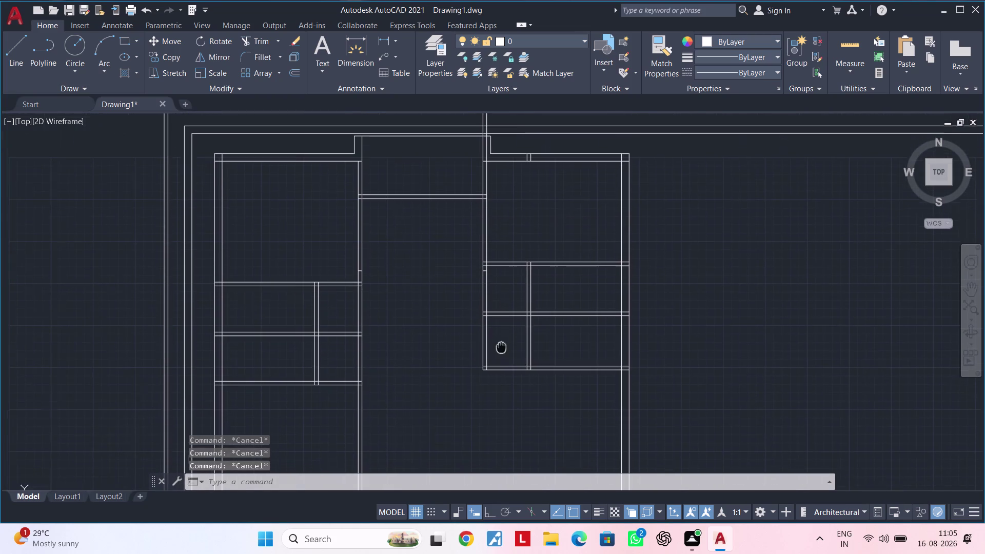
middle_drag(502, 348, 501, 349)
key(Escape)
key(Escape)
Trim the short wall stubs at the cross wall corner using fence cuts.
text(tr)
key(space)
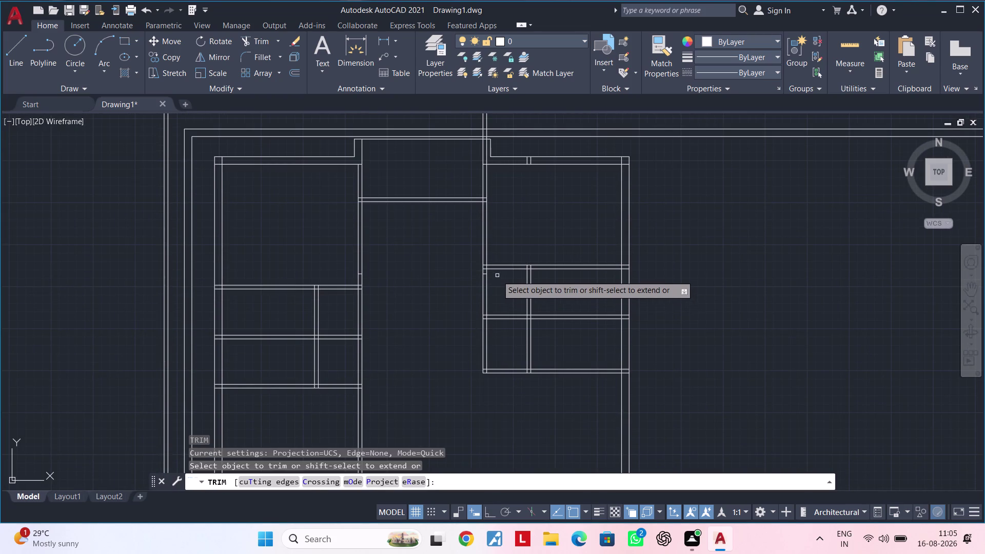
click(497, 276)
click(475, 285)
scroll(up, 3)
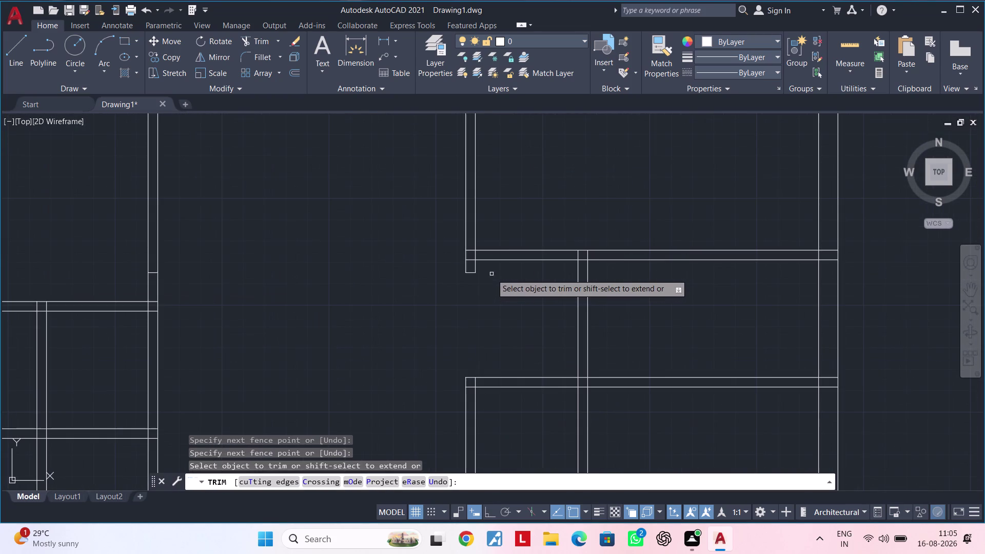
click(482, 270)
click(446, 275)
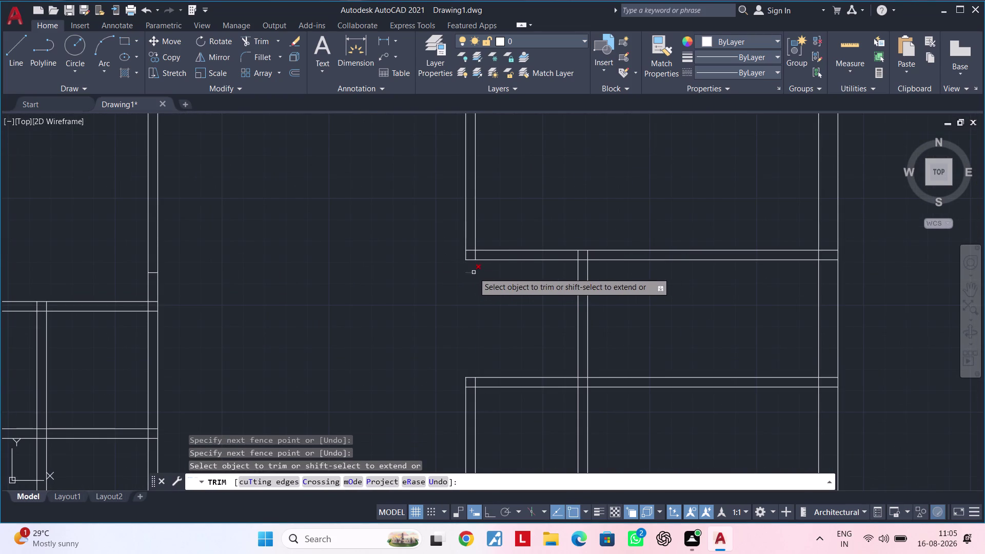
click(474, 272)
Fence-trim the vertical wall lines between the cross walls, then exit TRIM.
scroll(down, 3)
middle_drag(493, 311, 492, 282)
click(505, 364)
click(438, 389)
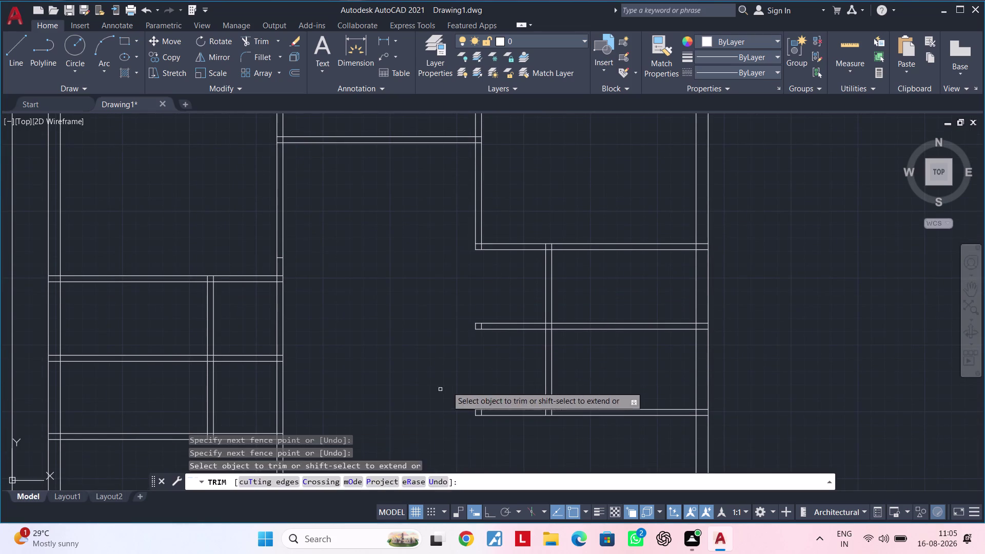
key(Escape)
key(Escape)
middle_drag(492, 359, 482, 378)
key(Escape)
key(Escape)
key(Escape)
key(Escape)
key(Escape)
key(Escape)
Start an offset at 4' and select the vertical partition line.
text(o)
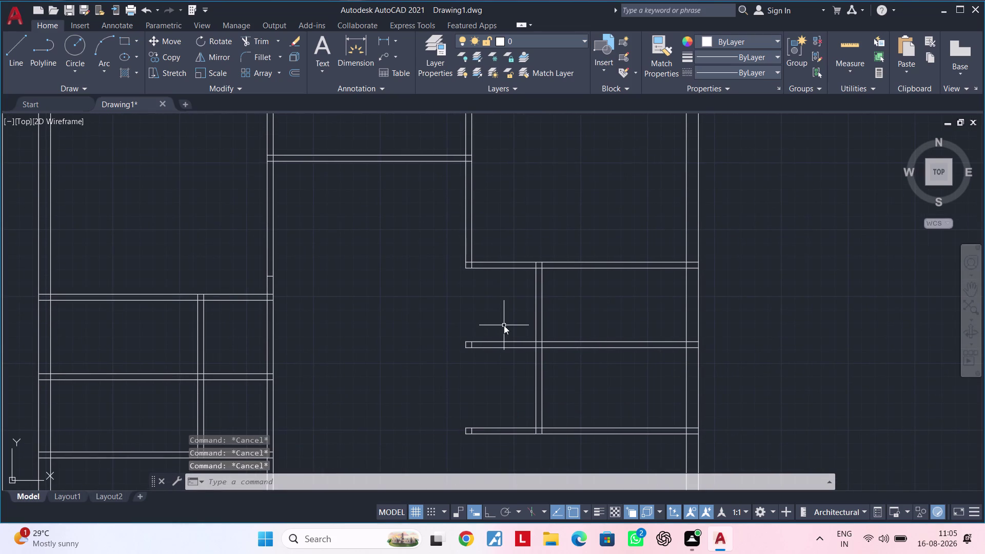
text(f)
key(space)
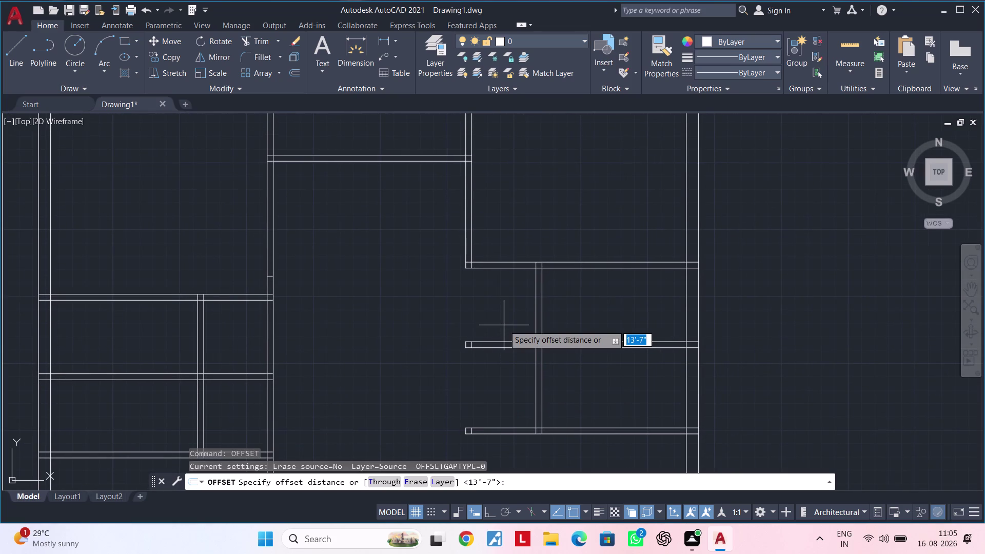
text(4')
key(Return)
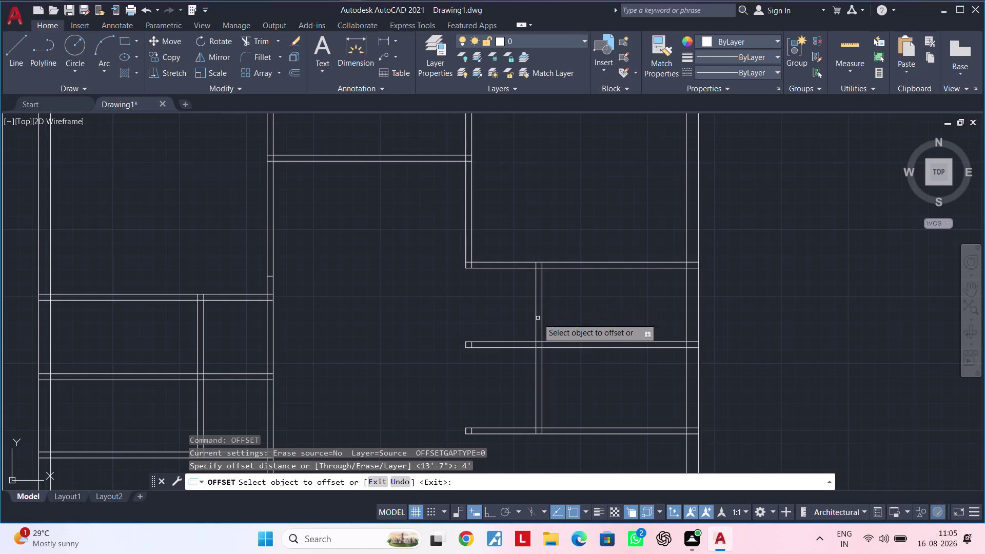
click(535, 390)
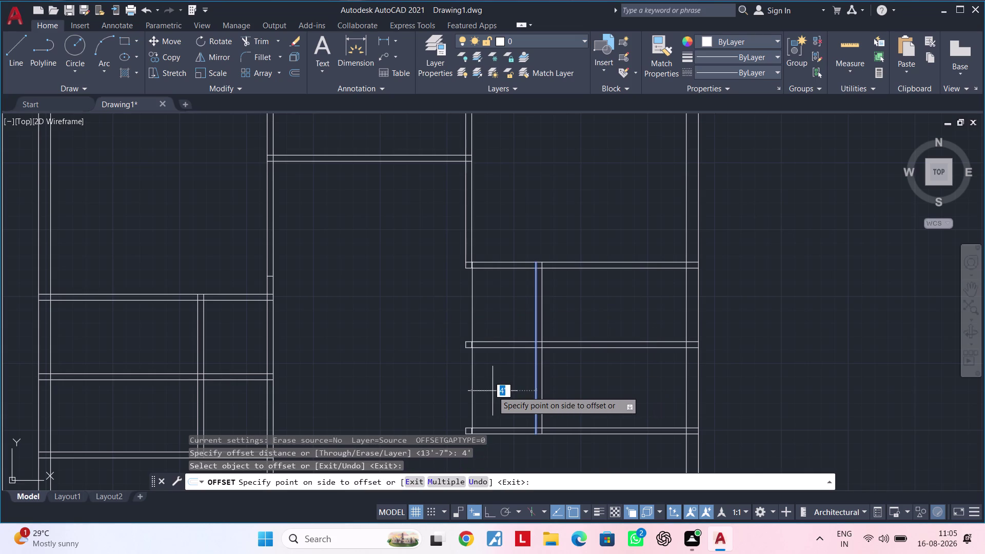
Place the 4' parallel copy toward the wall junction and end the command.
scroll(up, 3)
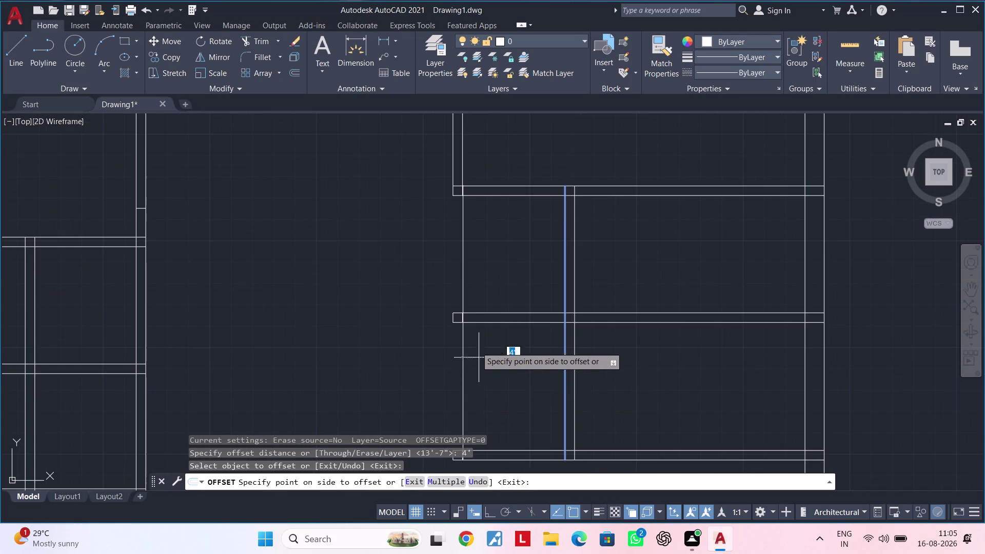
scroll(up, 3)
middle_drag(478, 170, 495, 315)
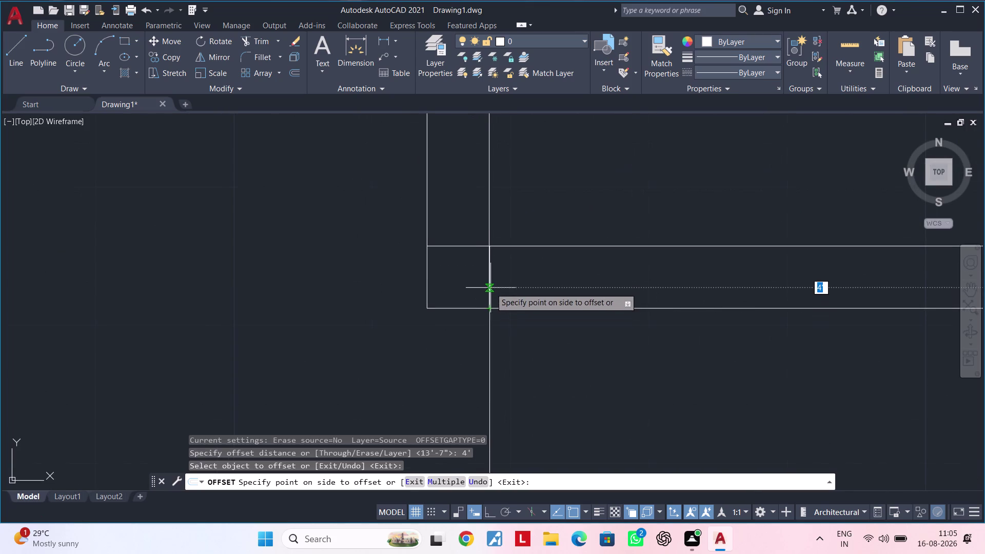
scroll(down, 3)
middle_drag(516, 382, 463, 196)
scroll(down, 3)
middle_drag(477, 263, 460, 194)
click(453, 220)
key(Escape)
key(Escape)
middle_drag(472, 222, 476, 235)
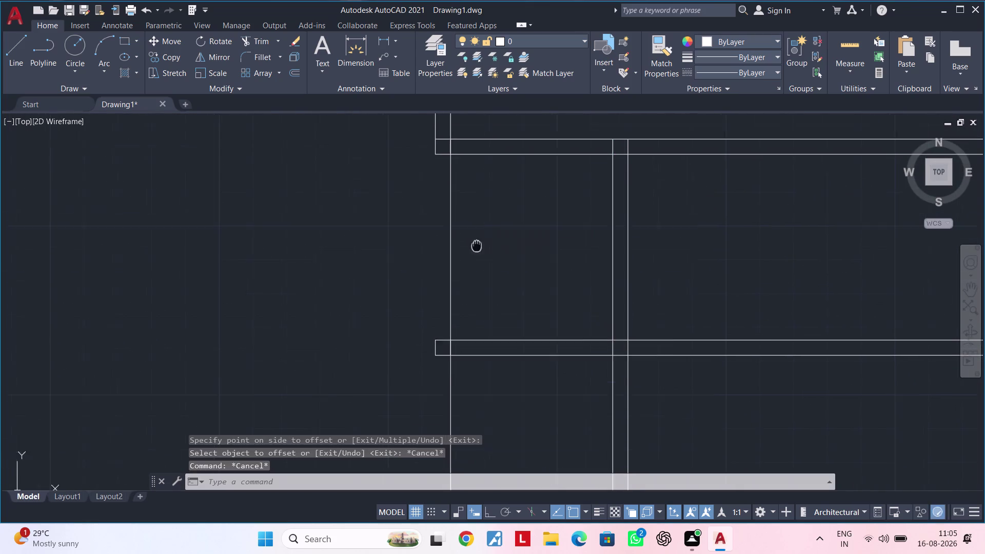
middle_drag(476, 235, 473, 273)
key(Escape)
key(Escape)
Trim the two line overhangs at the first partition junction.
key(t)
key(r)
key(space)
scroll(up, 3)
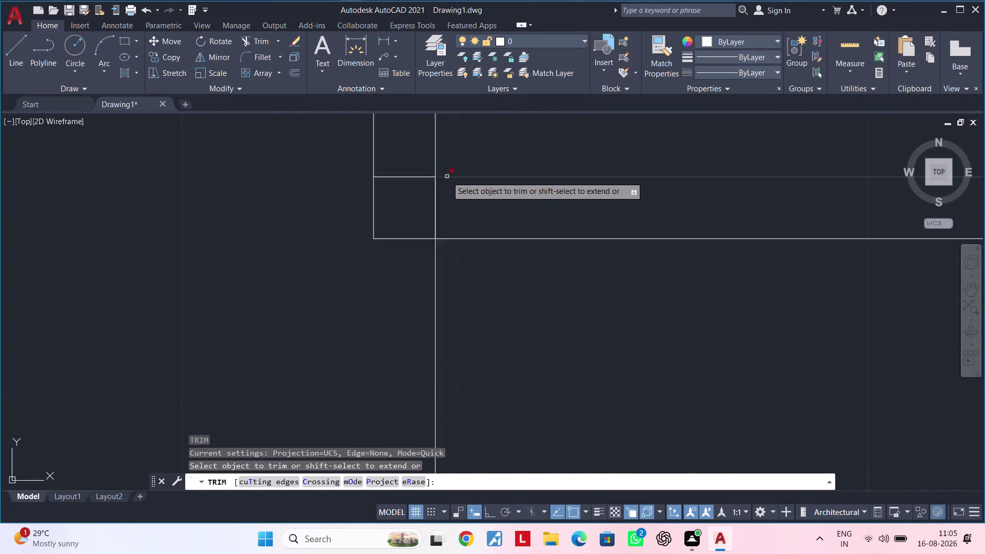
scroll(up, 3)
scroll(up, 3)
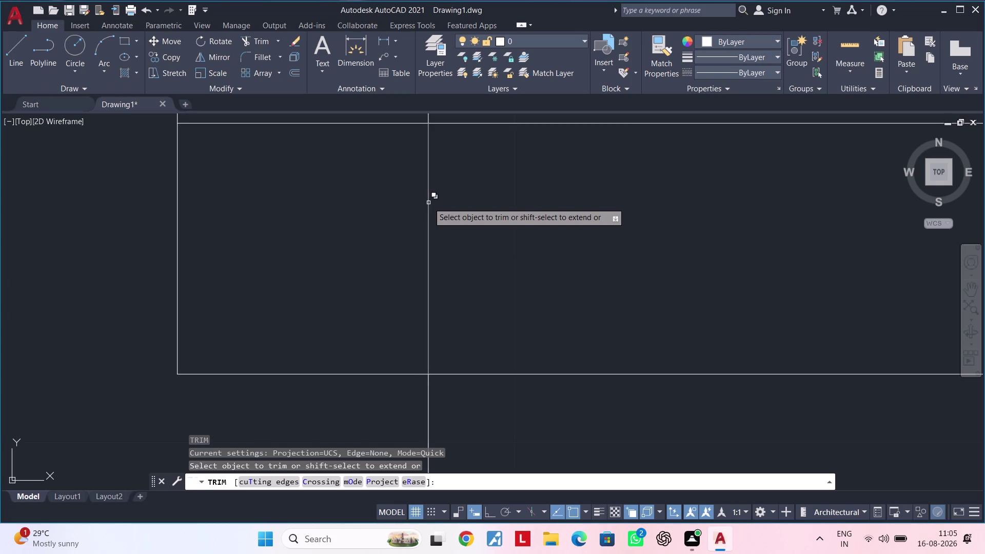
click(428, 202)
click(469, 251)
Trim the line ends extending past the wall at the next junction.
scroll(down, 3)
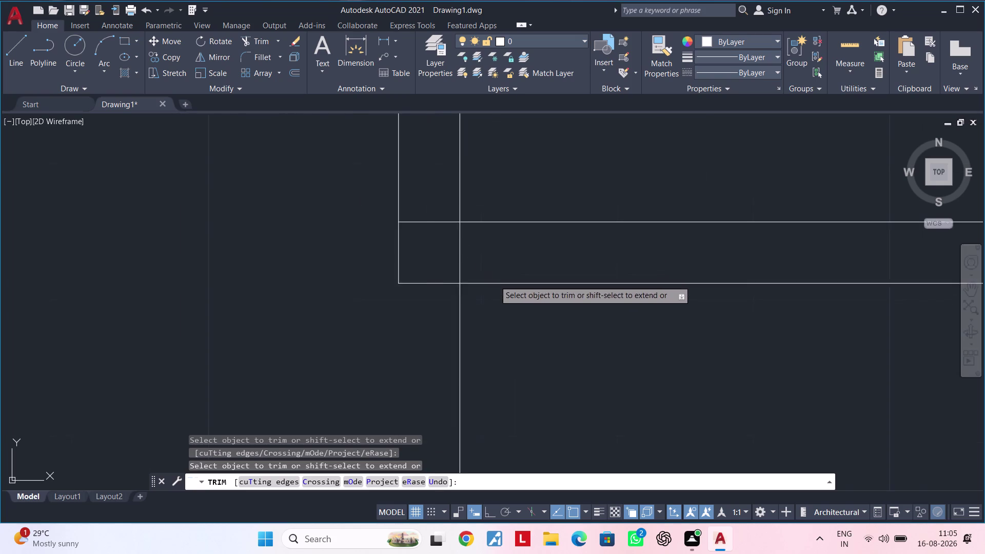
scroll(down, 3)
middle_drag(502, 301, 467, 186)
scroll(down, 3)
middle_drag(491, 263, 490, 211)
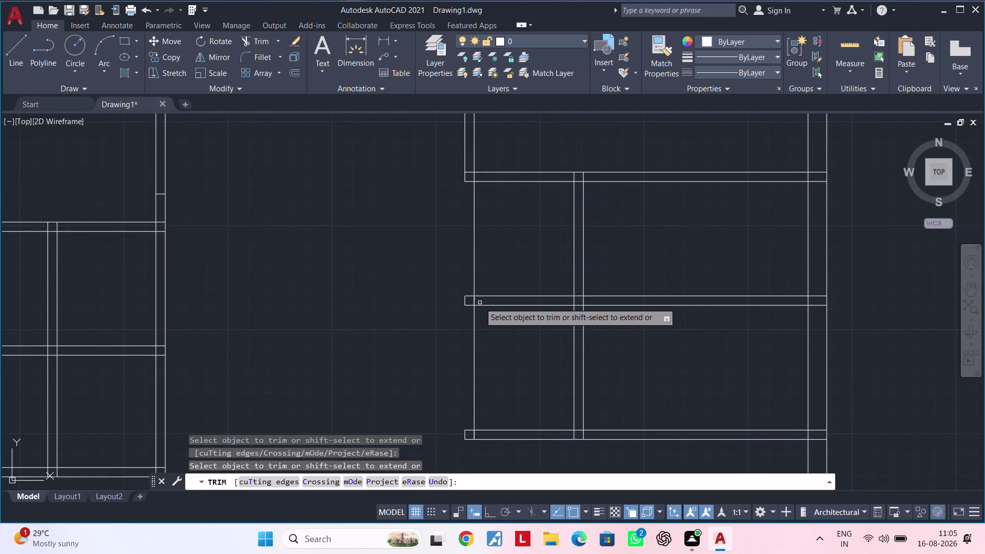
scroll(up, 3)
click(467, 295)
click(529, 344)
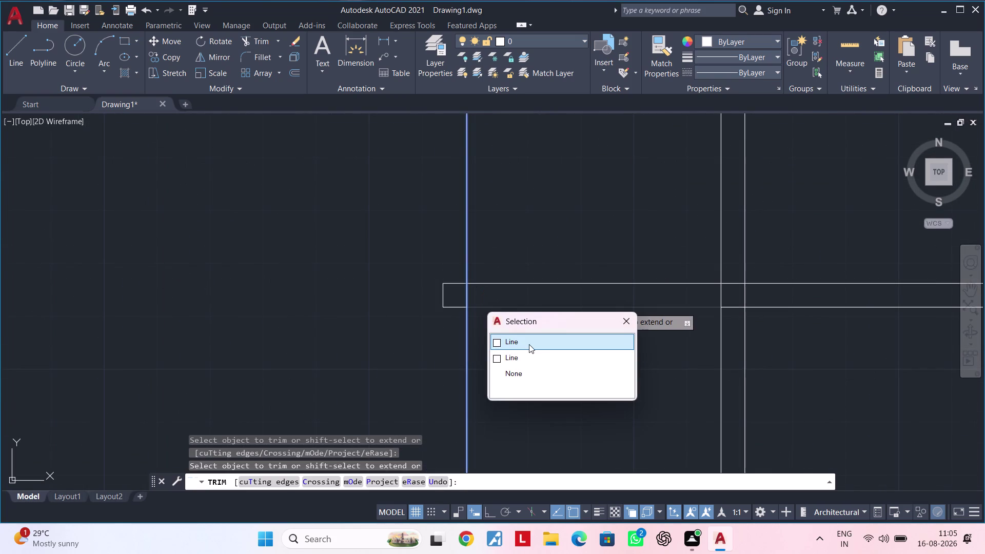
Trim the line end at the lower junction via the selection cycling list.
scroll(down, 3)
middle_drag(529, 344, 515, 280)
scroll(up, 3)
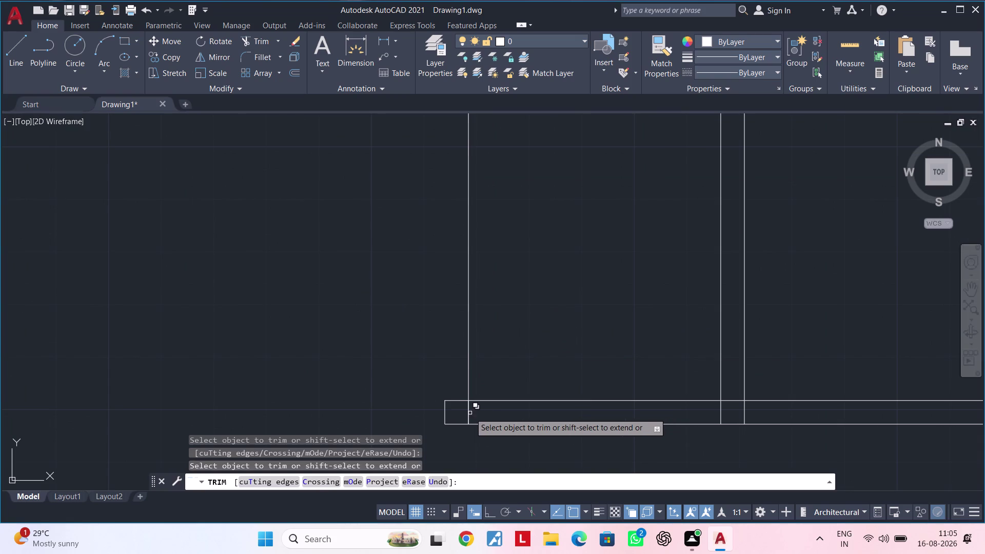
click(469, 413)
click(517, 455)
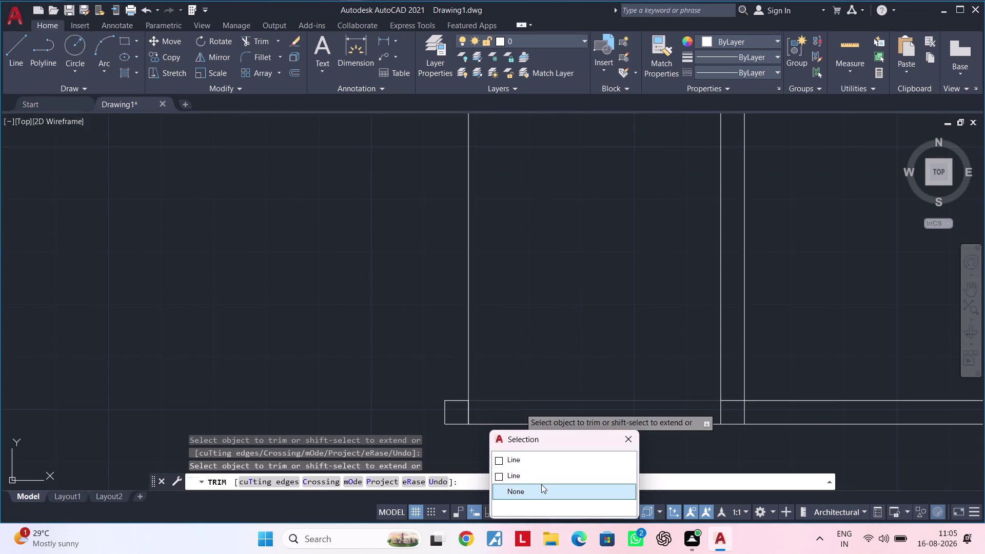
click(535, 458)
scroll(down, 3)
middle_drag(527, 323, 539, 403)
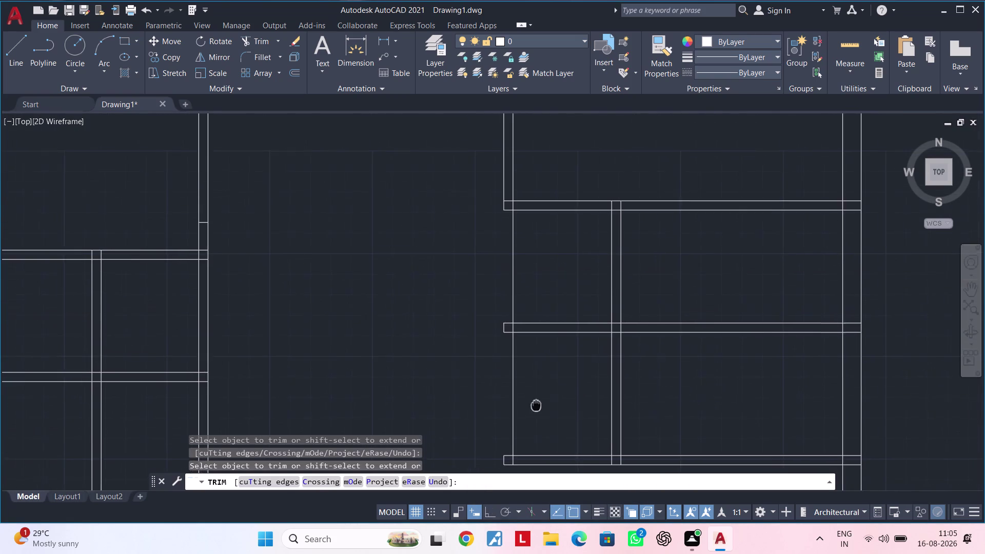
middle_drag(551, 386, 541, 278)
Exit trimming, clear pending commands and launch OFFSET again.
key(Escape)
key(Escape)
key(Escape)
key(Escape)
key(Escape)
key(Escape)
key(Escape)
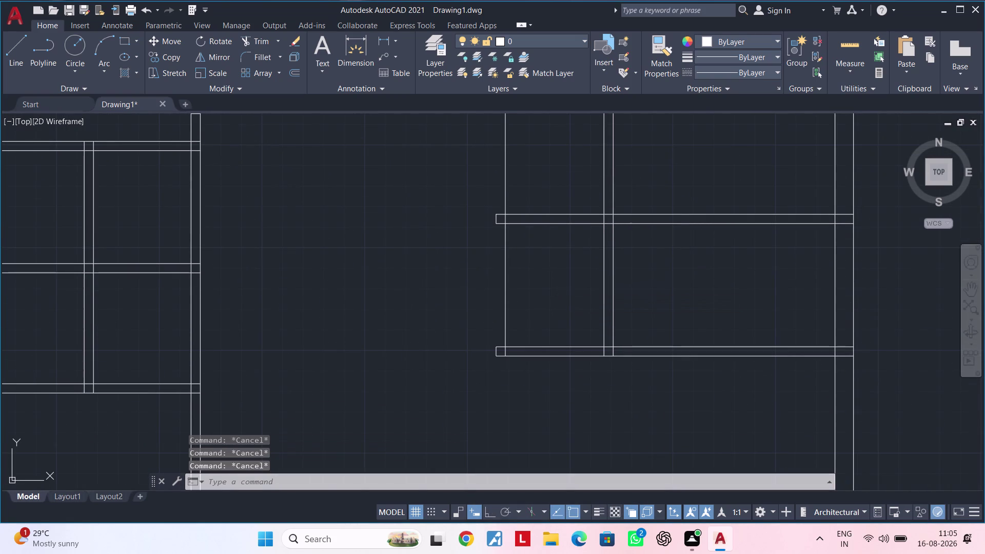
key(Escape)
key(Escape)
key(Escape)
key(Escape)
key(Escape)
key(Escape)
text(of)
key(space)
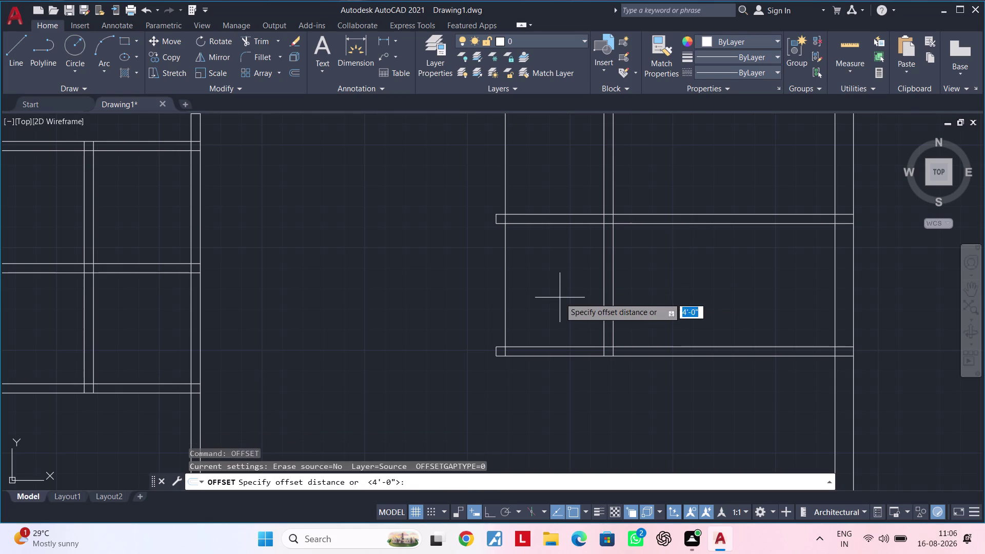
Enter a 4.5" offset distance, pick a wall line, then abandon the copy.
text(4.5")
key(Return)
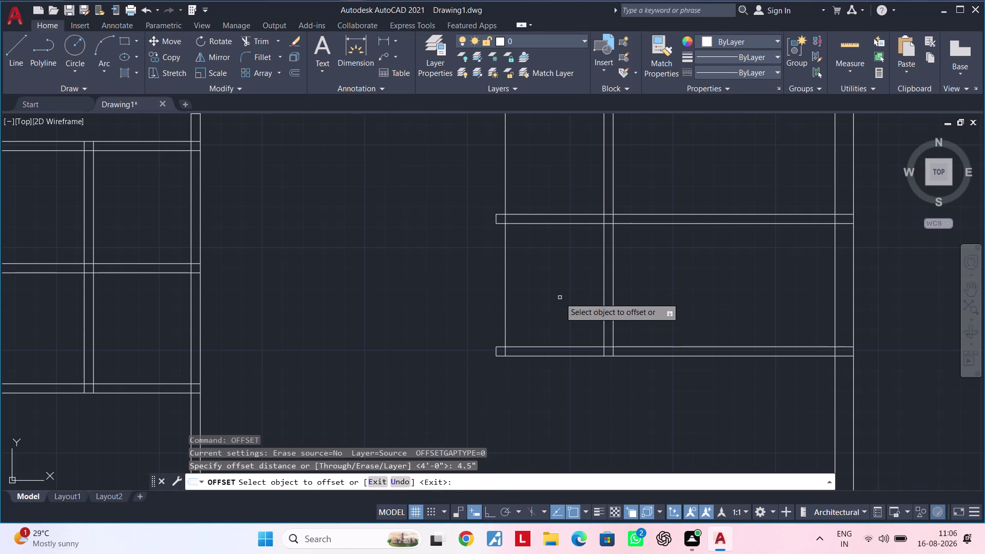
click(506, 265)
key(Escape)
key(Escape)
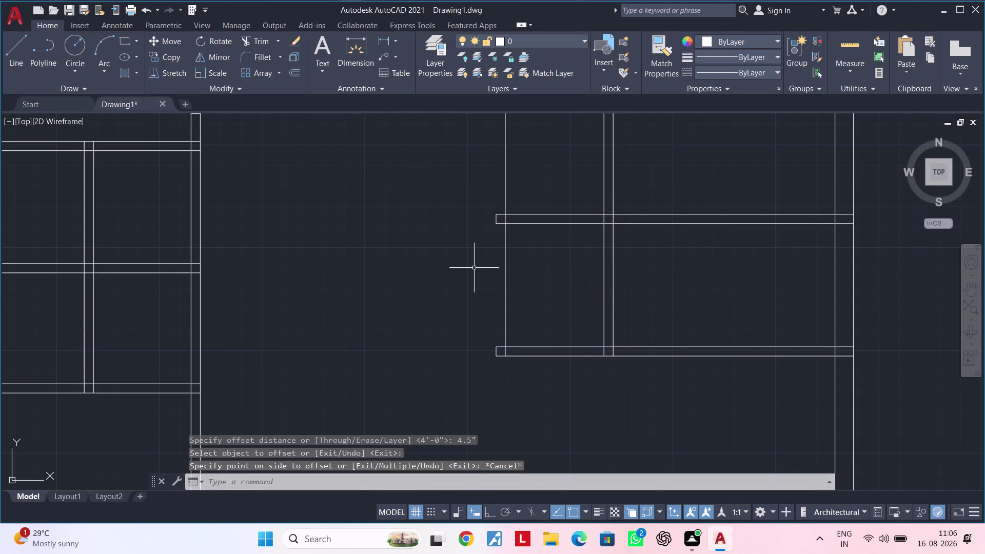
middle_drag(478, 301, 479, 367)
key(Escape)
Window-select and delete the stray left wall line between partition stubs.
click(546, 326)
click(481, 346)
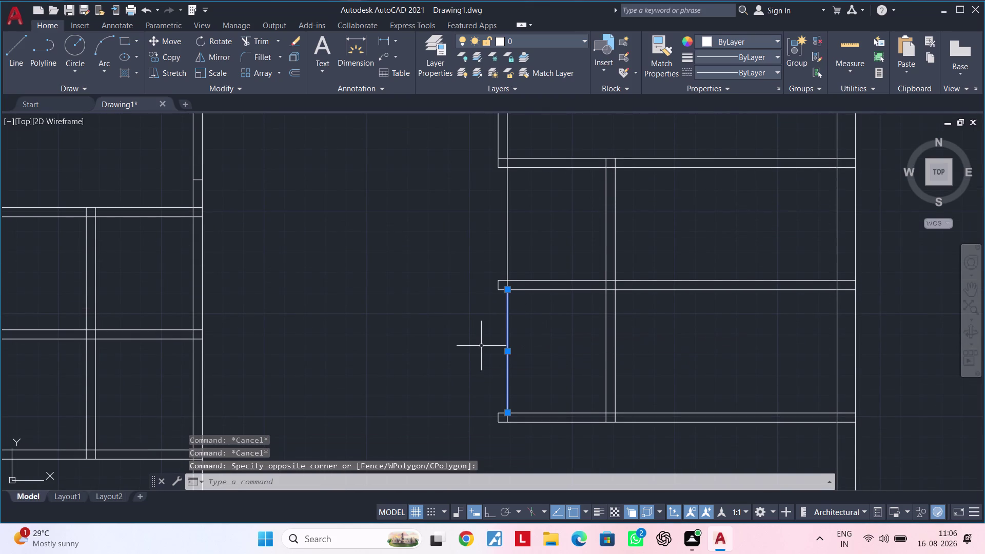
key(Delete)
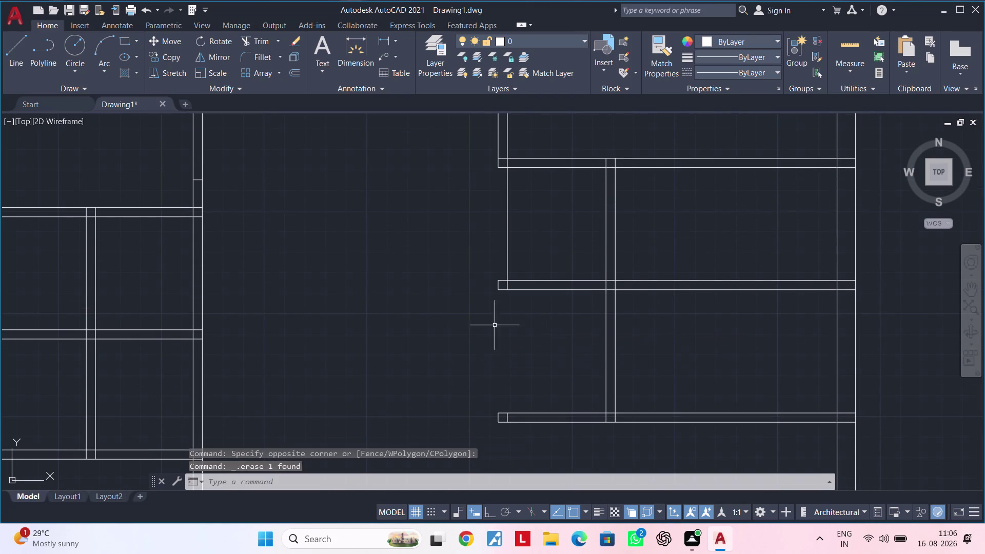
click(528, 245)
click(474, 257)
key(Delete)
key(Escape)
key(Escape)
key(Escape)
key(Escape)
key(Escape)
Select and delete another stray line in the right bay.
scroll(up, 3)
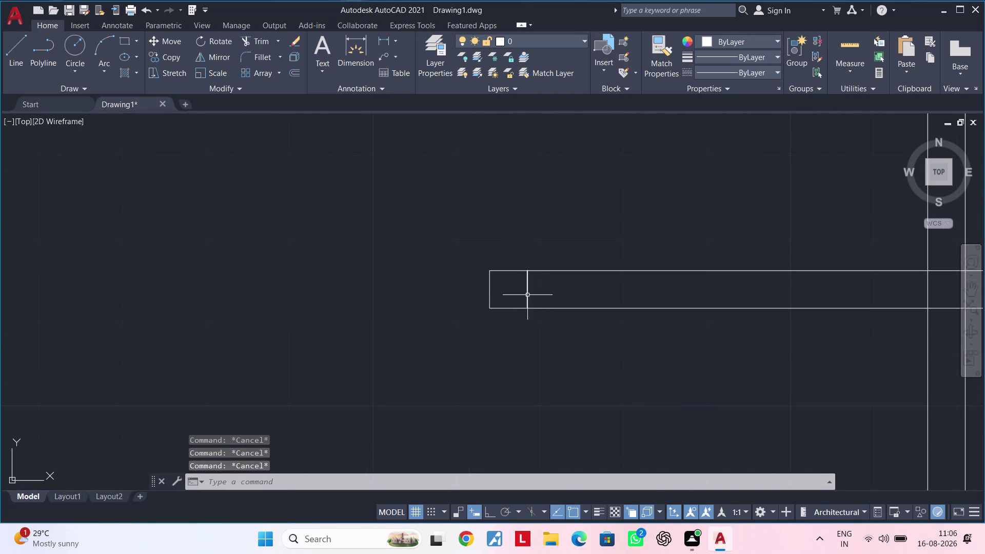
click(526, 295)
scroll(down, 3)
middle_drag(569, 257, 546, 262)
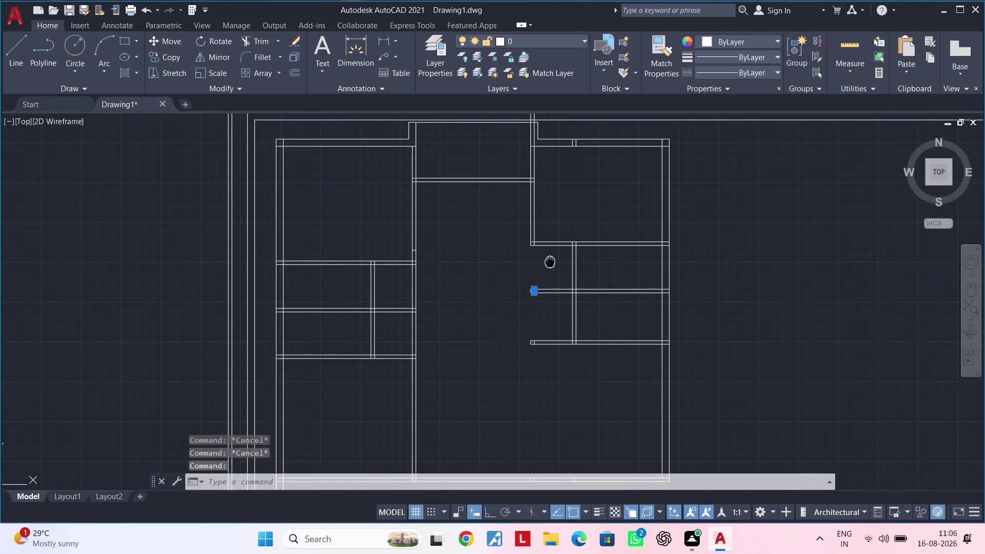
middle_drag(546, 262, 532, 264)
key(Delete)
Select and delete a leftover line segment, then clear the selection.
scroll(up, 3)
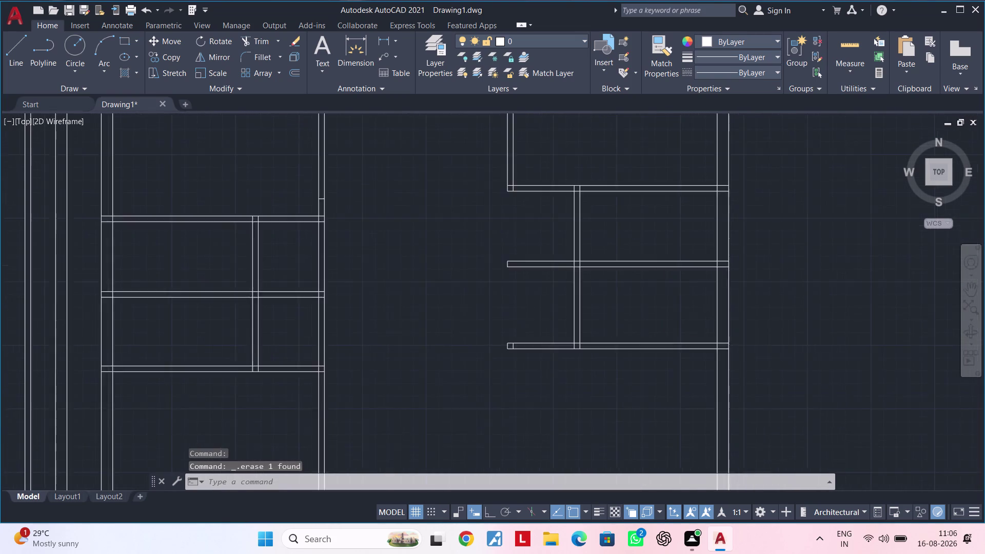
scroll(up, 3)
click(505, 352)
double_click(514, 349)
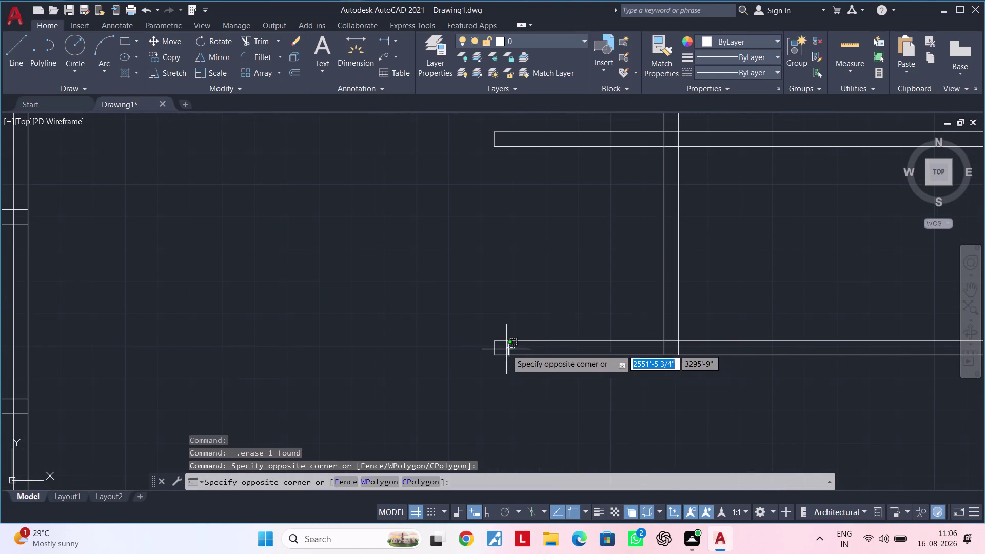
click(506, 349)
key(Delete)
key(Escape)
key(Escape)
Pan back to the right-hand rooms and clear any running command.
scroll(down, 3)
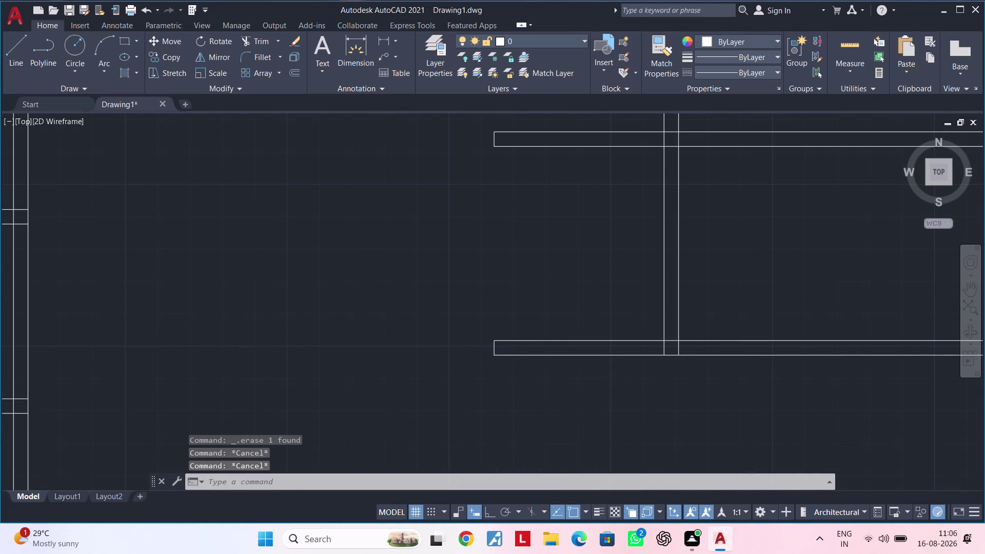
middle_drag(580, 253, 502, 355)
scroll(down, 3)
middle_drag(502, 353, 520, 326)
key(Escape)
key(Escape)
key(Escape)
key(Escape)
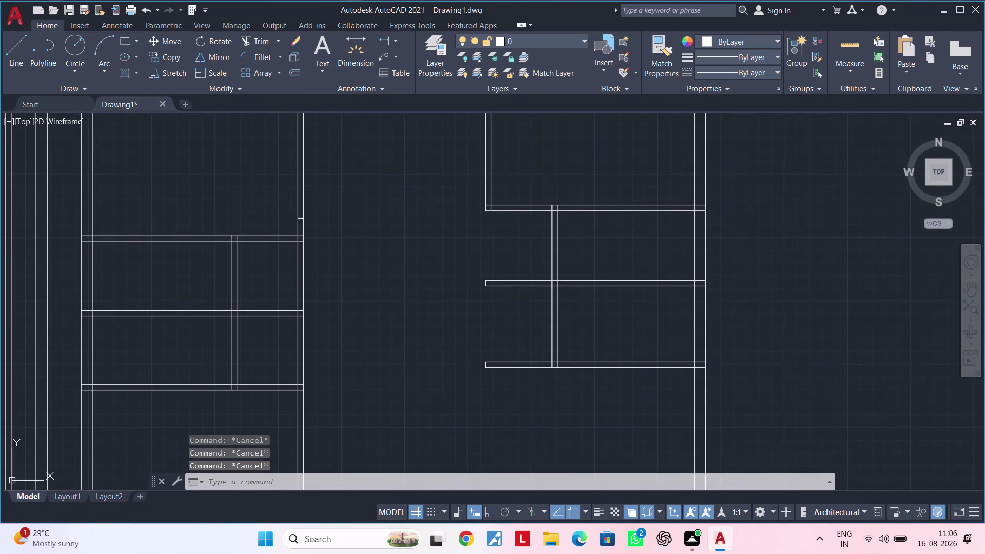
key(Escape)
key(Escape)
Offset the vertical partition line 5' to its left.
text(of)
key(space)
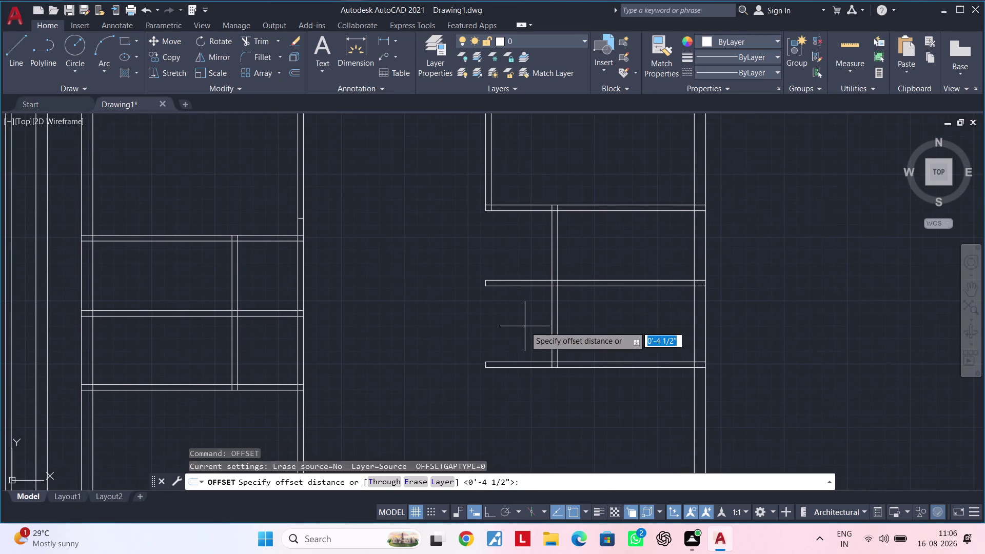
text(5')
key(Return)
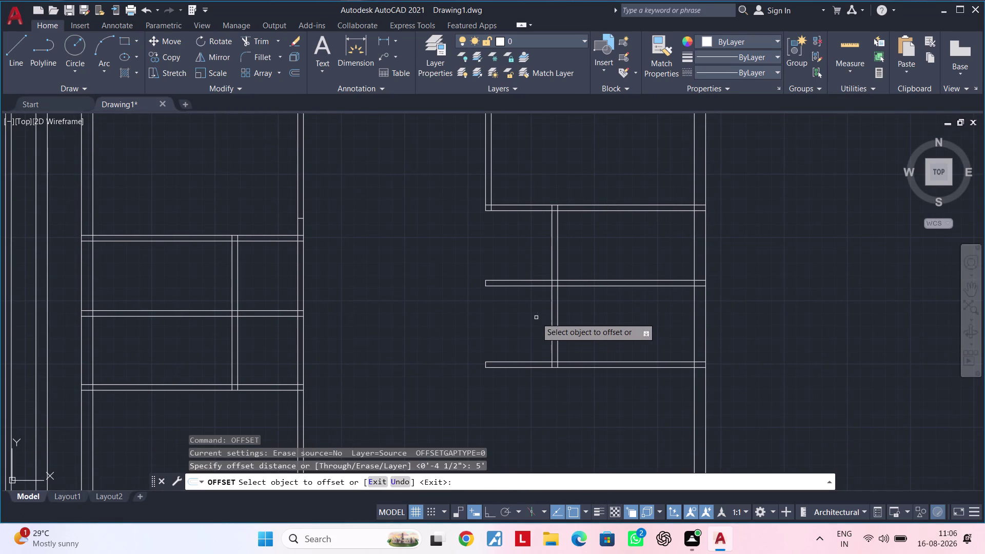
click(550, 315)
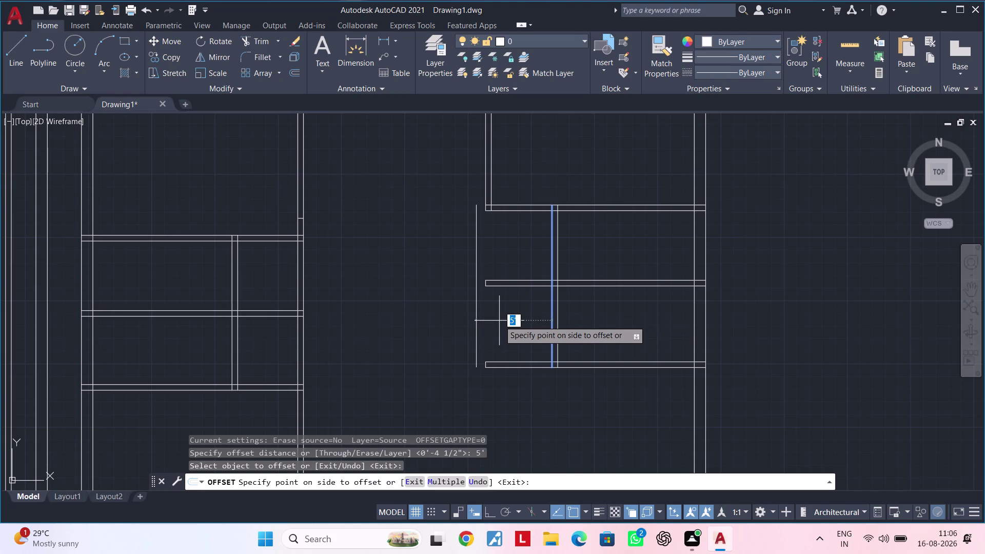
click(499, 320)
key(Escape)
key(Escape)
key(Escape)
key(Escape)
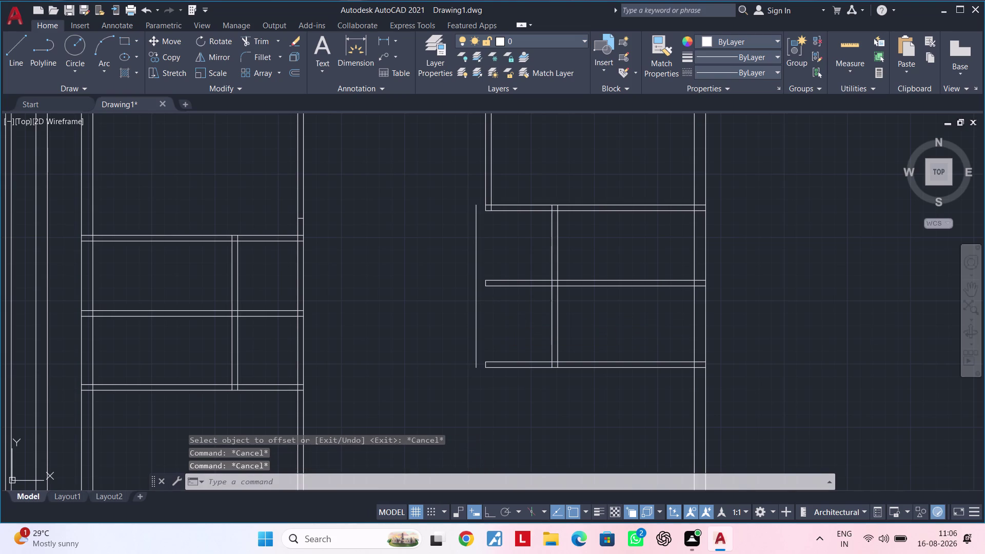
key(Escape)
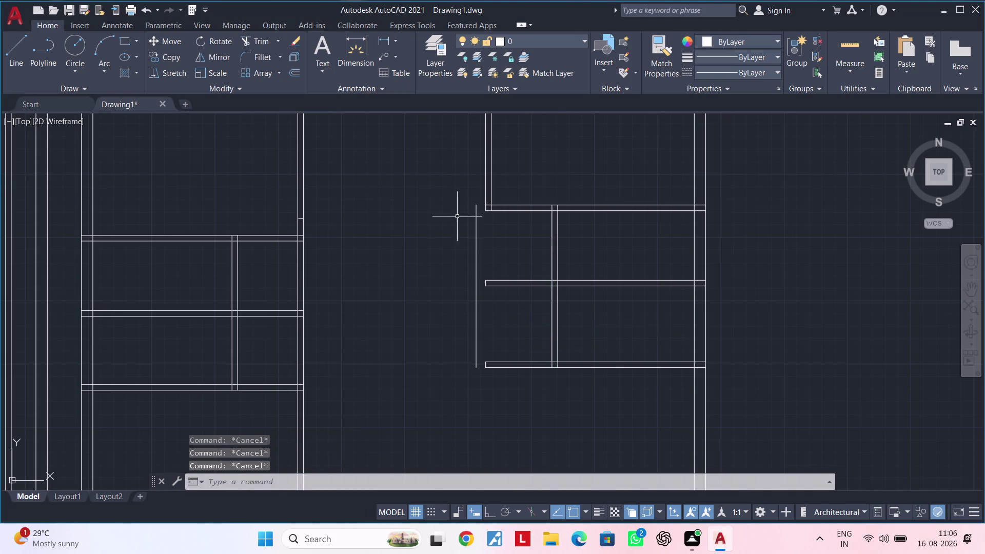
key(Escape)
Offset the lone vertical wall line 4.5" to its right, forming a double wall.
text(of)
key(space)
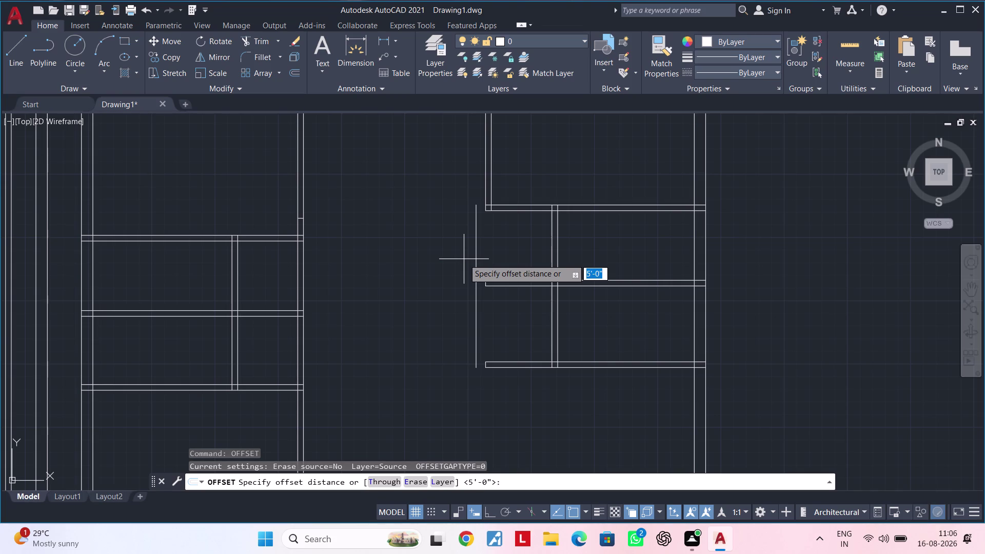
text(4.5")
key(Return)
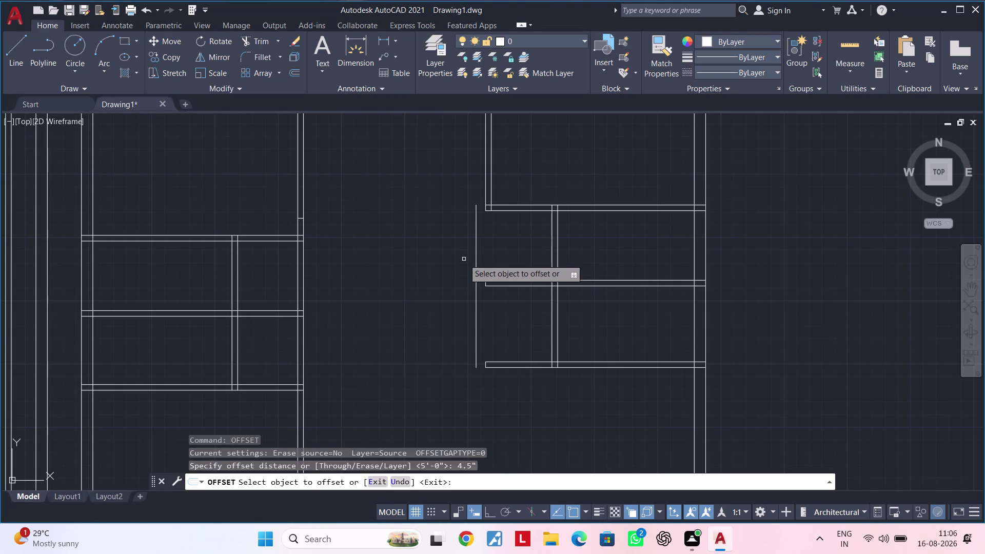
click(475, 237)
click(459, 238)
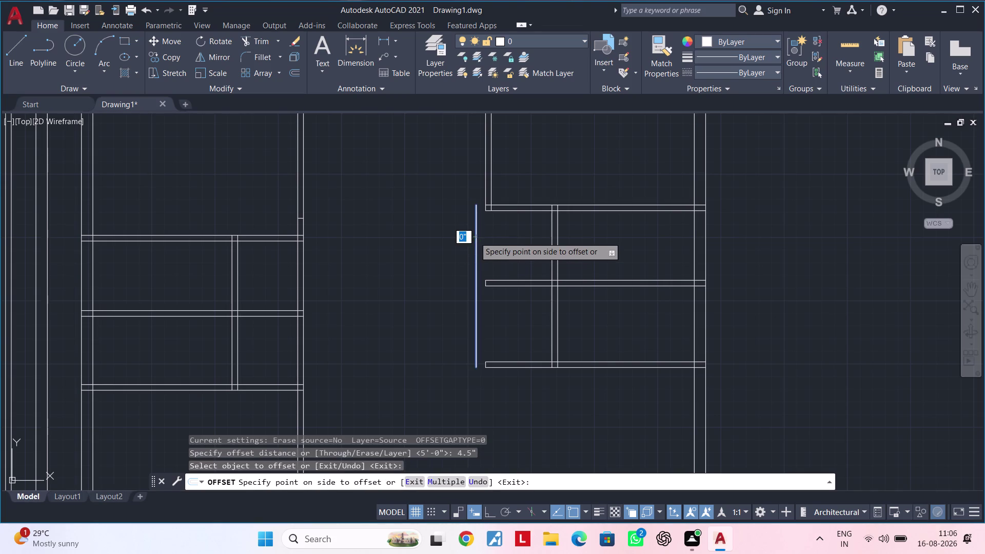
click(464, 248)
key(Escape)
key(Escape)
key(Escape)
middle_drag(471, 267, 483, 268)
key(Escape)
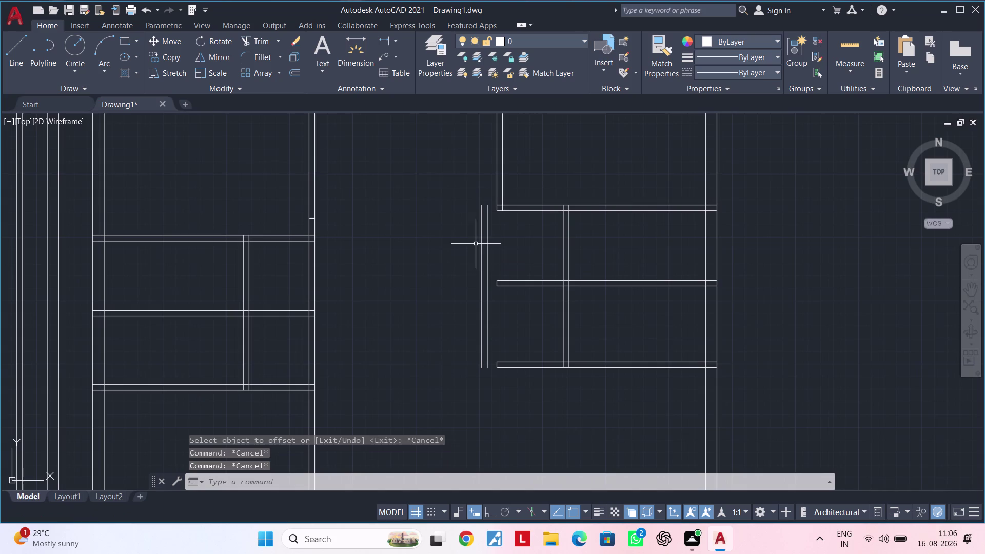
click(380, 35)
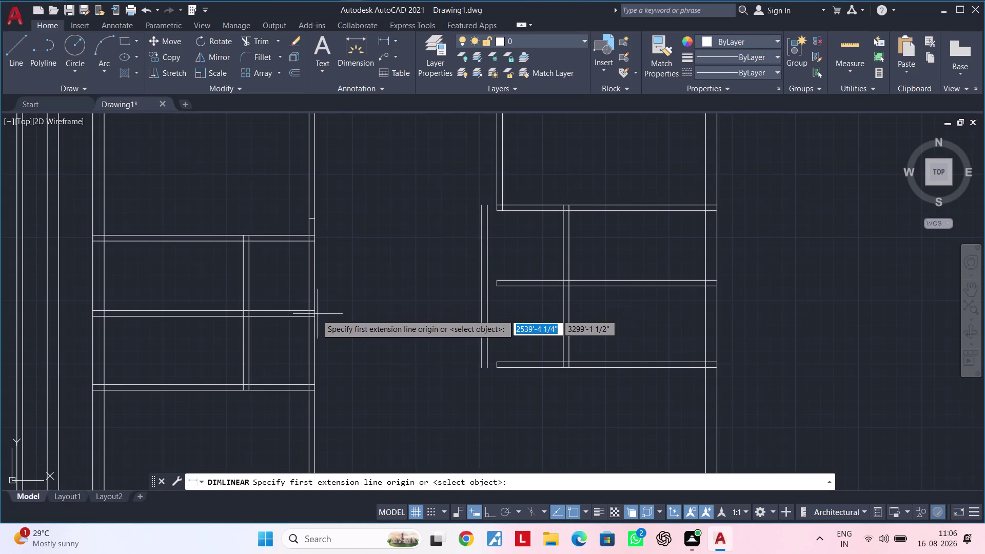
Measure the partition-to-far-wall distance with a linear dimension, then cancel without placing it.
scroll(up, 3)
click(320, 298)
scroll(down, 3)
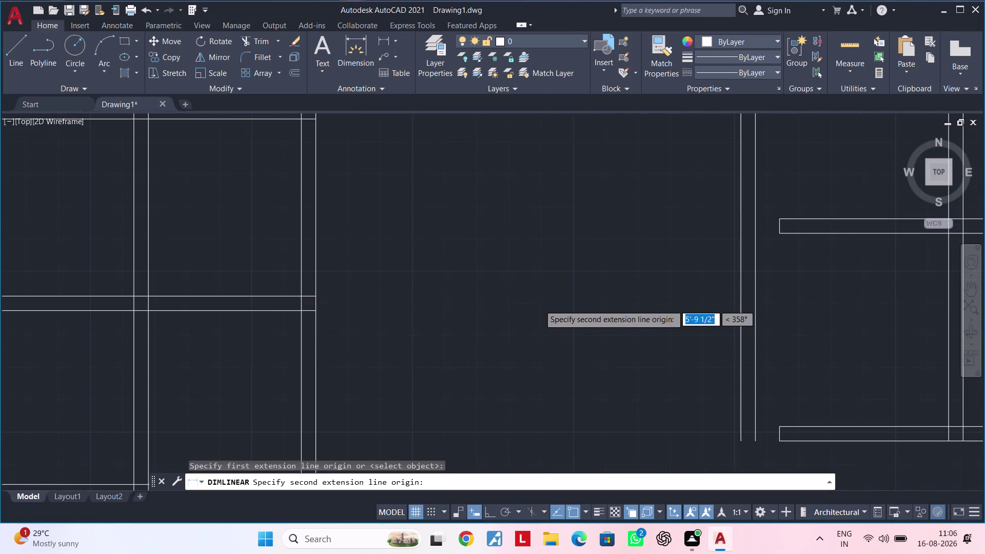
middle_drag(513, 300, 448, 286)
click(484, 514)
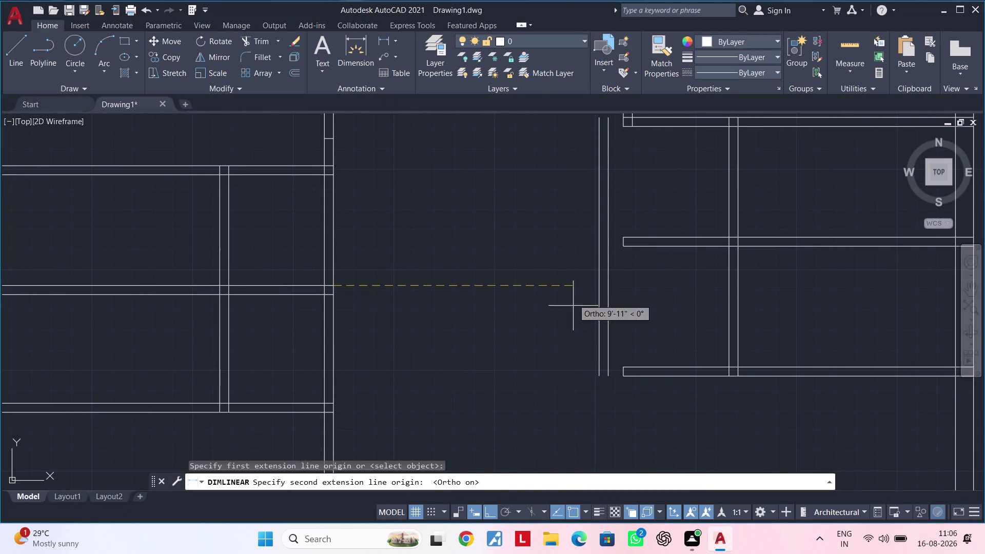
click(598, 287)
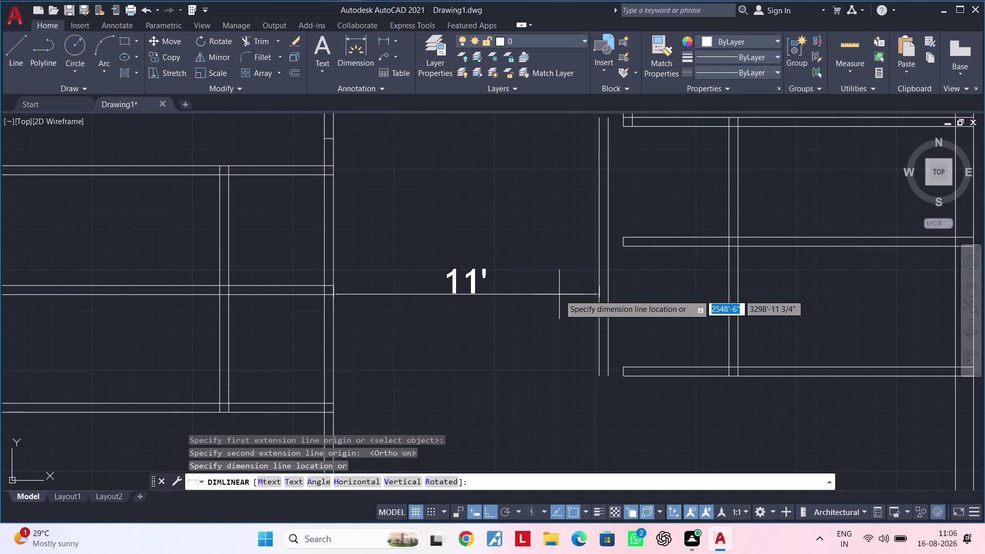
key(Escape)
key(Escape)
Window-select the short double vertical line in the right bay and delete it.
middle_drag(537, 308, 485, 330)
key(Escape)
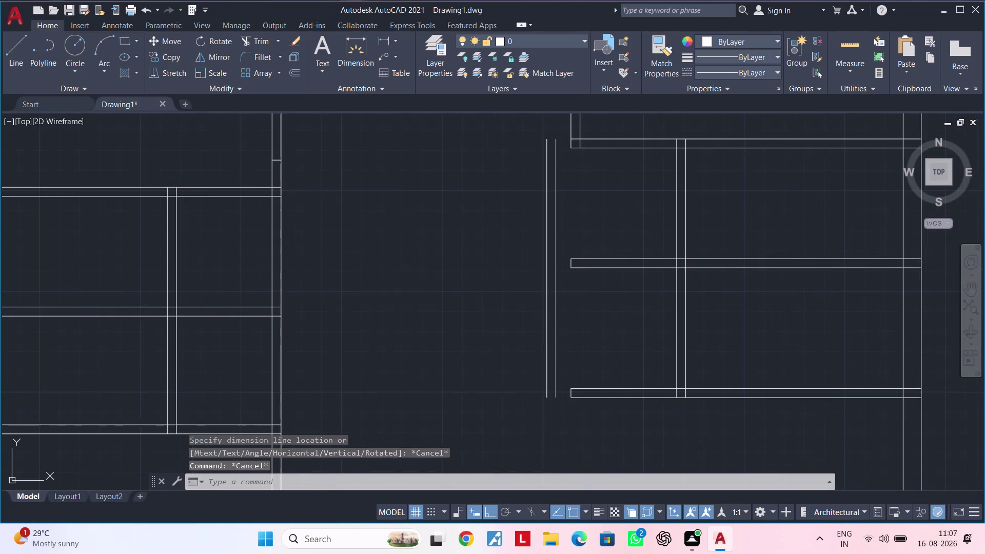
click(577, 330)
click(523, 354)
key(Delete)
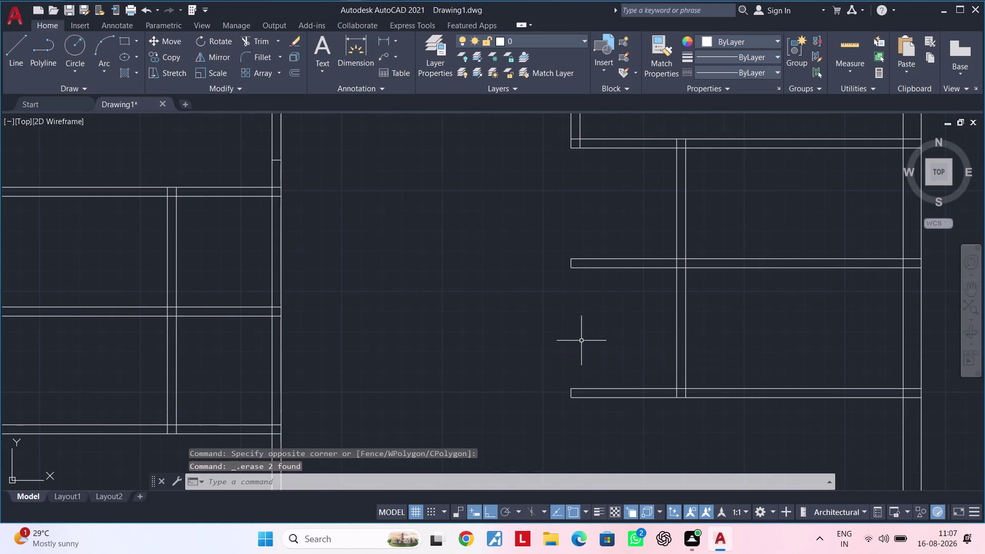
scroll(down, 3)
middle_drag(518, 340, 430, 356)
key(Escape)
key(Escape)
Start a 12' offset of the vertical wall line, then cancel it.
text(of)
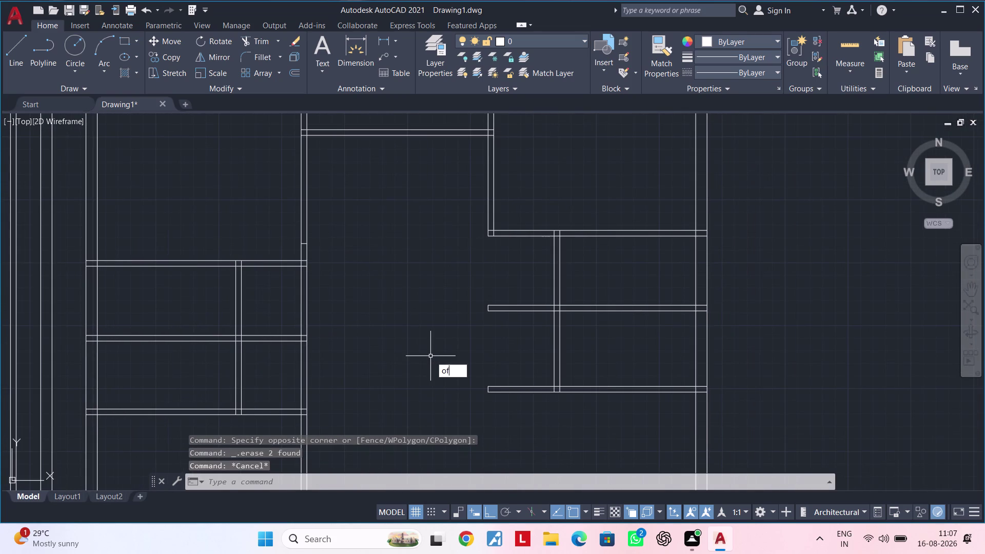
key(space)
text(12')
key(Return)
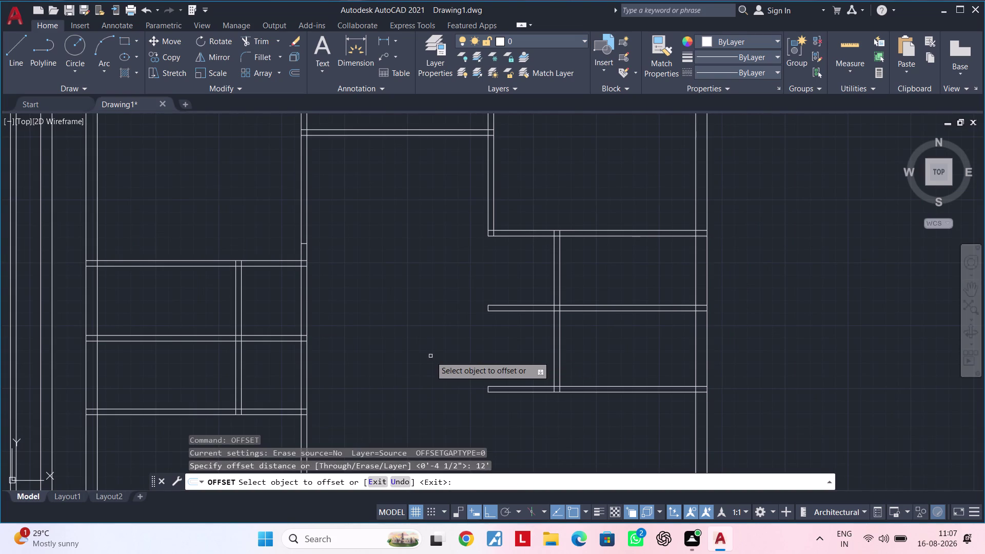
click(307, 361)
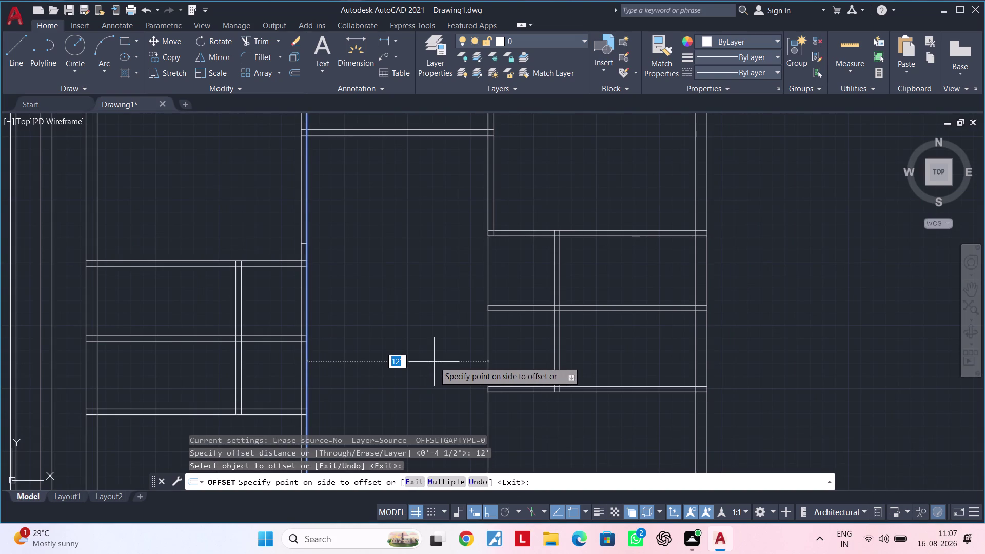
middle_drag(443, 351, 380, 357)
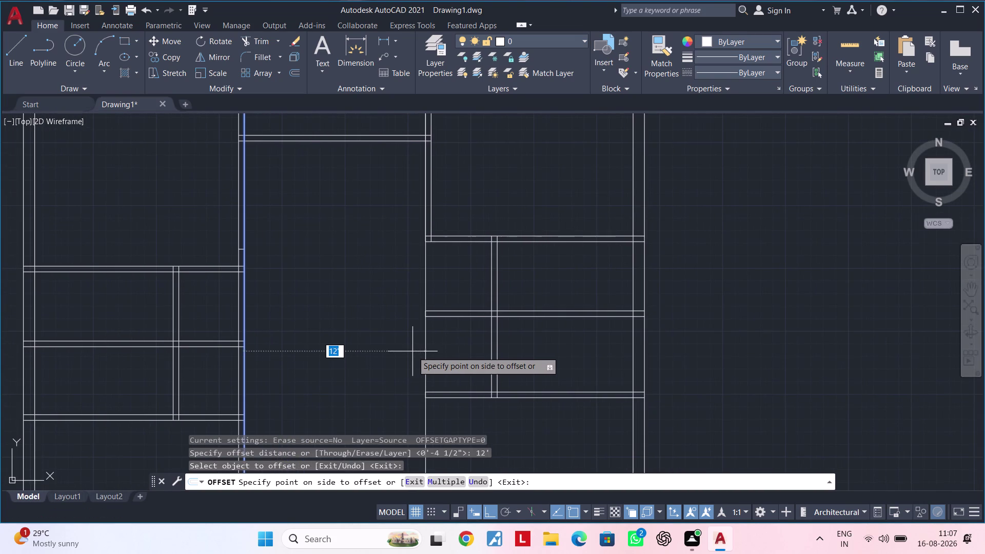
key(Escape)
key(Escape)
key(Escape)
key(Escape)
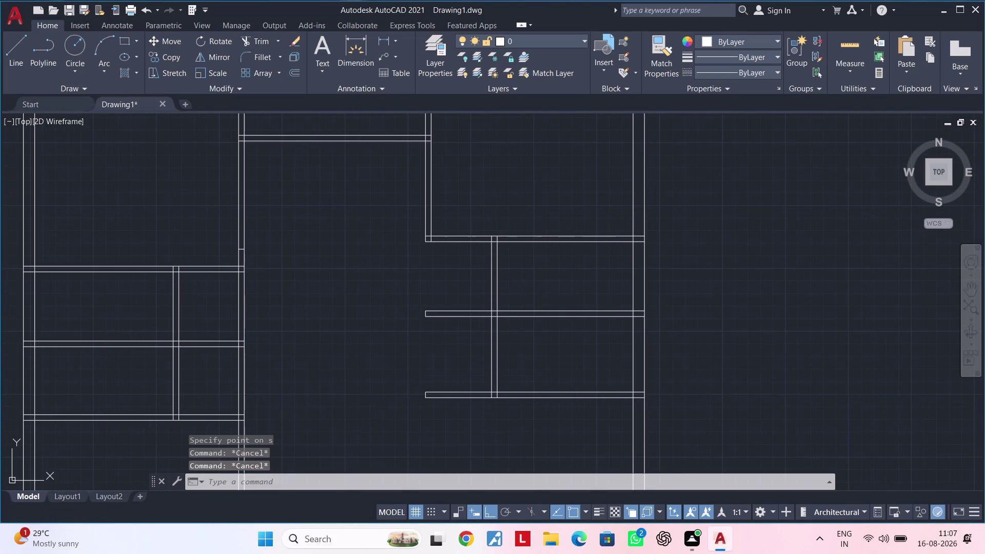
key(Escape)
middle_drag(413, 351, 414, 327)
key(Escape)
key(Escape)
Start EX, cancel it, and pan the view down toward the bottom wall.
key(e)
key(x)
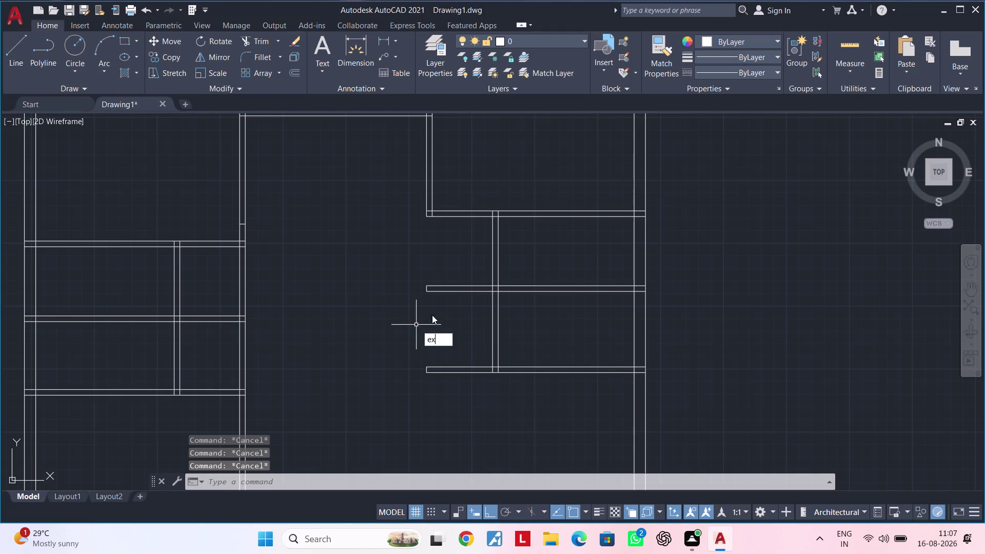
key(space)
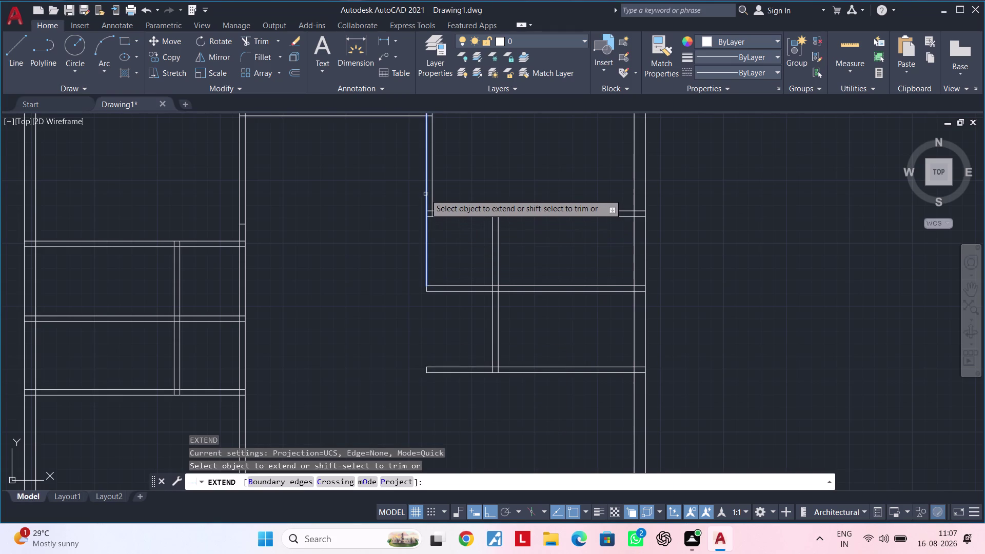
key(Escape)
middle_drag(437, 289, 435, 163)
scroll(down, 3)
middle_drag(448, 263, 449, 243)
scroll(up, 3)
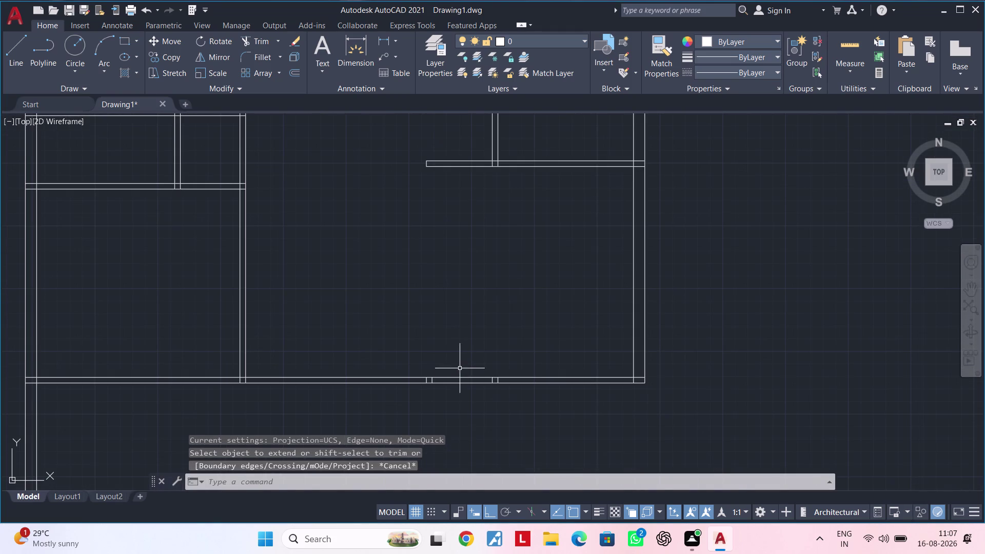
click(460, 377)
middle_drag(457, 327, 442, 384)
scroll(up, 3)
middle_drag(450, 364, 449, 410)
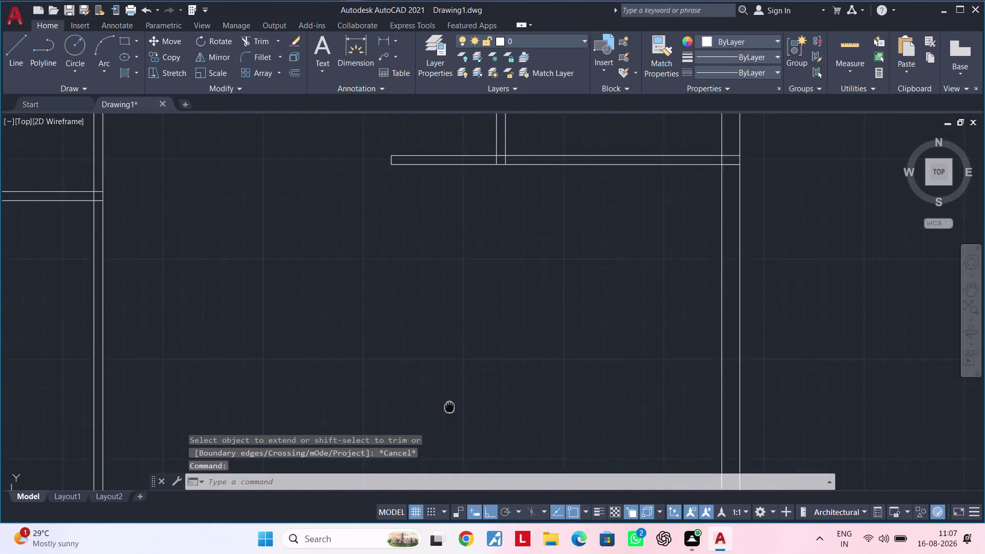
middle_drag(449, 410, 448, 435)
scroll(down, 3)
middle_drag(451, 405, 456, 400)
Extend the right-room wall lines to the bottom wall using a fence across them.
key(e)
key(x)
key(space)
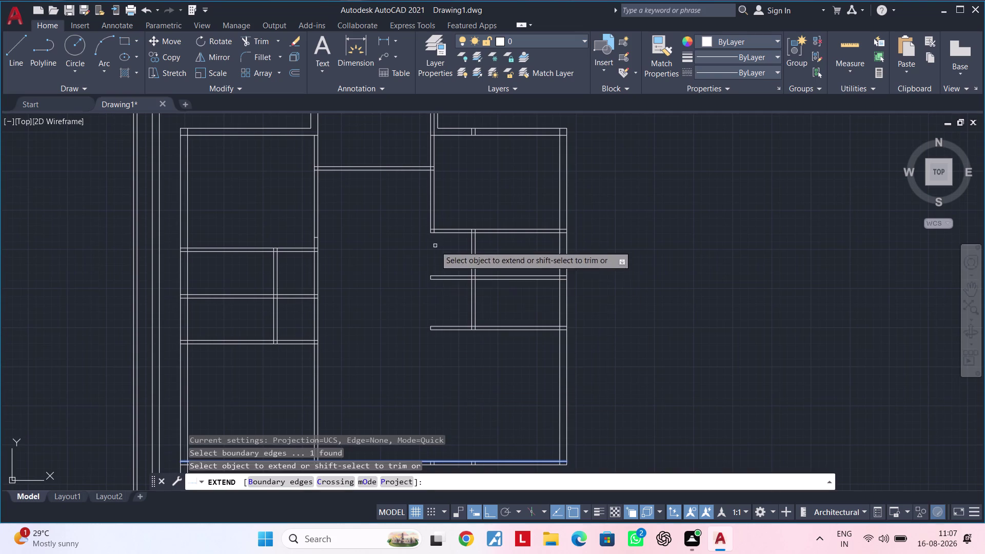
drag(409, 213, 474, 210)
scroll(down, 3)
middle_drag(474, 215, 460, 223)
key(Escape)
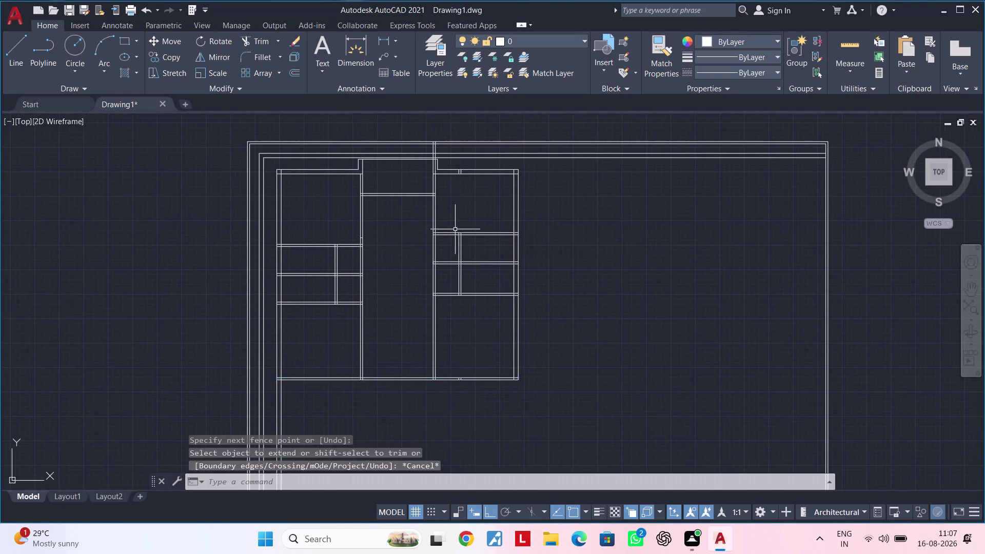
key(Escape)
key(Escape)
Pan and zoom the plan toward the top wall junction.
middle_drag(440, 231, 433, 302)
key(Escape)
key(Escape)
middle_drag(375, 305, 400, 339)
scroll(up, 3)
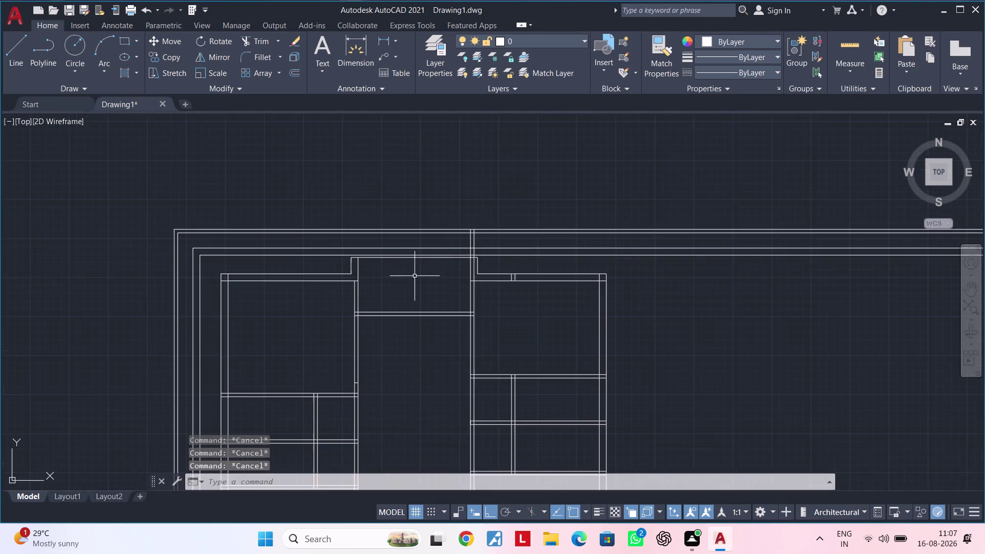
middle_drag(431, 279, 394, 338)
scroll(up, 3)
middle_drag(407, 348, 487, 297)
scroll(down, 3)
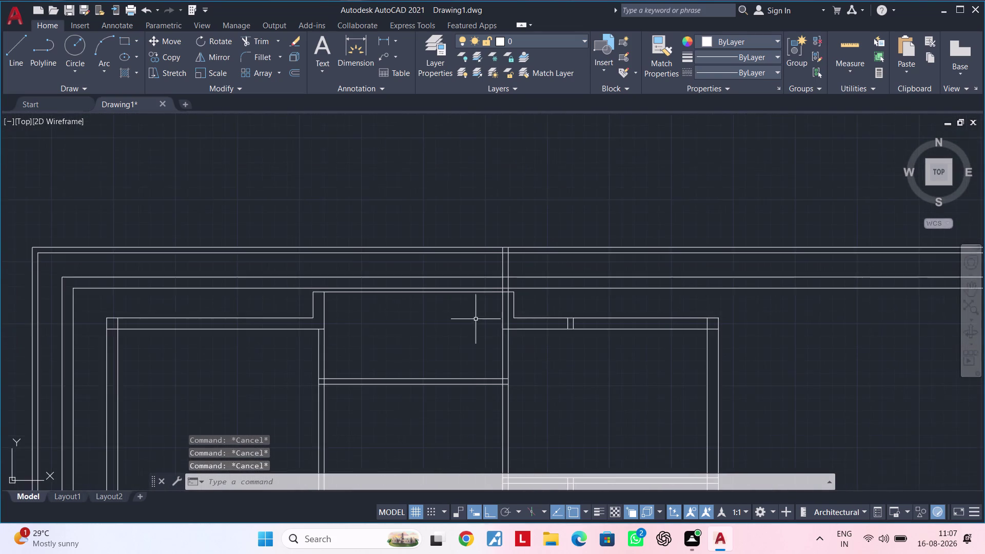
middle_drag(473, 322, 450, 329)
key(Escape)
key(Escape)
Trim the overlapping wall lines at the top junction with fence drags.
key(t)
key(r)
key(space)
scroll(up, 3)
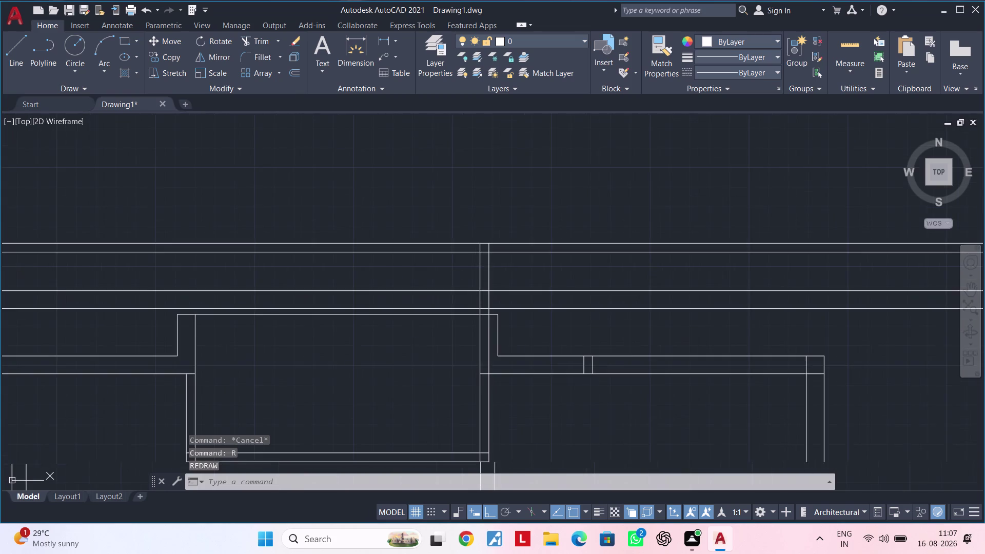
key(Escape)
key(Escape)
key(t)
key(r)
key(space)
drag(518, 258, 453, 273)
scroll(up, 3)
drag(527, 231, 502, 231)
drag(477, 233, 496, 232)
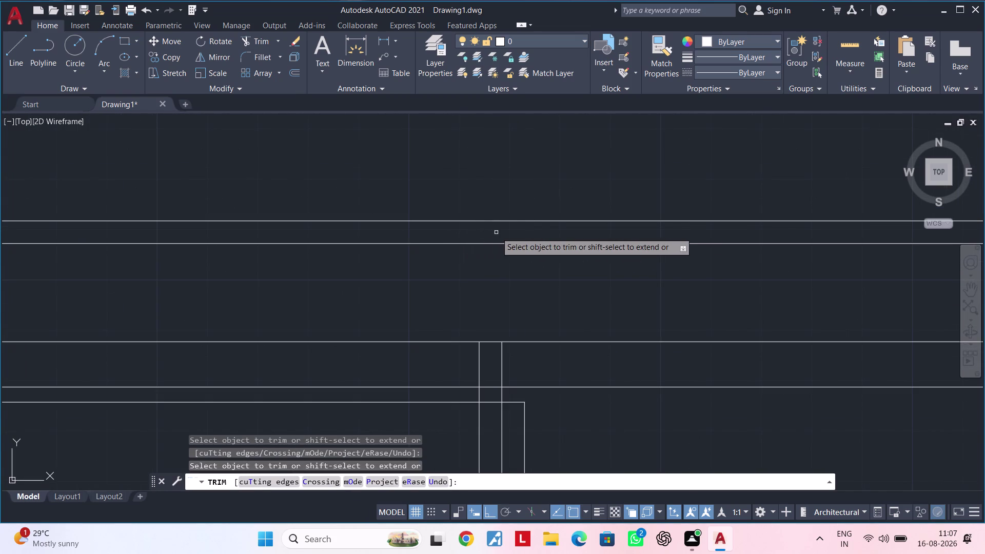
Trim the crossing lines at the top wall junction with a fence.
scroll(down, 3)
middle_drag(498, 320, 516, 242)
click(529, 267)
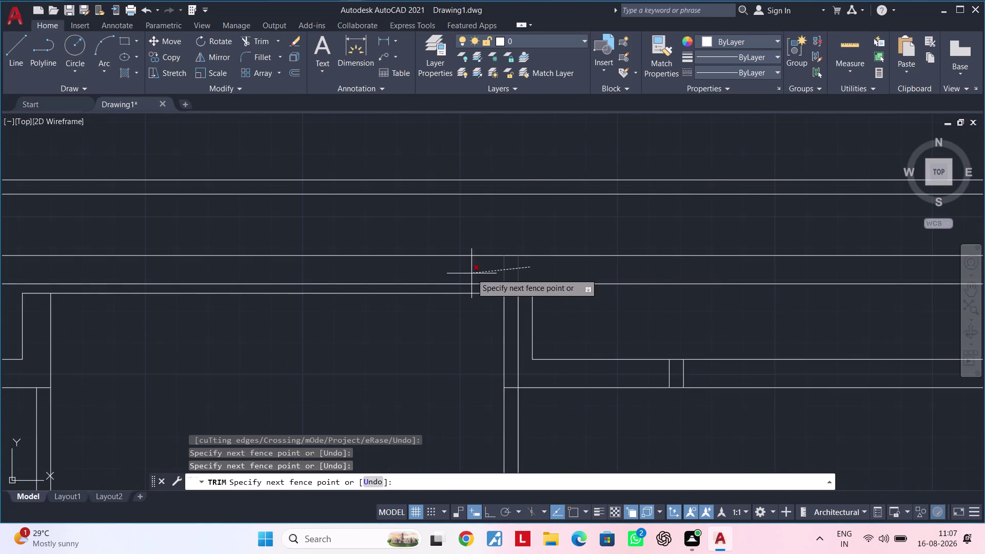
click(471, 273)
scroll(up, 3)
drag(481, 306, 572, 306)
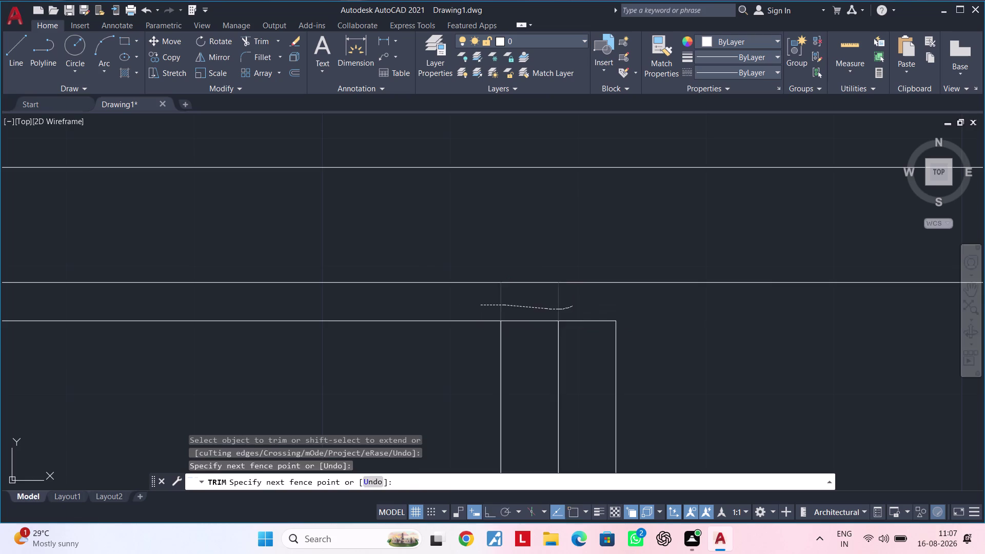
scroll(down, 3)
At the wall step, trim the stray segment and the partition lines crossing the wall.
middle_drag(510, 346, 489, 275)
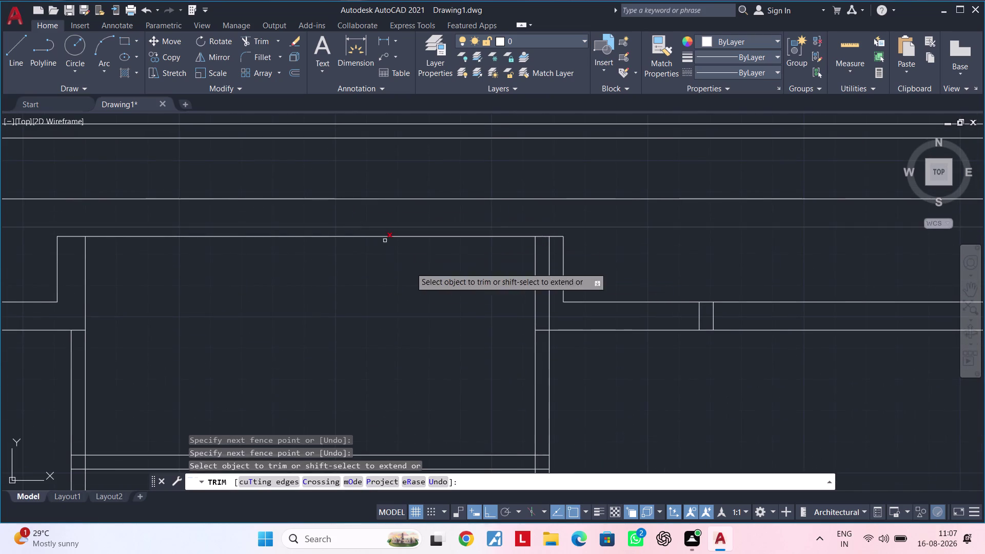
scroll(down, 3)
middle_drag(429, 303, 356, 259)
scroll(up, 3)
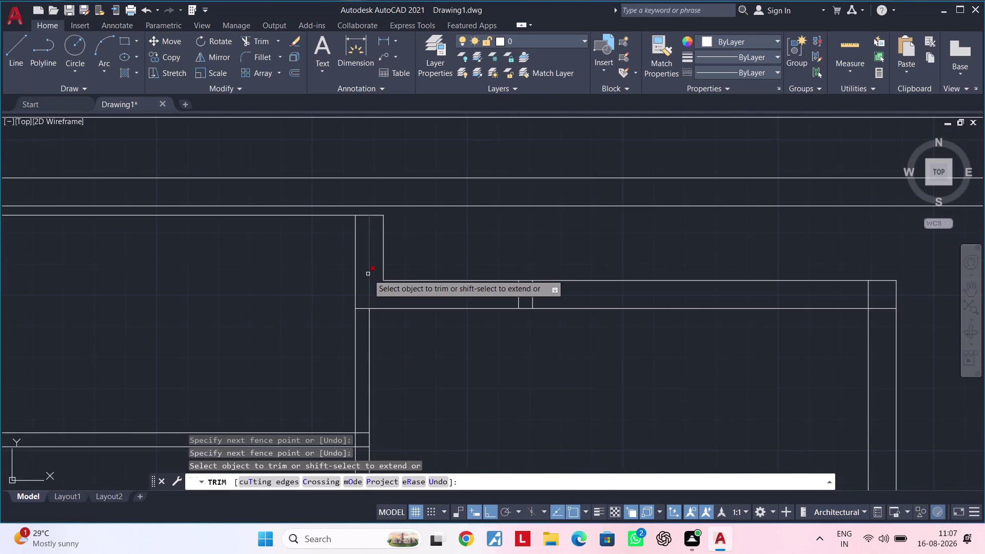
click(368, 274)
scroll(down, 3)
scroll(up, 3)
drag(378, 291, 436, 288)
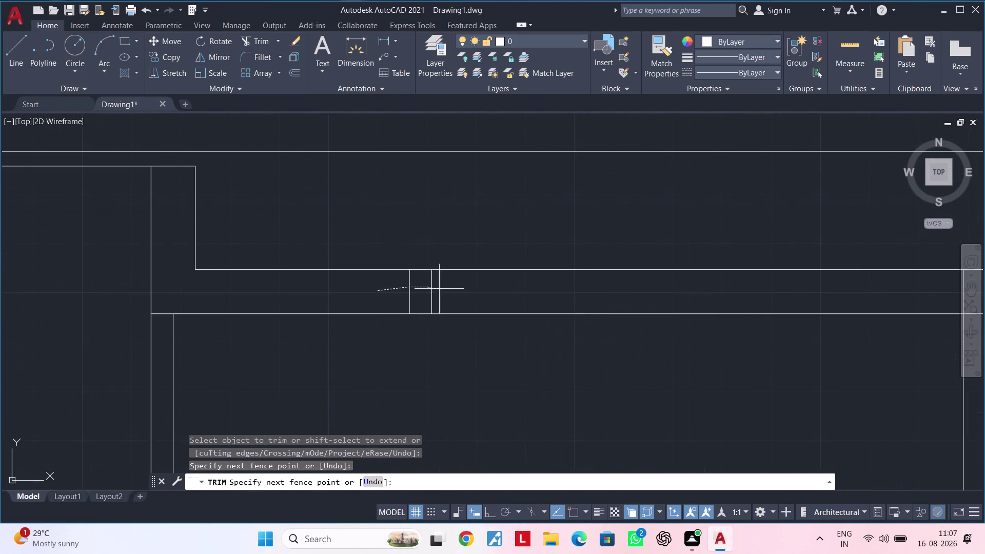
drag(436, 288, 457, 289)
scroll(down, 3)
Cut away overlapping wall lines at the next two junctions along the top wall.
middle_drag(511, 298, 347, 285)
scroll(up, 3)
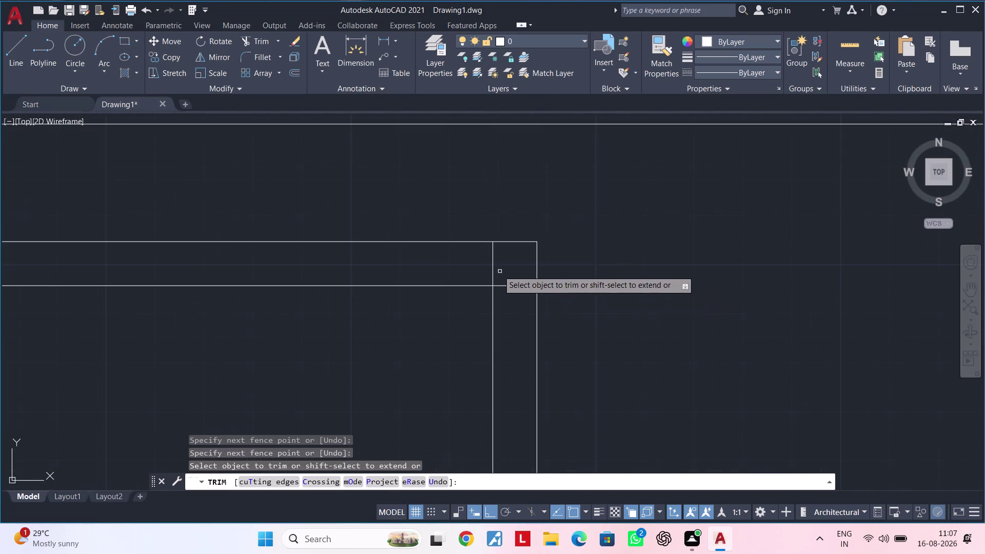
drag(485, 261, 519, 307)
scroll(down, 3)
middle_drag(457, 339, 474, 216)
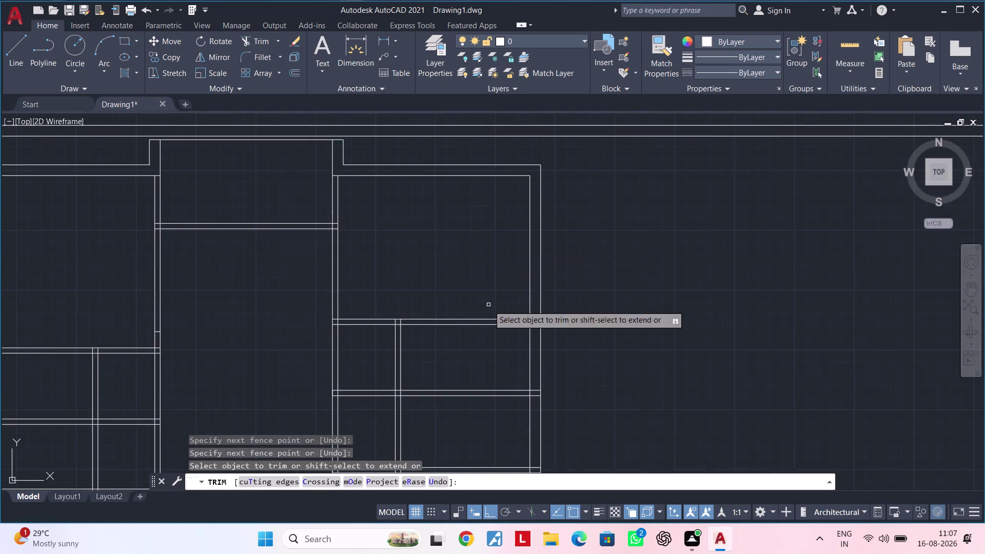
middle_drag(488, 306, 489, 242)
scroll(up, 3)
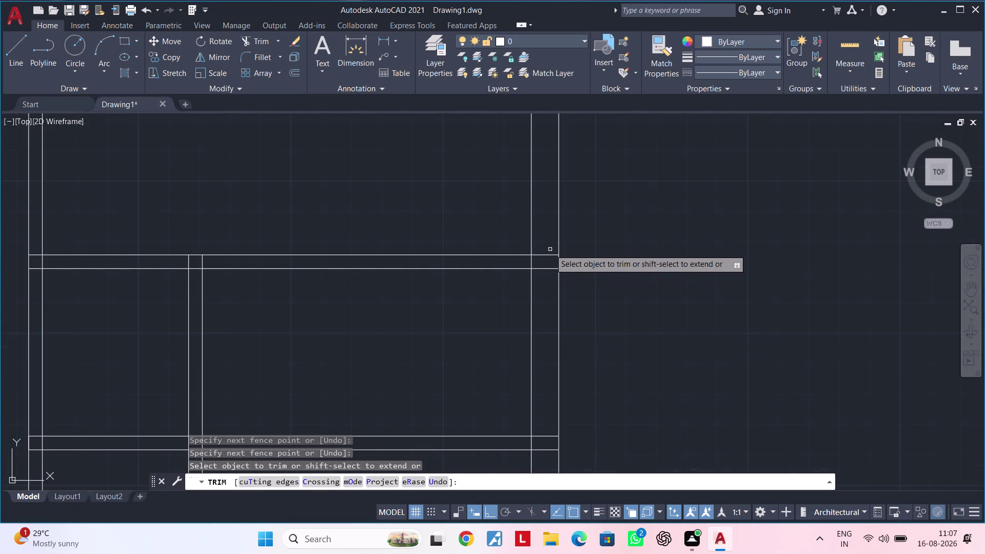
drag(545, 246, 544, 301)
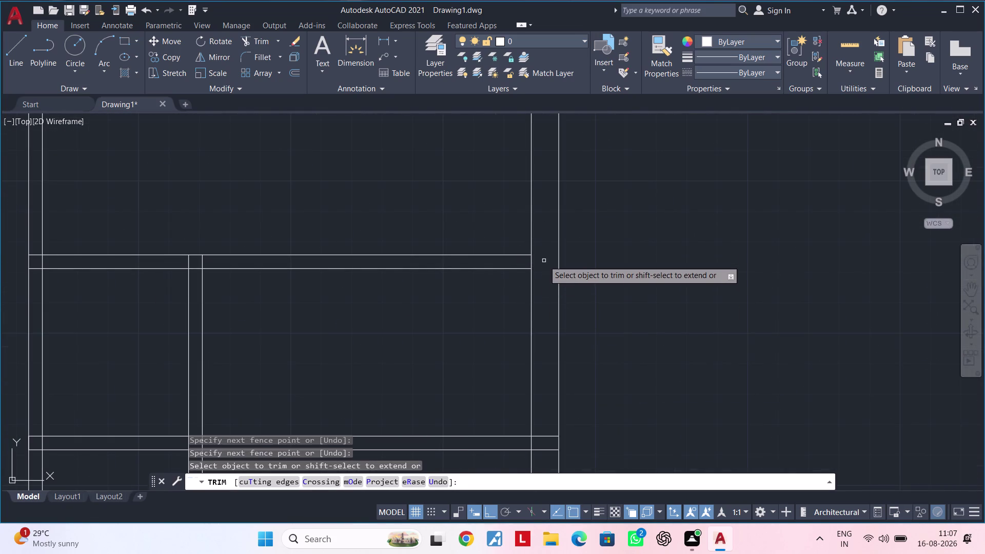
drag(542, 260, 512, 262)
scroll(down, 3)
Trim overhanging wall-line ends at two further junctions on the left side.
middle_drag(480, 291, 559, 271)
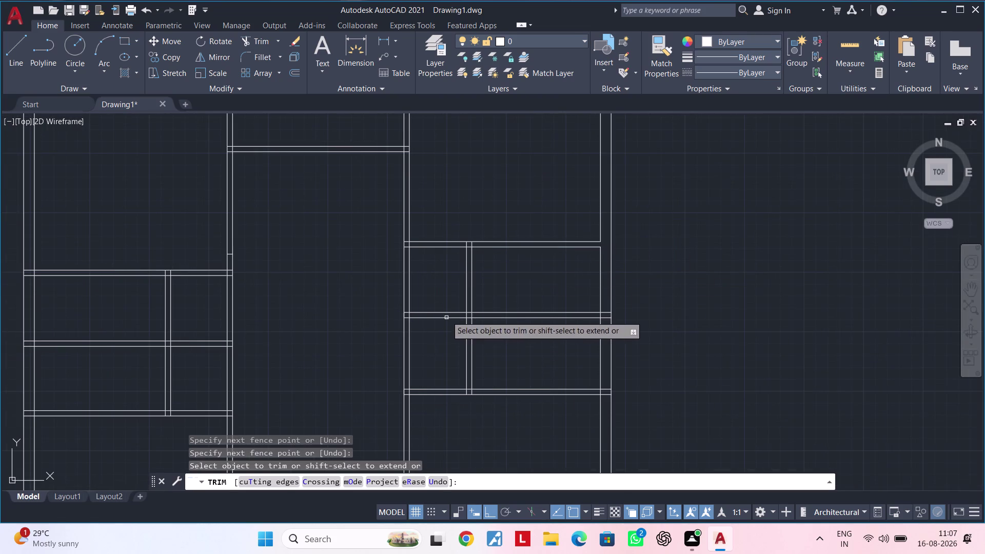
middle_drag(432, 282, 432, 334)
middle_drag(444, 230, 505, 288)
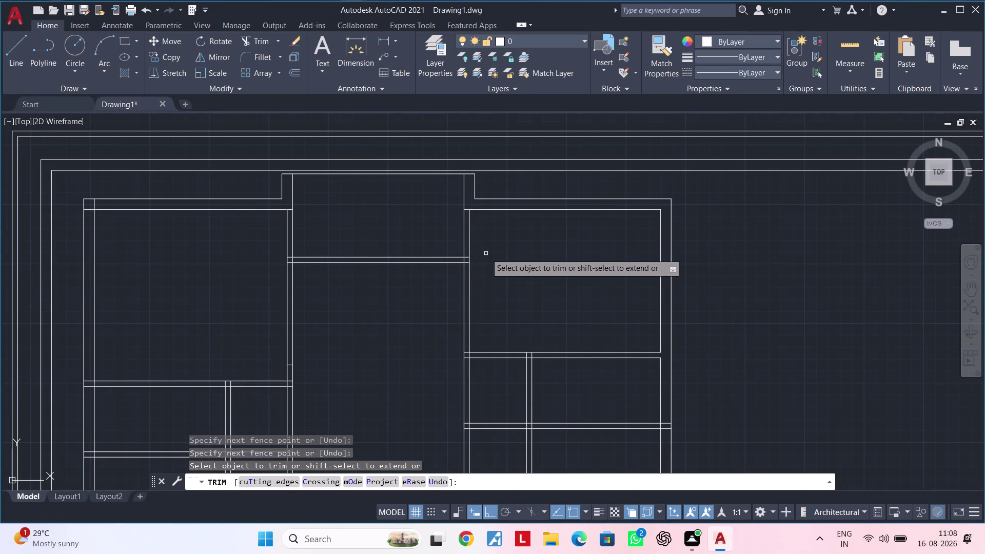
scroll(up, 3)
scroll(up, 3)
drag(477, 218, 475, 313)
drag(475, 268, 417, 268)
scroll(down, 3)
middle_drag(417, 266, 593, 258)
scroll(up, 3)
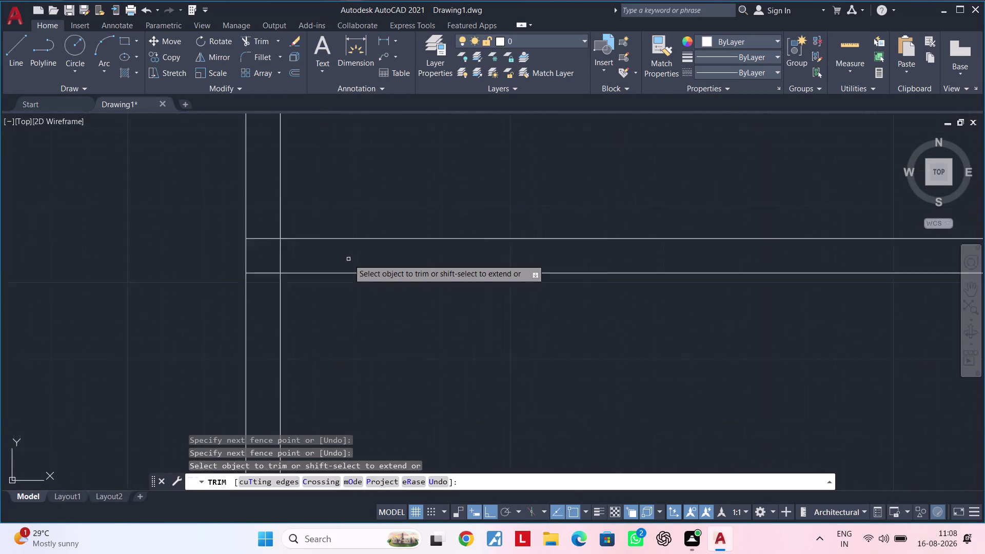
scroll(up, 3)
drag(210, 192, 226, 331)
drag(213, 242, 288, 244)
scroll(down, 3)
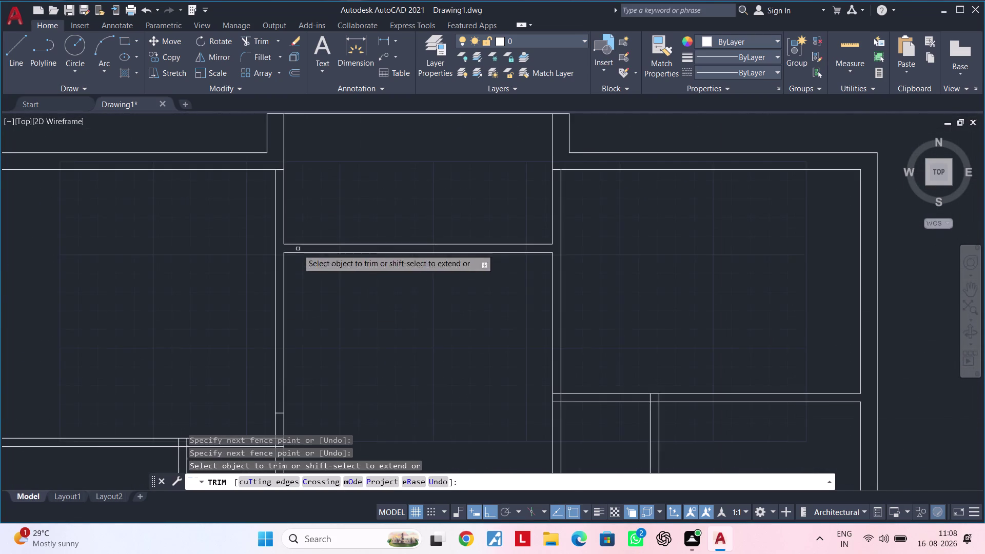
Clear partition lines crossing into the room corner and the leftover wall segments.
middle_drag(366, 289, 409, 108)
scroll(down, 3)
middle_drag(412, 201, 297, 247)
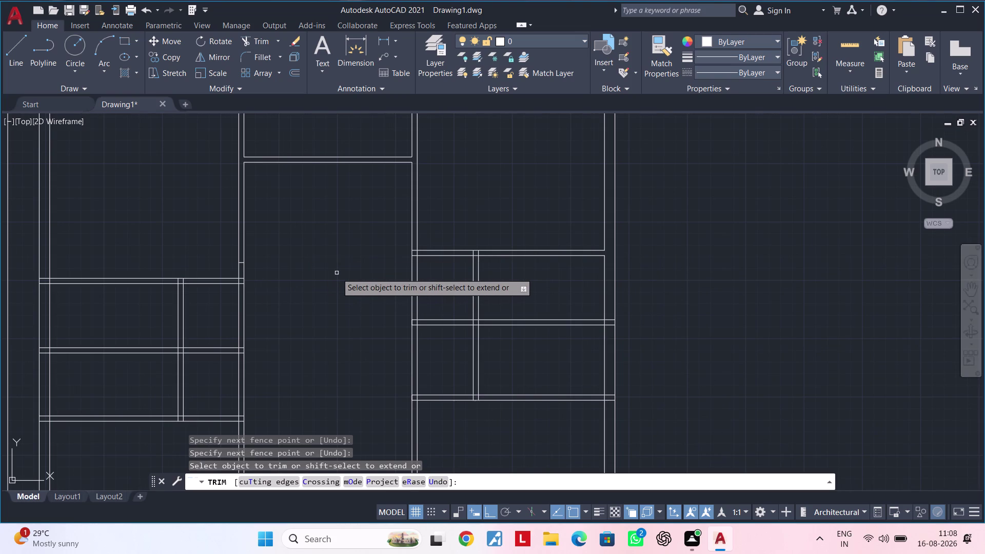
middle_drag(355, 273, 219, 277)
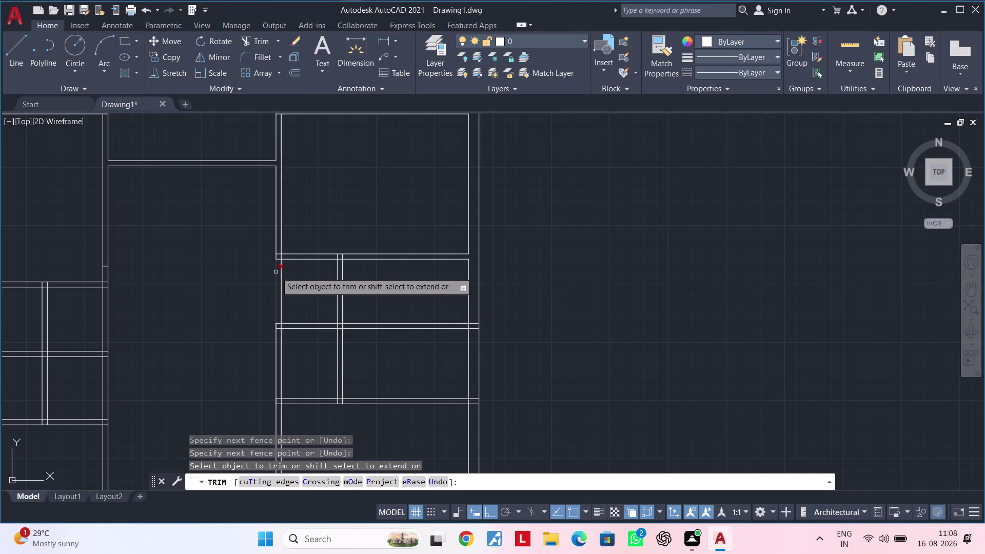
drag(263, 277, 287, 279)
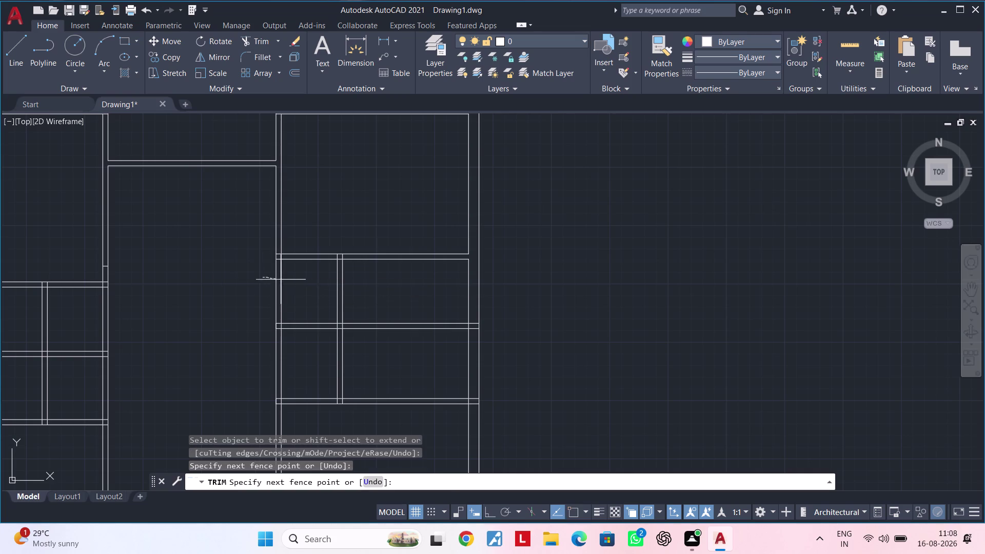
drag(287, 279, 295, 279)
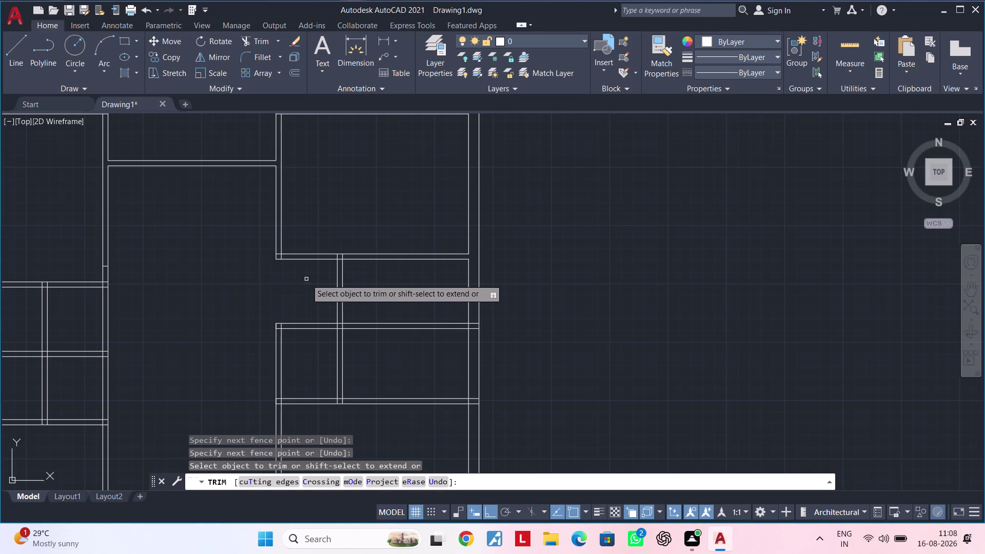
click(308, 285)
click(308, 223)
scroll(up, 3)
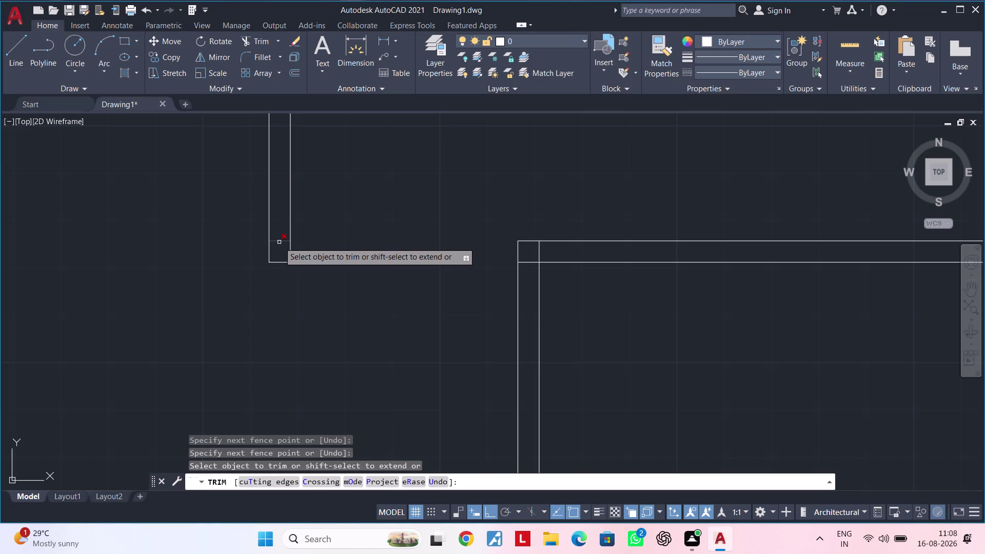
click(279, 242)
scroll(down, 3)
Cut the overlapping wall lines at the junction just above.
middle_drag(358, 275, 363, 211)
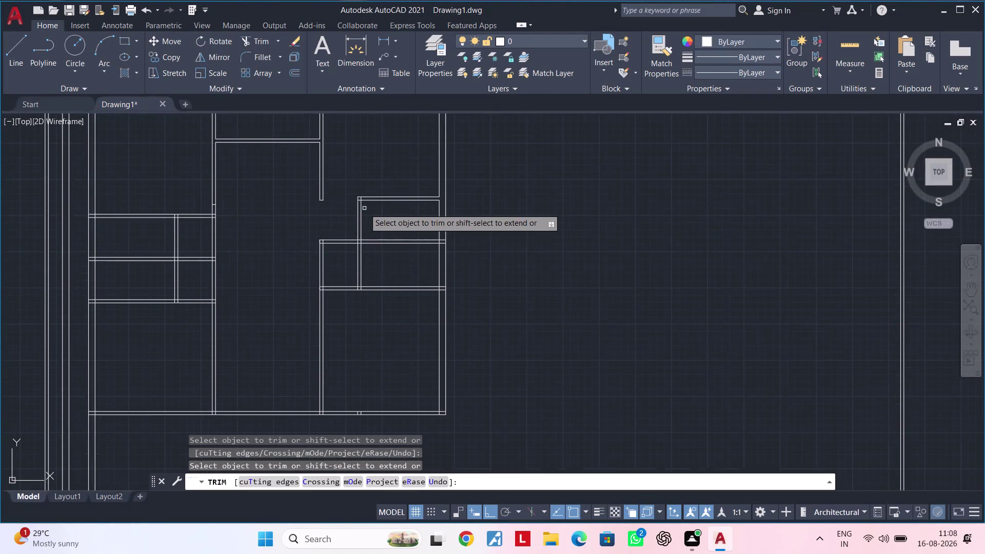
scroll(up, 3)
middle_drag(365, 208, 361, 264)
scroll(up, 3)
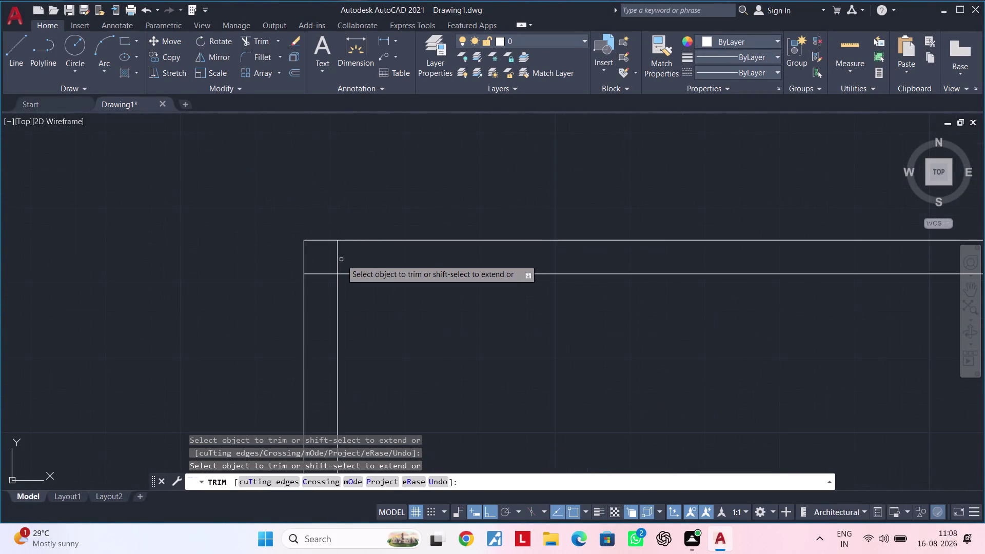
drag(341, 258, 320, 288)
scroll(down, 3)
Trim crossing wall lines at another junction and remove stray corner line ends.
middle_drag(365, 309, 385, 180)
middle_drag(396, 250, 404, 235)
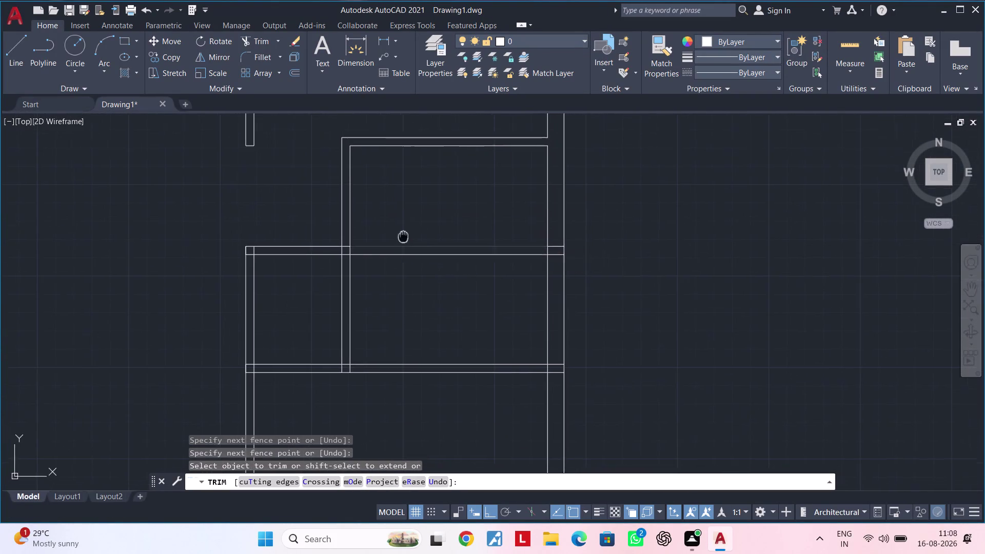
middle_drag(404, 234, 414, 217)
scroll(up, 3)
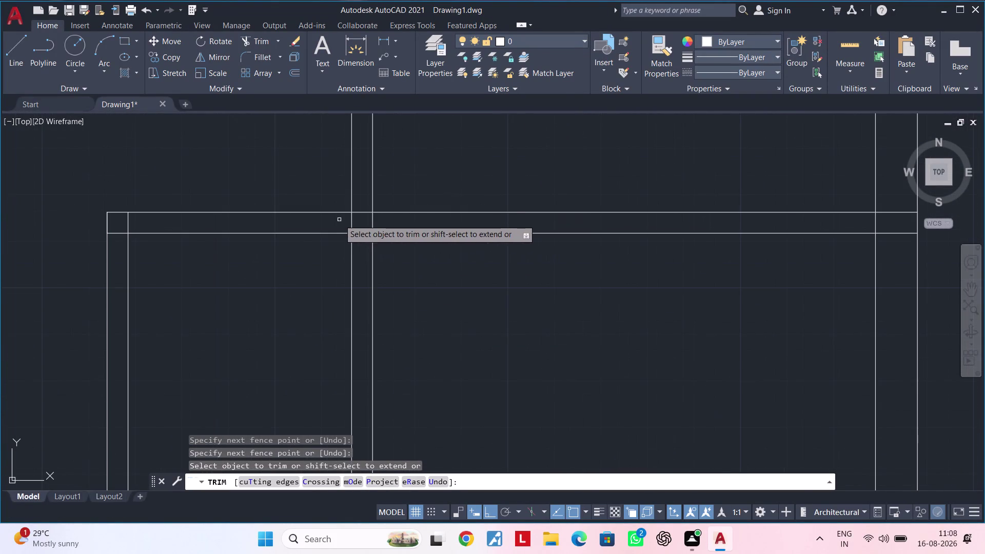
drag(339, 220, 386, 221)
drag(359, 199, 365, 249)
scroll(down, 3)
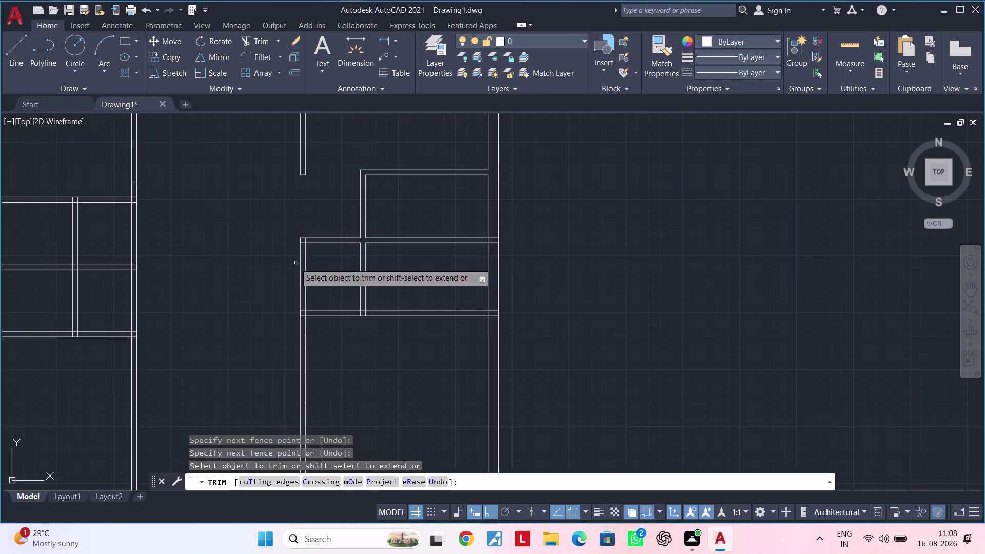
middle_drag(315, 258, 336, 251)
scroll(up, 3)
scroll(up, 3)
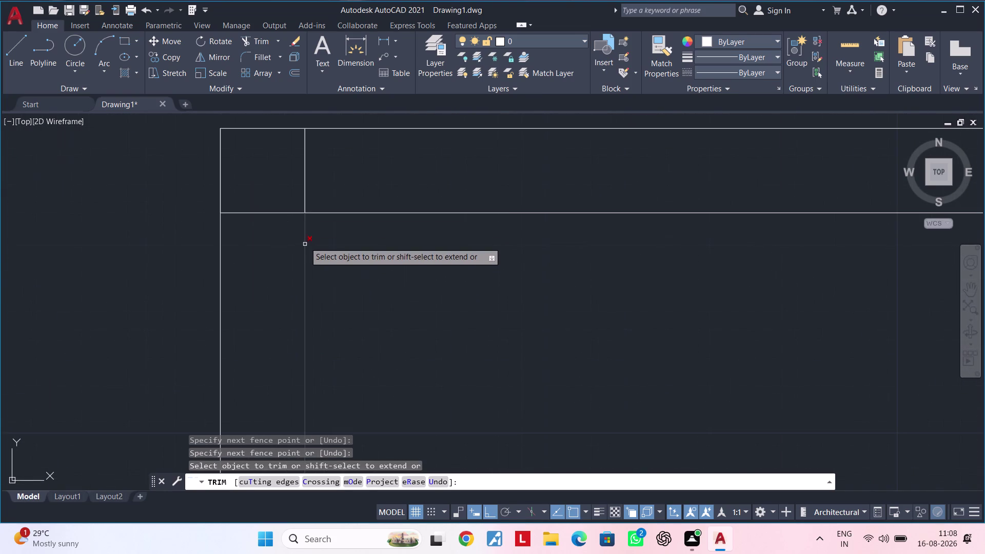
click(321, 180)
click(259, 236)
scroll(down, 3)
Cut the wall lines crossing the T junction in the right bay.
middle_drag(354, 281, 368, 239)
scroll(down, 3)
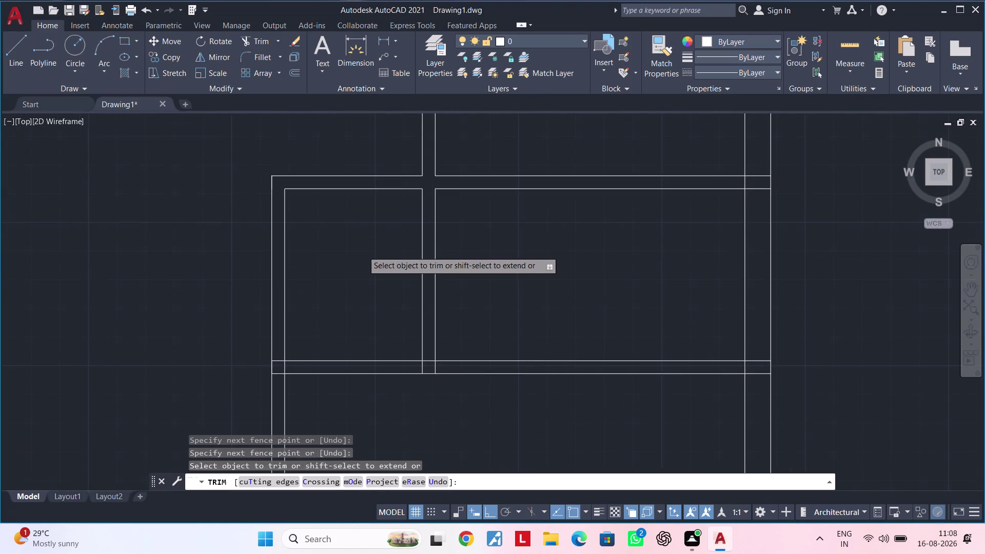
middle_drag(523, 232, 445, 241)
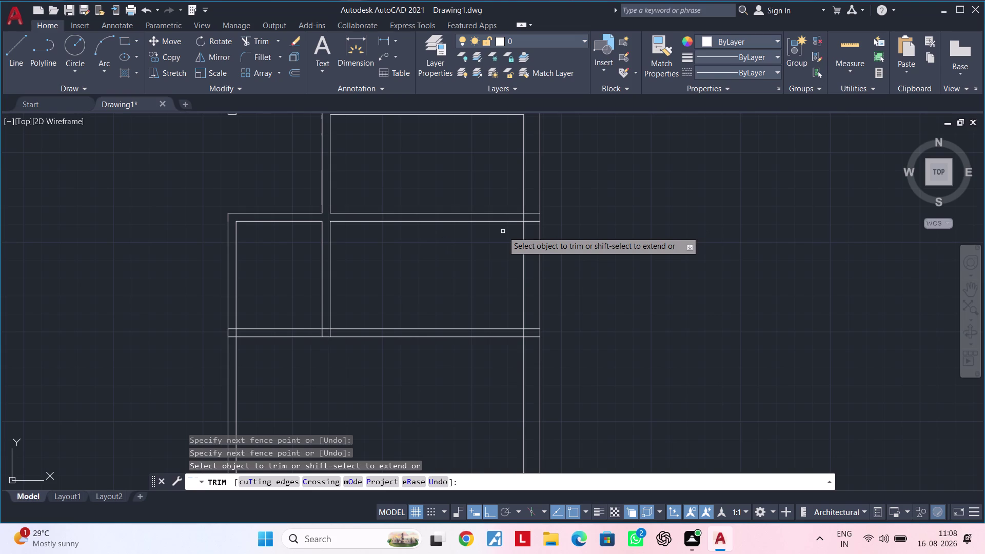
scroll(up, 3)
middle_drag(483, 242, 454, 258)
scroll(up, 3)
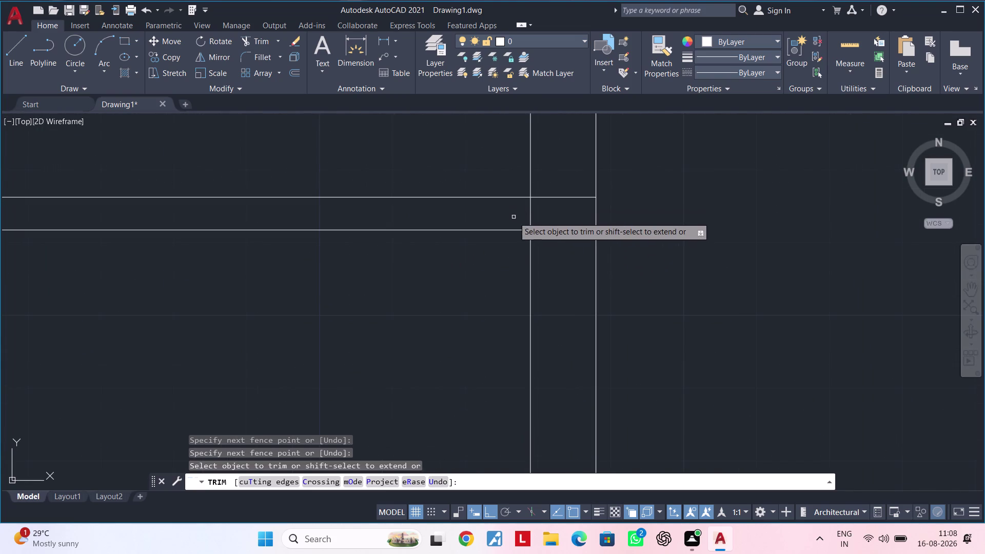
drag(515, 217, 524, 217)
click(555, 214)
drag(565, 172, 565, 200)
drag(562, 236, 562, 220)
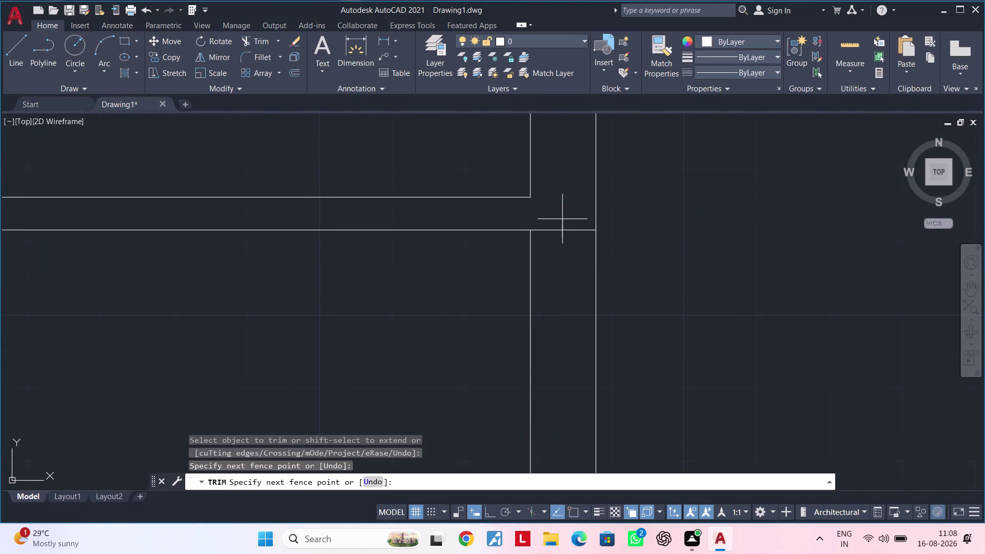
drag(562, 220, 562, 205)
scroll(down, 3)
Trim overlapping wall lines and a leftover segment at a nearby junction.
middle_drag(545, 224, 566, 201)
middle_drag(519, 223, 527, 216)
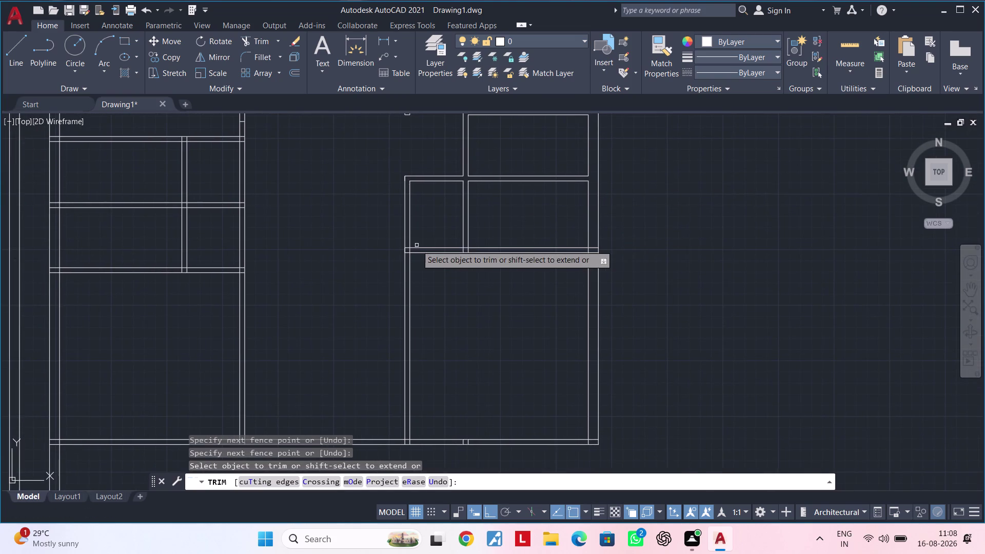
scroll(up, 3)
scroll(up, 3)
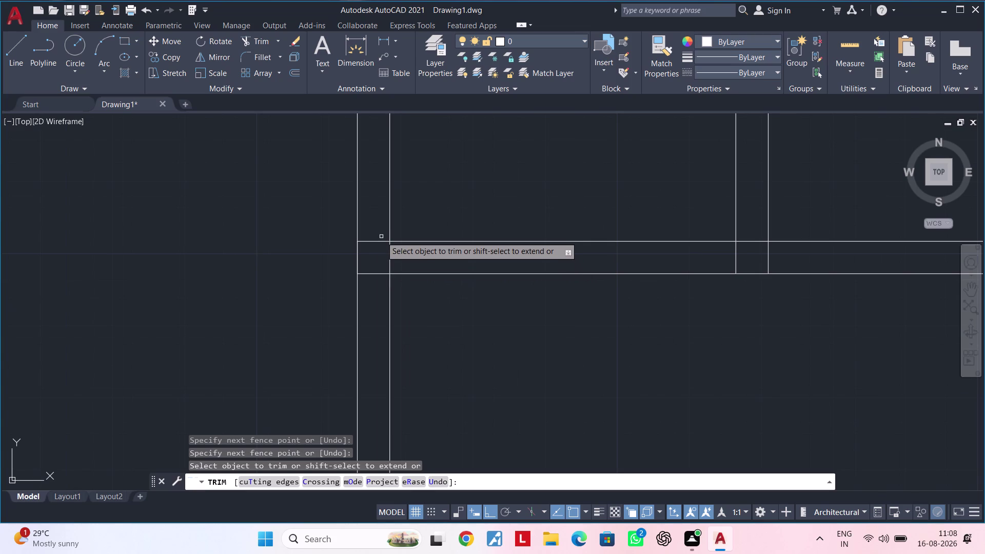
drag(372, 230, 376, 255)
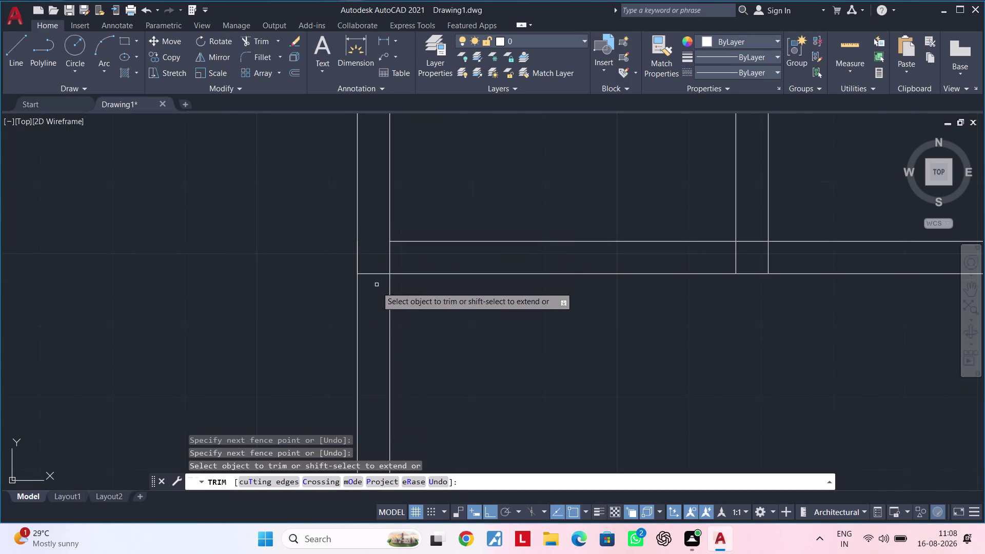
drag(376, 289, 379, 268)
click(380, 258)
drag(392, 255, 412, 255)
scroll(down, 3)
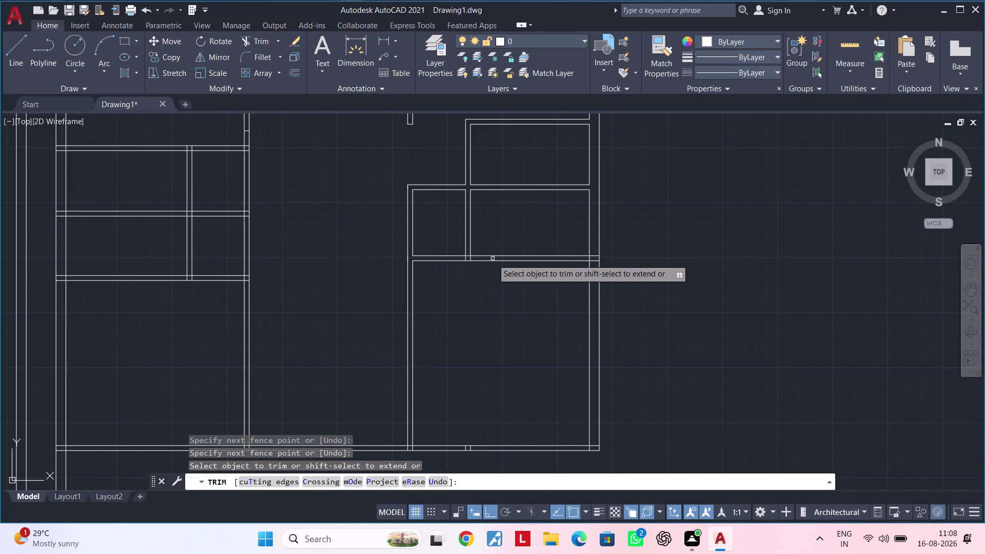
middle_drag(471, 280, 432, 280)
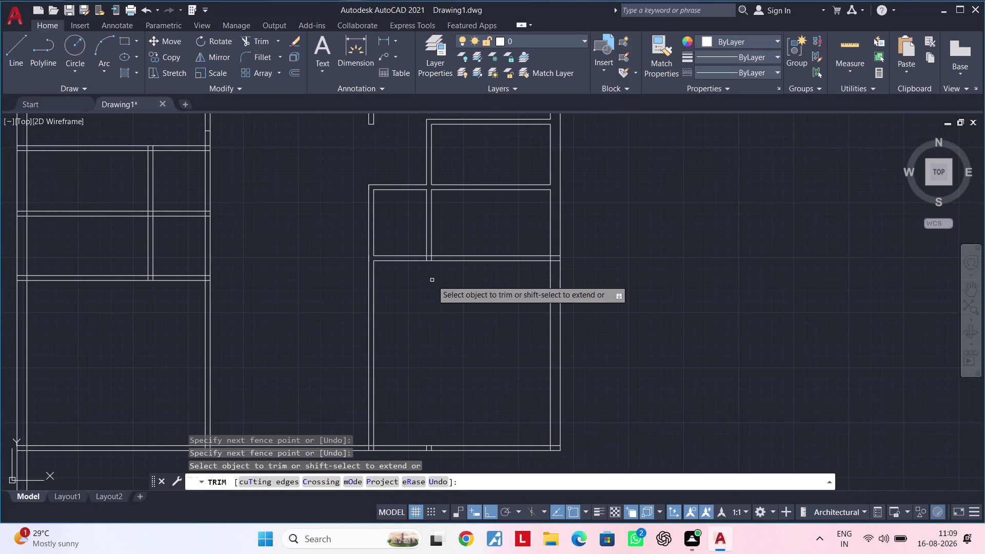
Undo the last trim and end the TRIM command.
key(ctrl+z)
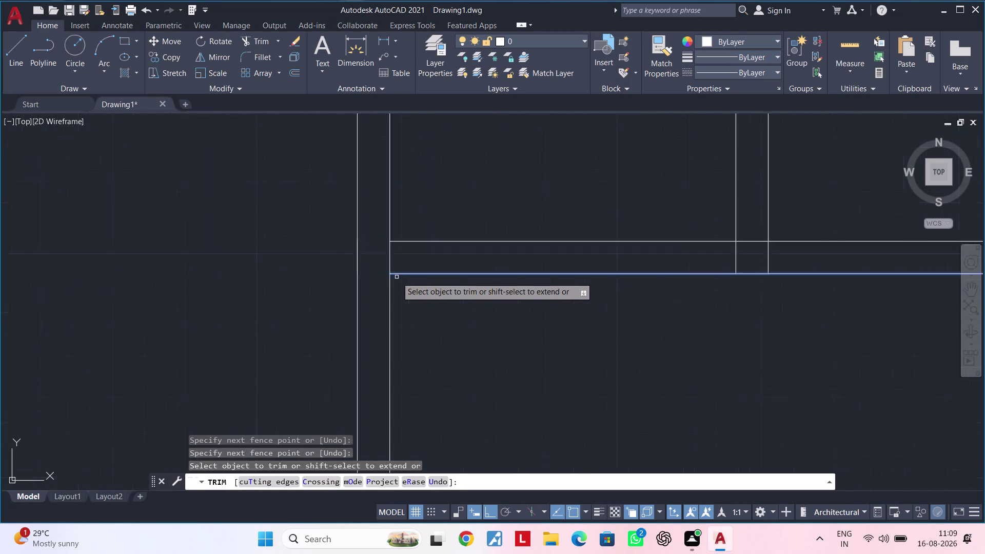
key(Escape)
key(Escape)
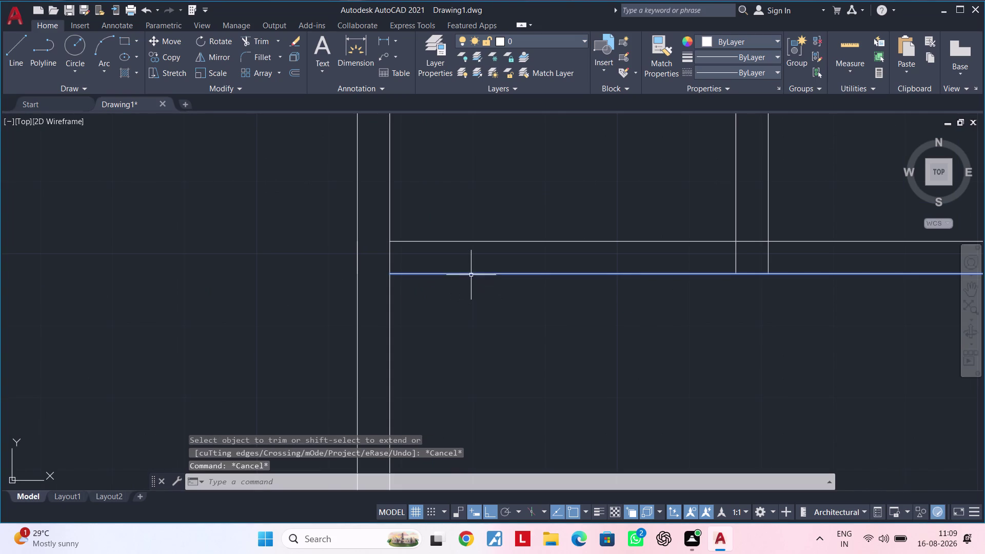
Clear the current selection and restart trimming with the TR alias.
click(471, 273)
click(485, 327)
key(Escape)
key(Escape)
click(481, 313)
key(Escape)
scroll(down, 3)
middle_drag(485, 307, 405, 278)
key(Escape)
key(Escape)
key(t)
key(r)
key(space)
Fence-trim the overhanging partition lines and the stray line ends at the corner.
scroll(down, 3)
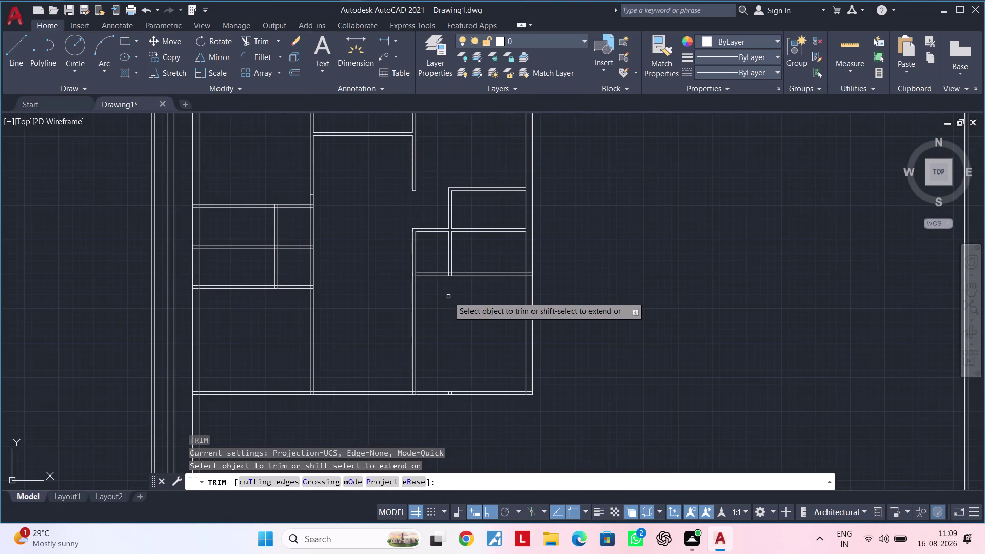
middle_drag(447, 296, 427, 297)
scroll(up, 3)
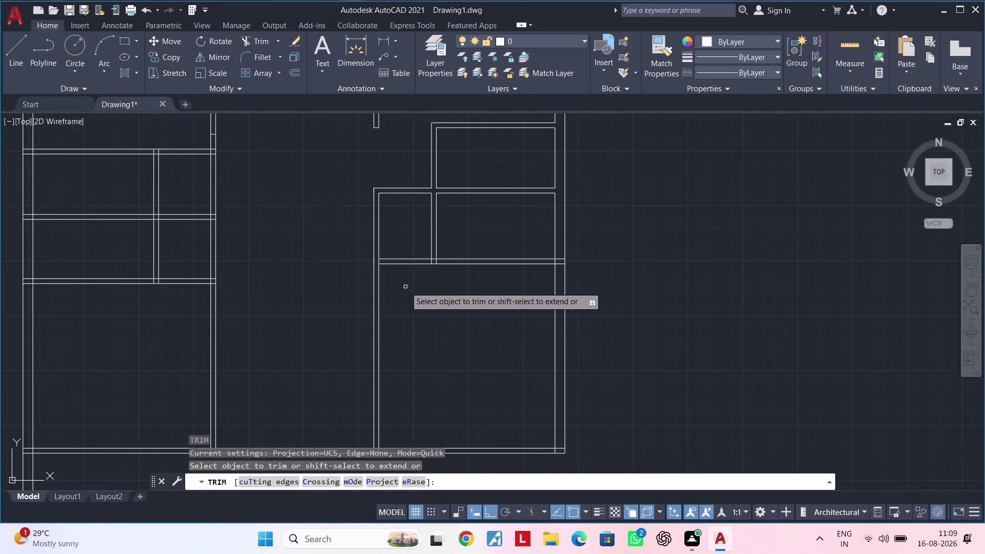
click(402, 282)
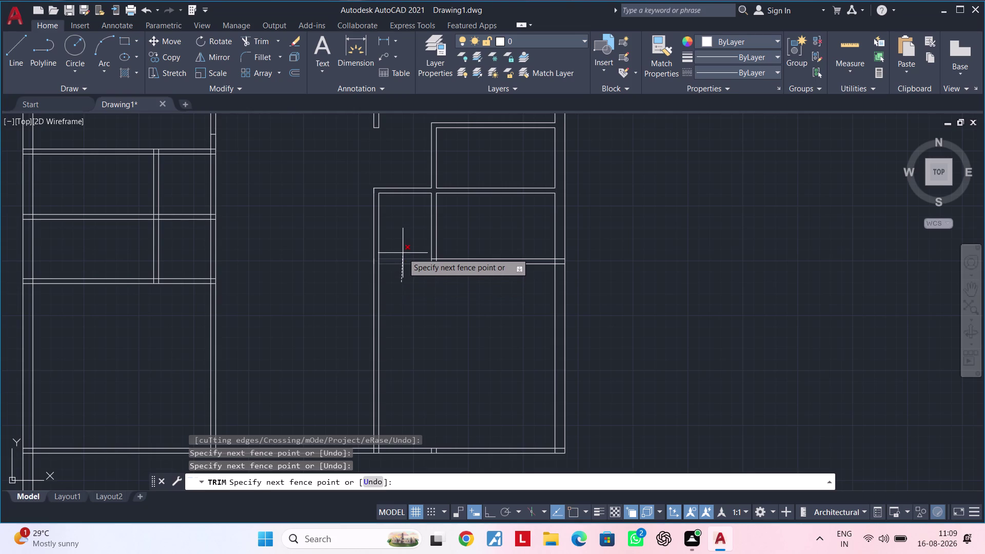
click(403, 251)
scroll(up, 3)
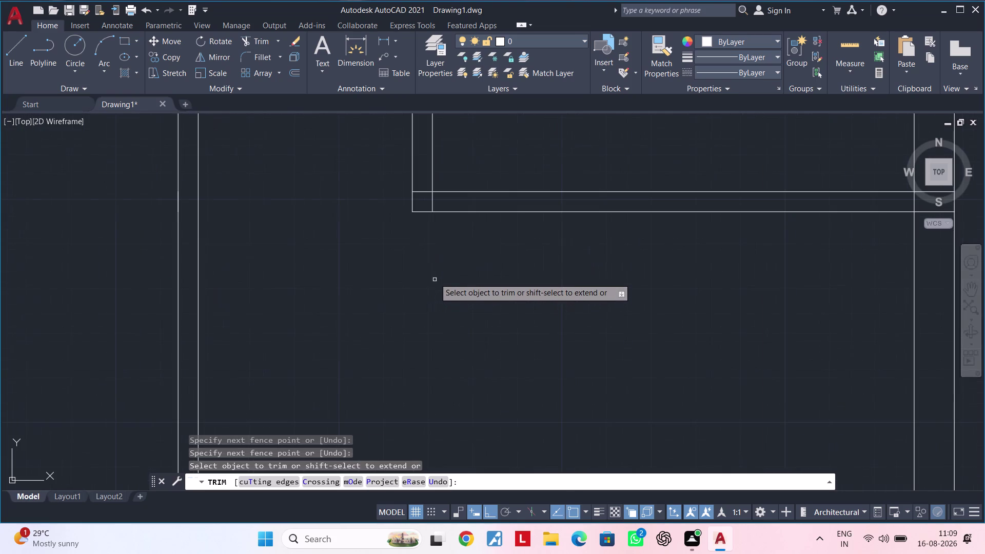
drag(419, 182, 424, 199)
click(430, 202)
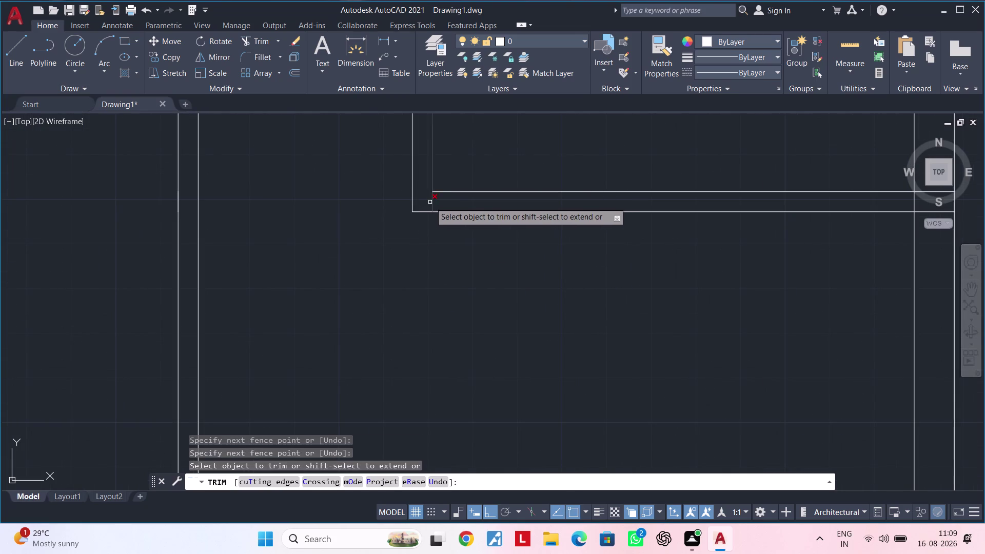
click(445, 202)
scroll(down, 3)
Fence across the overrunning wall lines at another junction to trim them.
middle_drag(543, 241, 422, 281)
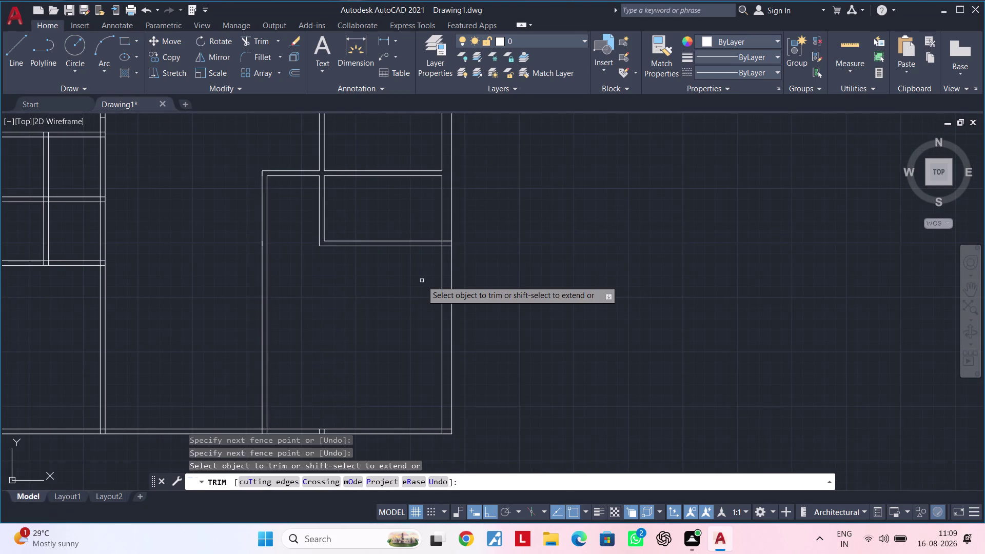
scroll(up, 3)
drag(443, 152, 442, 233)
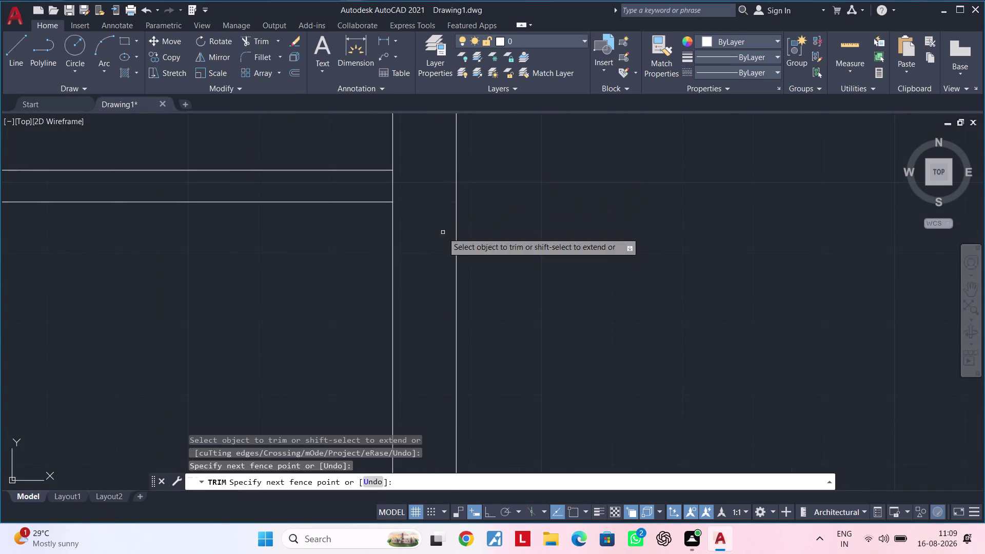
drag(427, 190, 363, 196)
scroll(down, 3)
scroll(down, 3)
Pick an overlapping line near the central partitions to trim.
middle_drag(313, 266, 419, 270)
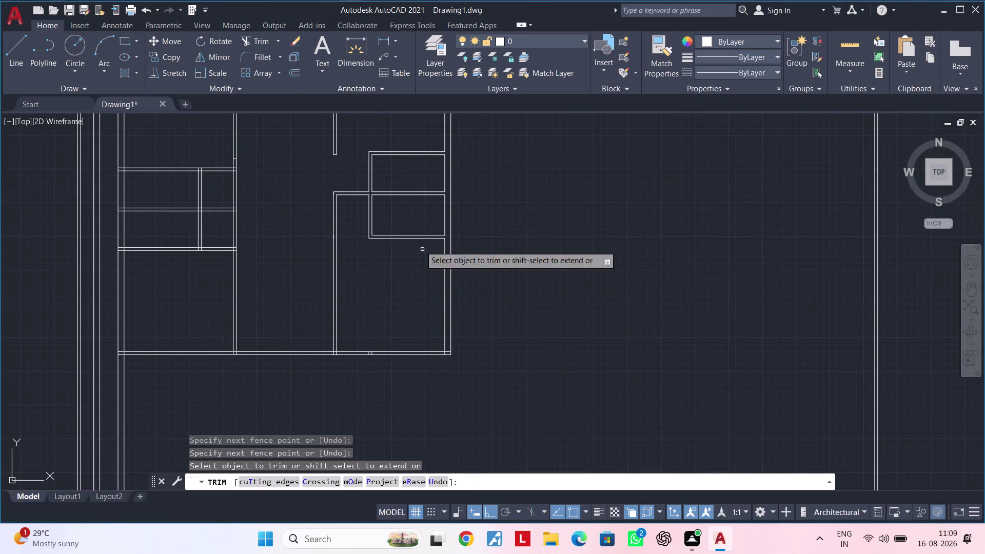
middle_drag(413, 226, 447, 186)
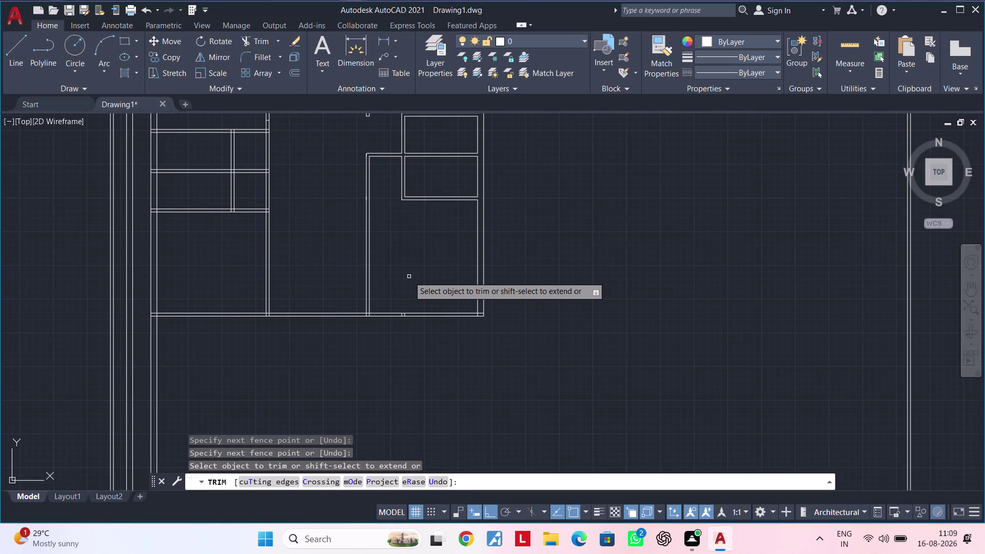
middle_drag(394, 287, 505, 262)
scroll(up, 3)
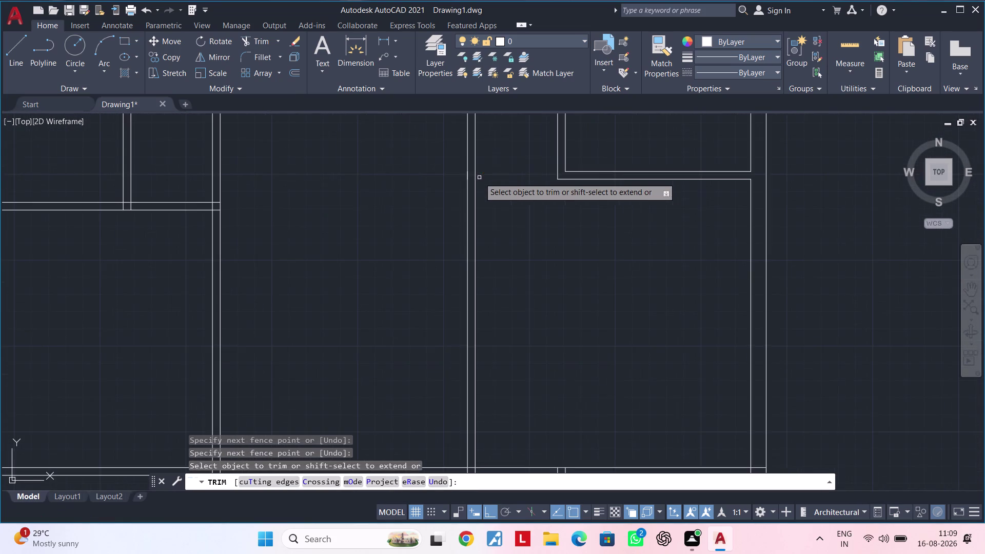
scroll(up, 3)
click(464, 174)
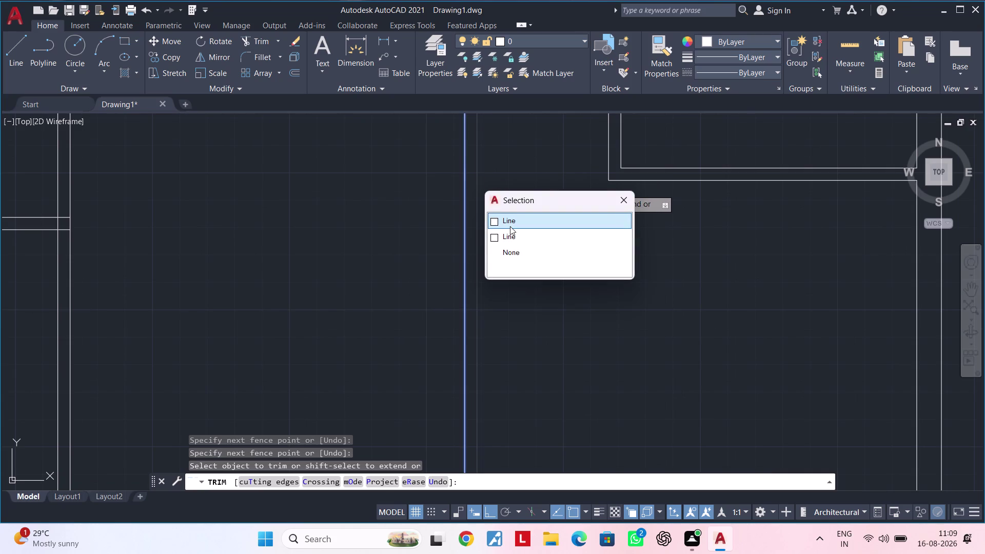
Trim the first overlapping wall line and fence-trim the partition junction in the upper rooms.
click(510, 236)
scroll(down, 3)
middle_drag(478, 292, 503, 288)
scroll(down, 3)
middle_drag(493, 273, 473, 381)
scroll(up, 3)
middle_drag(479, 315, 476, 432)
scroll(up, 3)
scroll(down, 3)
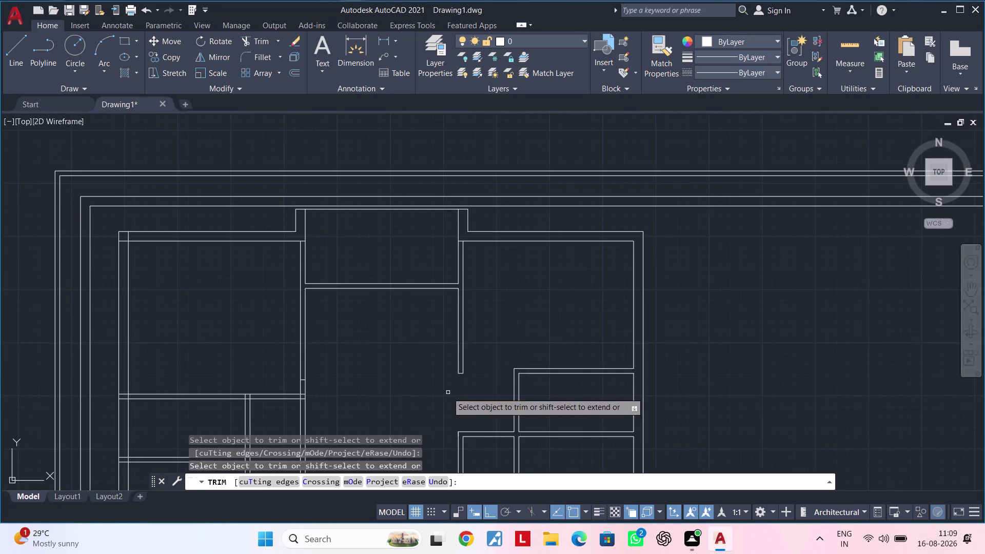
middle_drag(446, 393, 606, 329)
middle_drag(548, 324, 580, 311)
middle_drag(532, 323, 545, 299)
scroll(up, 3)
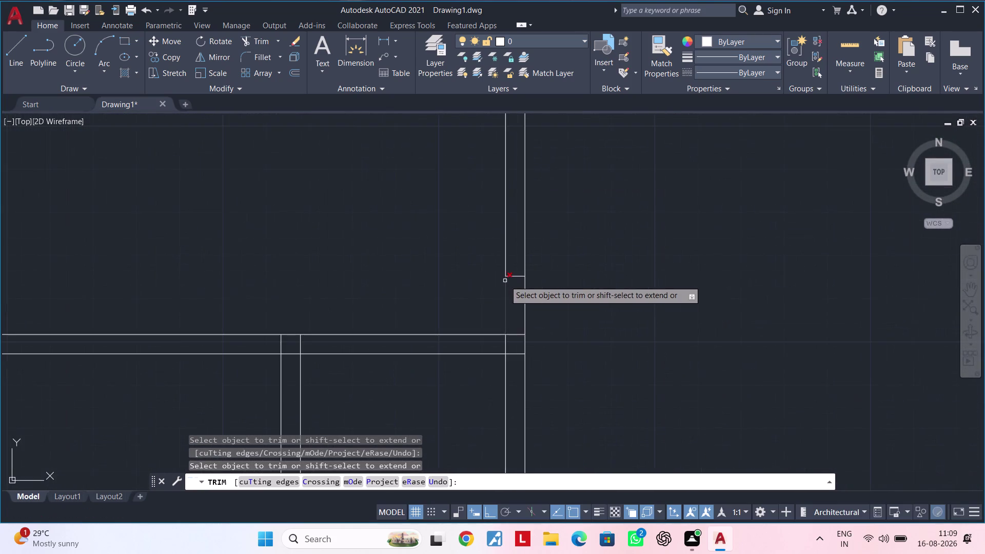
scroll(down, 3)
middle_drag(557, 298, 553, 261)
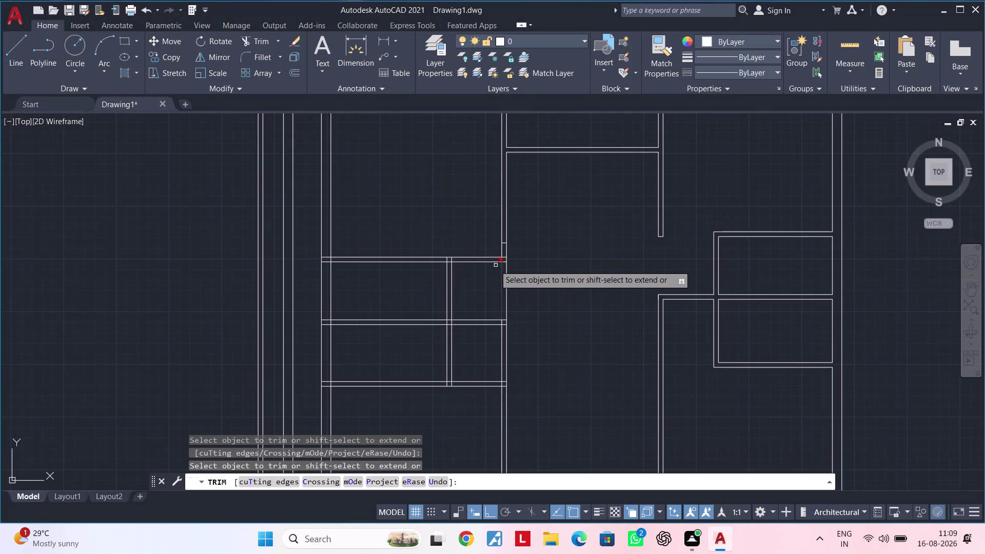
scroll(up, 3)
click(526, 209)
click(525, 223)
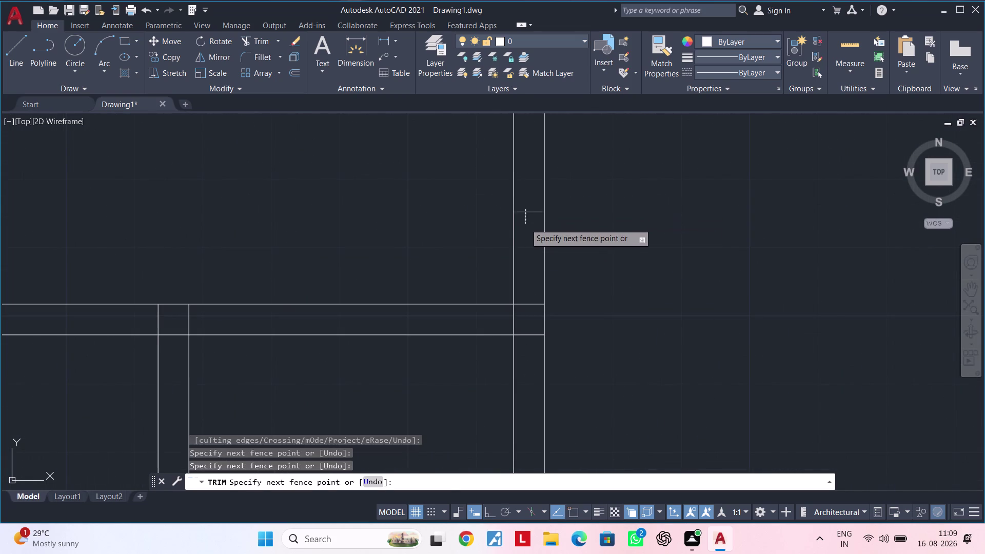
scroll(down, 3)
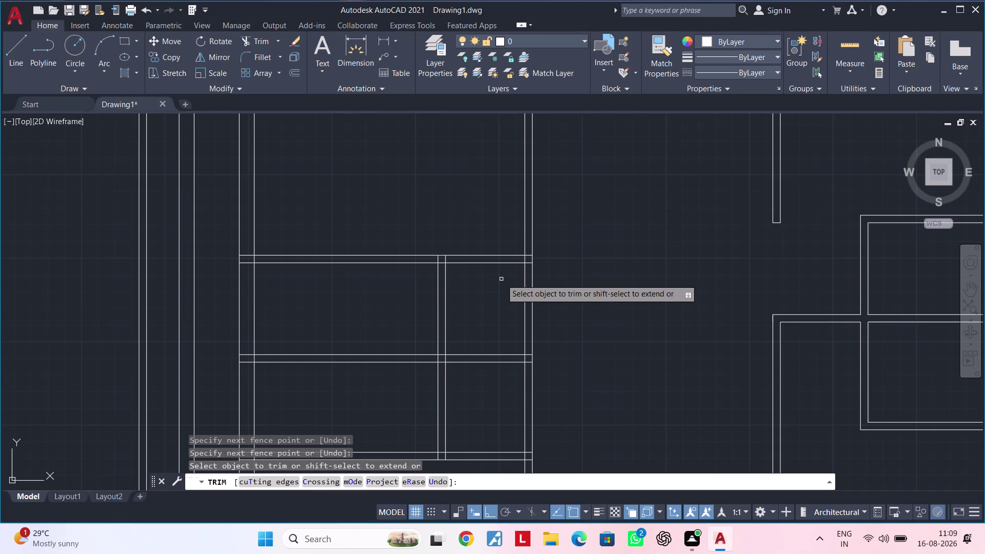
Trim the lines overrunning into the room and clean up two nearby wall corners.
click(506, 298)
click(568, 302)
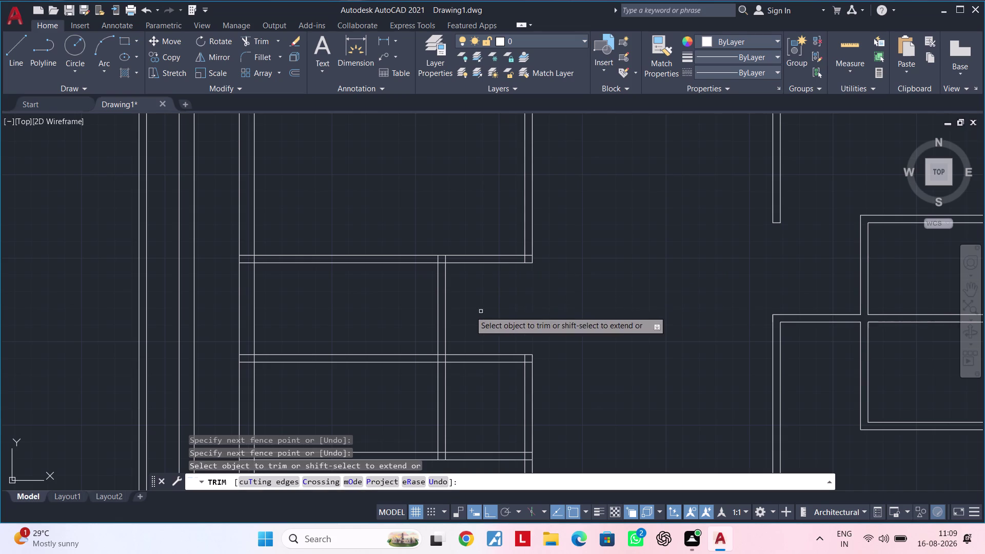
middle_drag(472, 307, 455, 273)
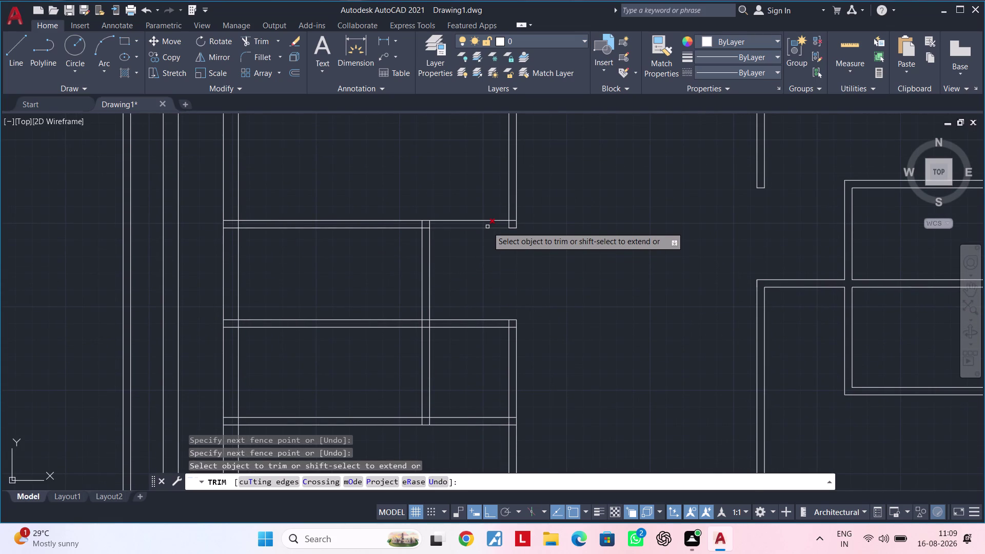
click(488, 198)
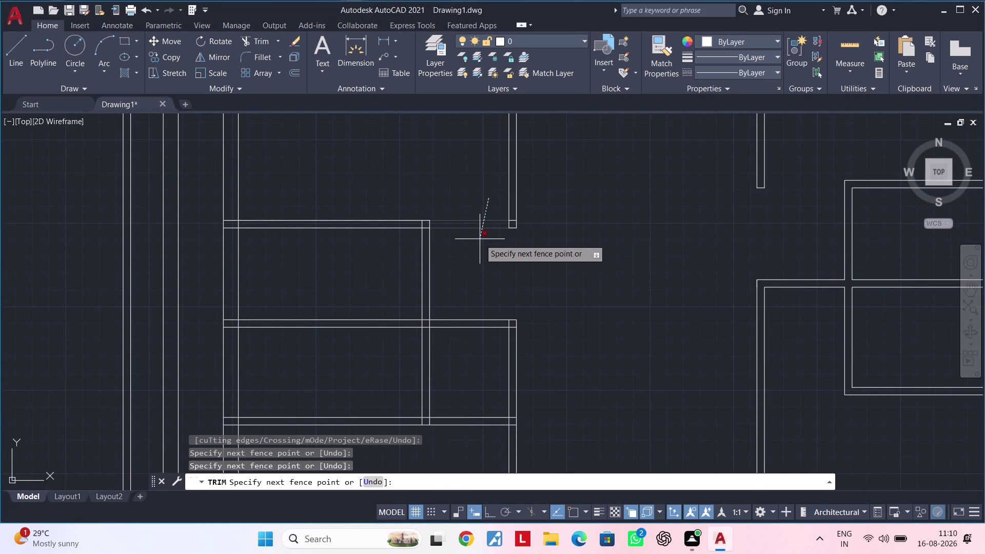
click(480, 239)
scroll(up, 3)
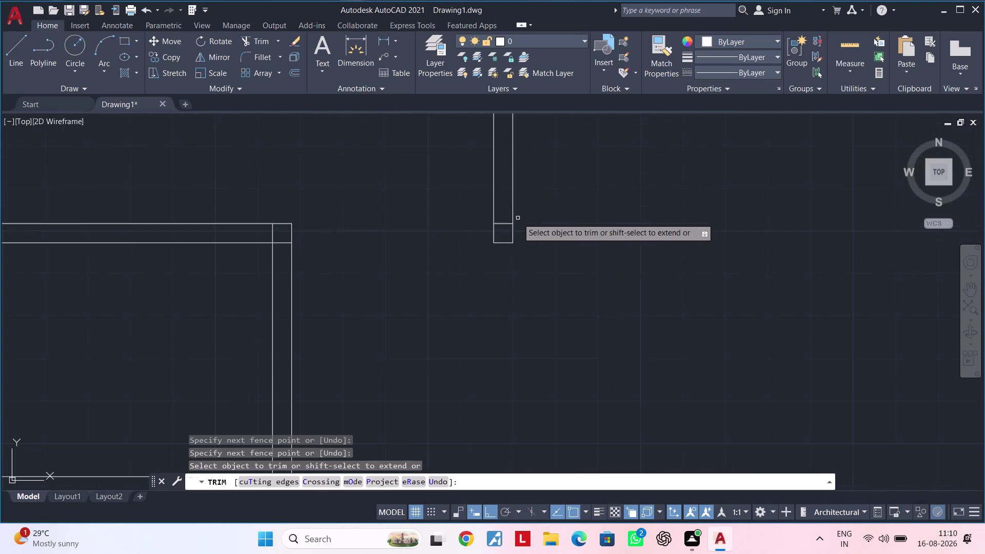
click(501, 224)
scroll(down, 3)
middle_drag(463, 250, 561, 248)
scroll(up, 3)
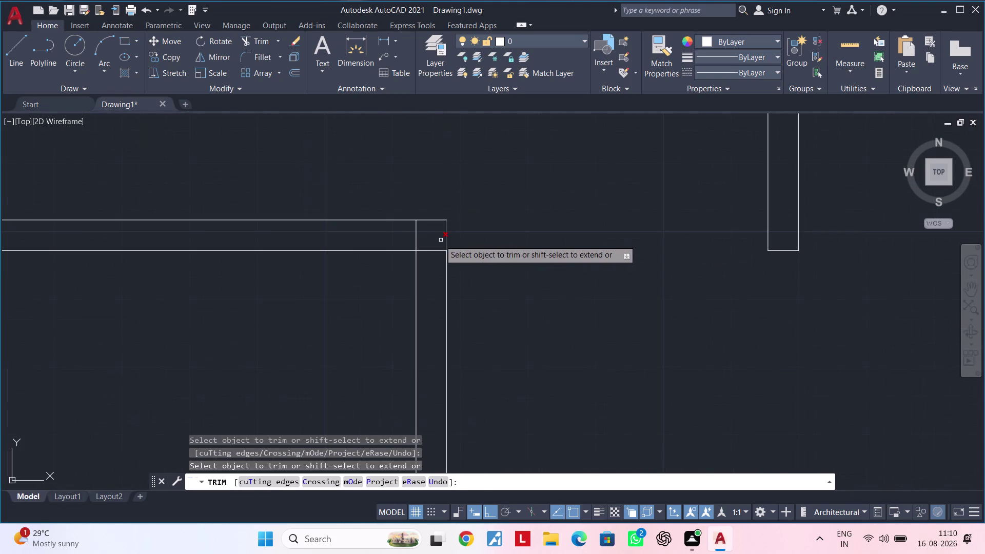
click(413, 236)
click(433, 255)
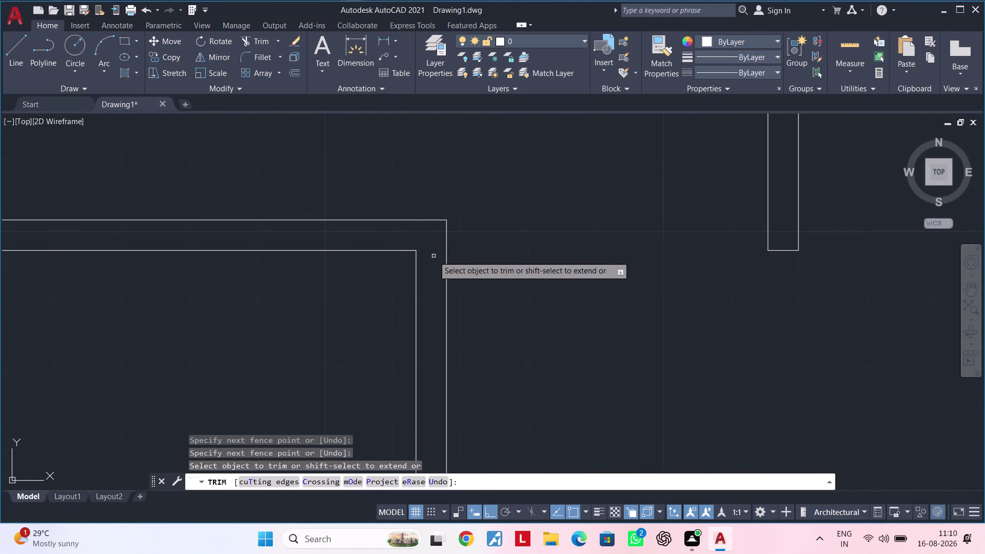
scroll(down, 3)
middle_drag(470, 287, 466, 230)
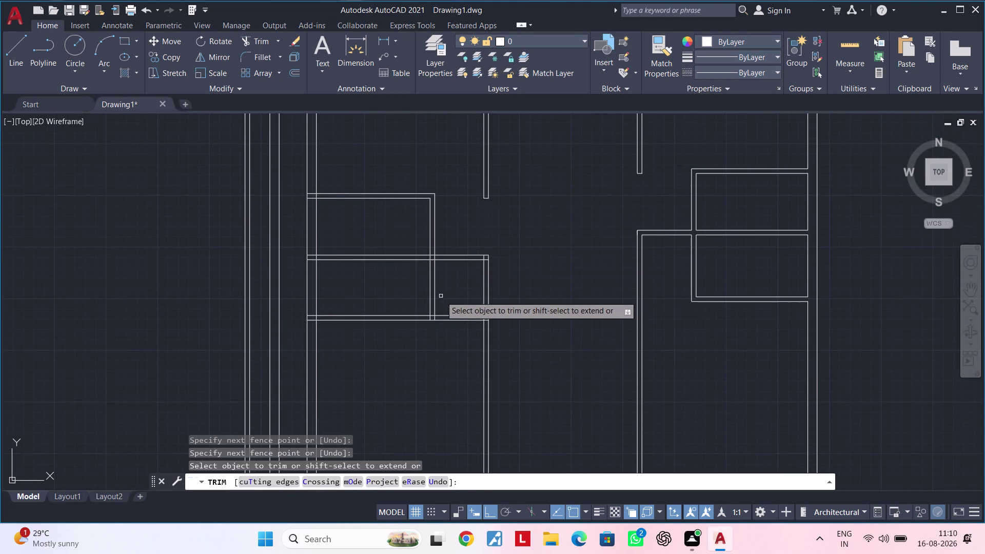
middle_drag(441, 296, 464, 279)
middle_drag(417, 200, 463, 195)
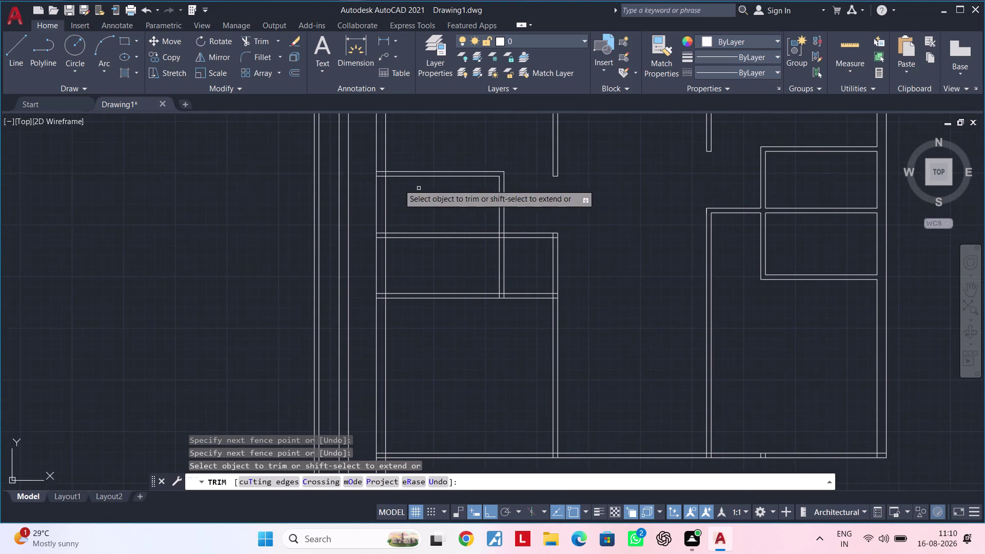
scroll(up, 3)
Fence-trim the overrunning wall lines and partition ends at the upper partition junctions.
drag(364, 139, 362, 199)
drag(371, 167, 407, 166)
scroll(down, 3)
middle_drag(428, 205, 435, 187)
scroll(up, 3)
scroll(up, 3)
drag(414, 163, 409, 233)
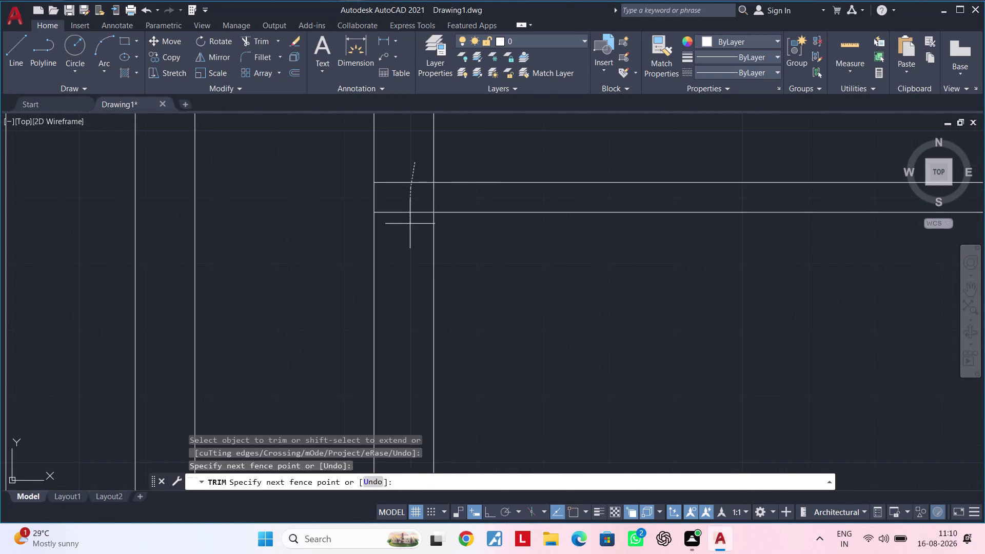
drag(410, 233, 411, 251)
drag(421, 203, 485, 192)
scroll(down, 3)
middle_drag(529, 217, 345, 269)
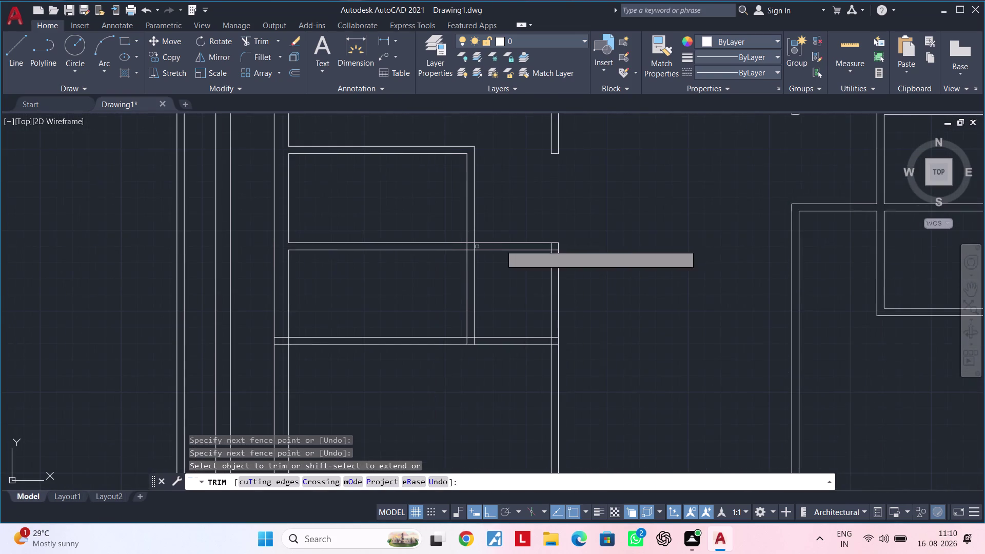
scroll(up, 3)
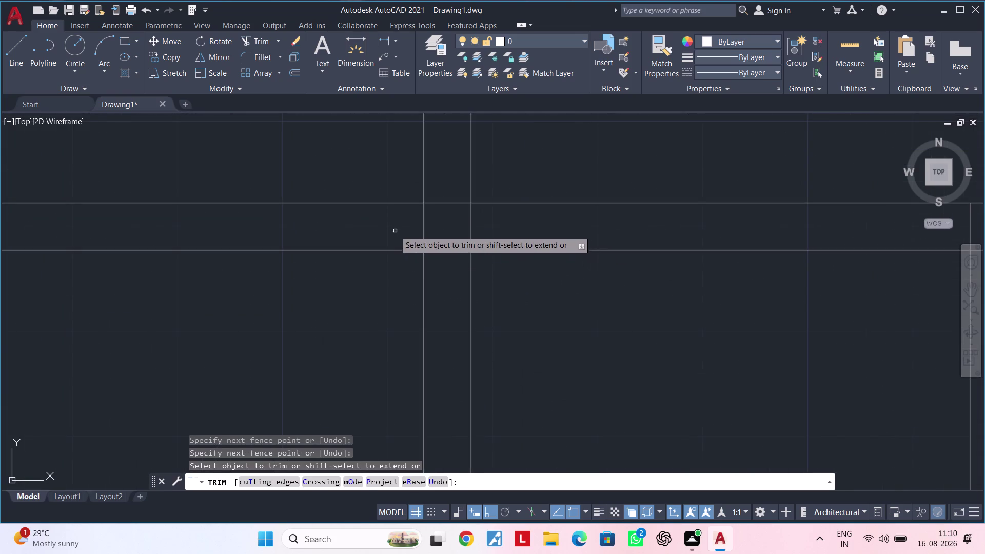
drag(393, 229, 494, 229)
drag(454, 174, 449, 286)
click(448, 286)
scroll(down, 3)
middle_drag(505, 292, 477, 287)
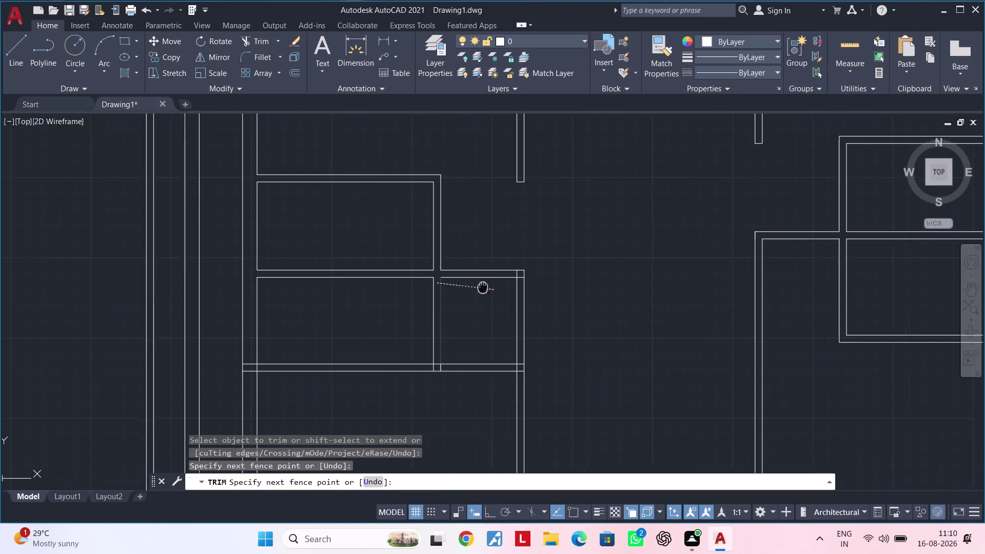
middle_drag(477, 287, 458, 283)
Restart trimming and fence-trim the overrunning corner and wall lines at further junctions.
key(Escape)
middle_drag(462, 289, 403, 282)
key(space)
scroll(up, 3)
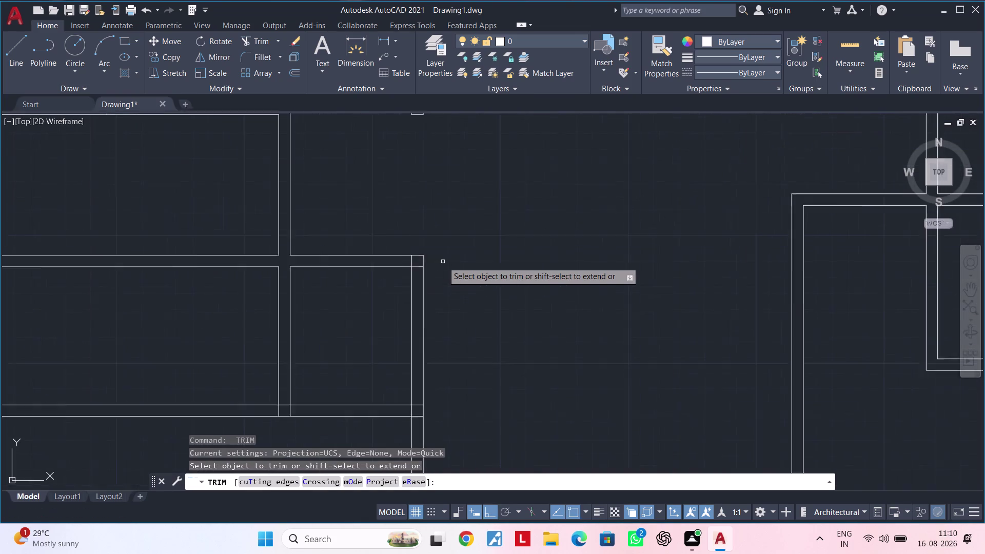
scroll(up, 3)
middle_drag(443, 264, 468, 196)
scroll(down, 3)
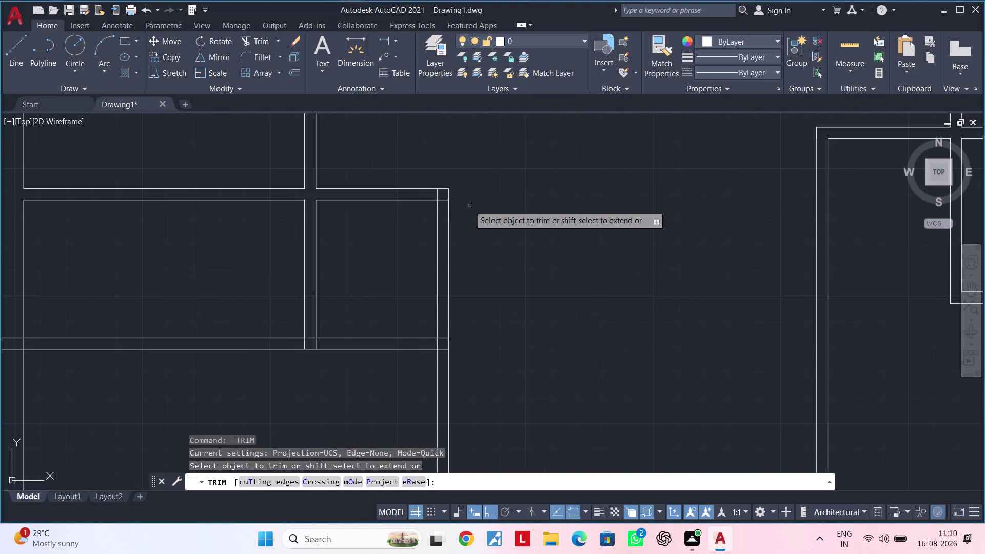
scroll(up, 3)
drag(429, 177, 450, 212)
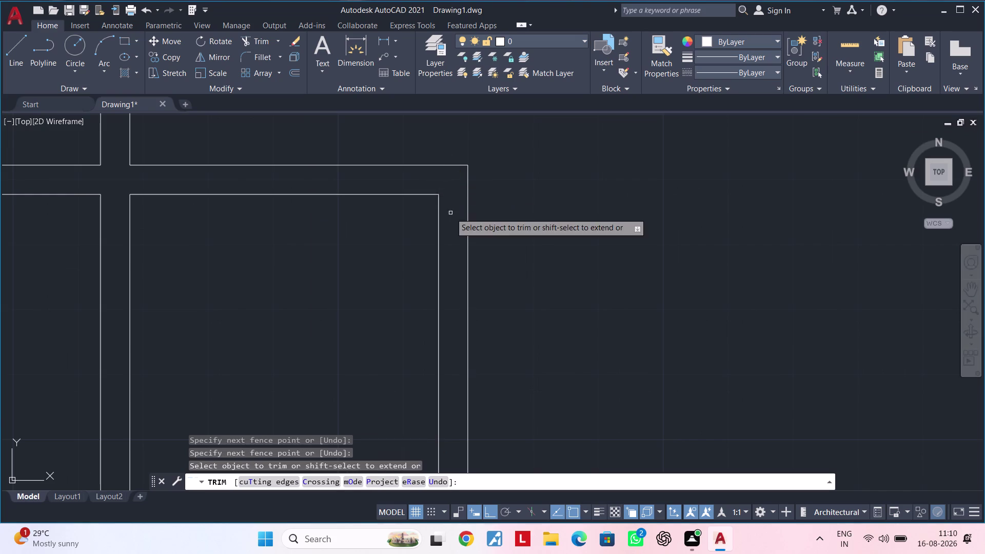
scroll(down, 3)
middle_drag(404, 247, 452, 201)
middle_drag(446, 234, 482, 207)
drag(483, 206, 480, 251)
scroll(up, 3)
drag(541, 190, 540, 249)
scroll(down, 3)
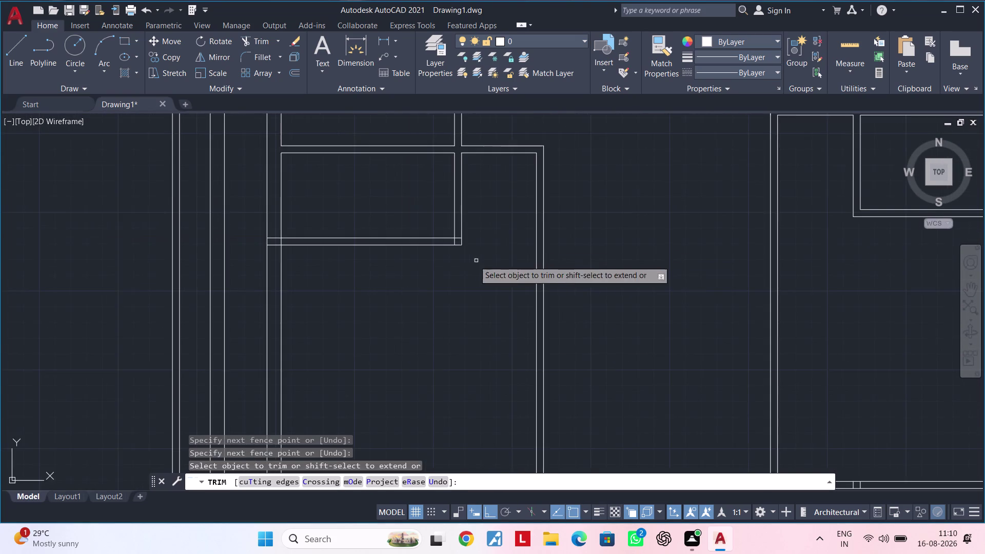
Fence-trim the lower partition ends, then end the trim command.
middle_drag(473, 260, 538, 205)
middle_drag(478, 253, 569, 243)
scroll(up, 3)
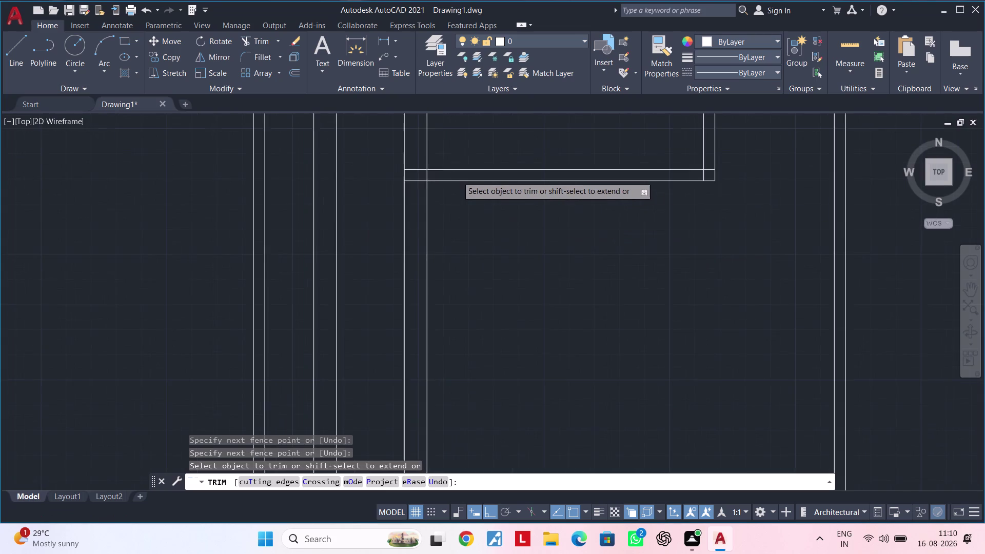
scroll(up, 3)
drag(417, 153, 410, 215)
drag(419, 182, 450, 179)
scroll(down, 3)
middle_drag(507, 226, 459, 300)
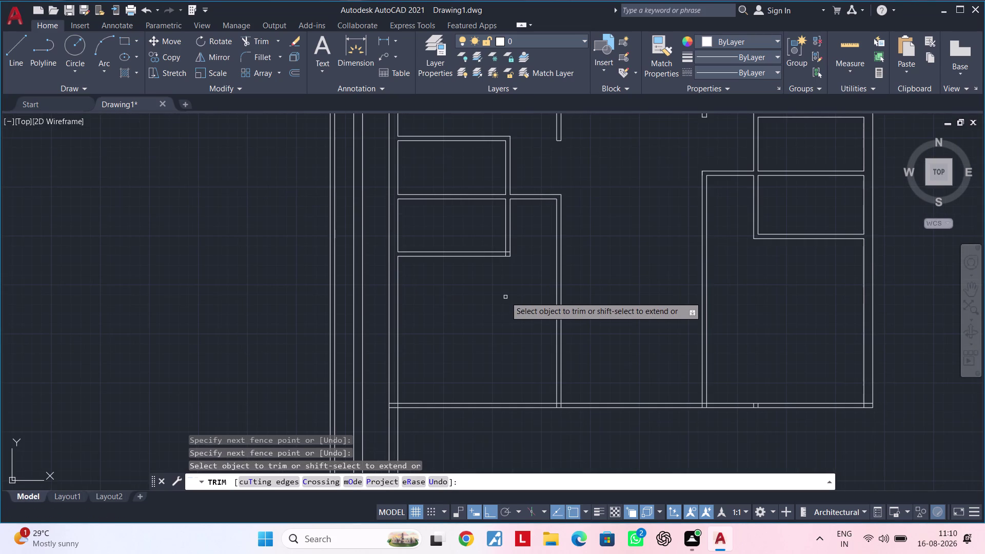
scroll(up, 3)
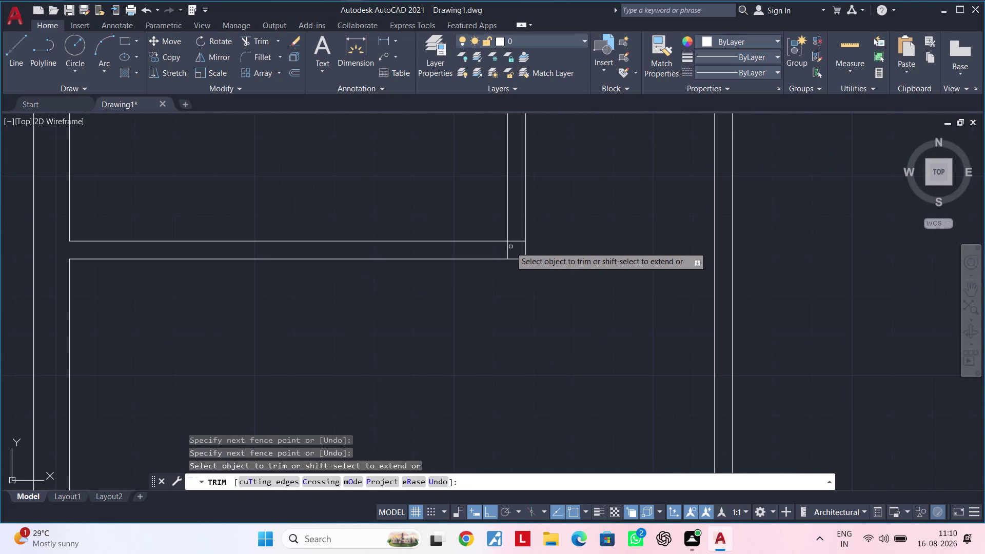
scroll(up, 3)
drag(523, 203, 480, 266)
scroll(down, 3)
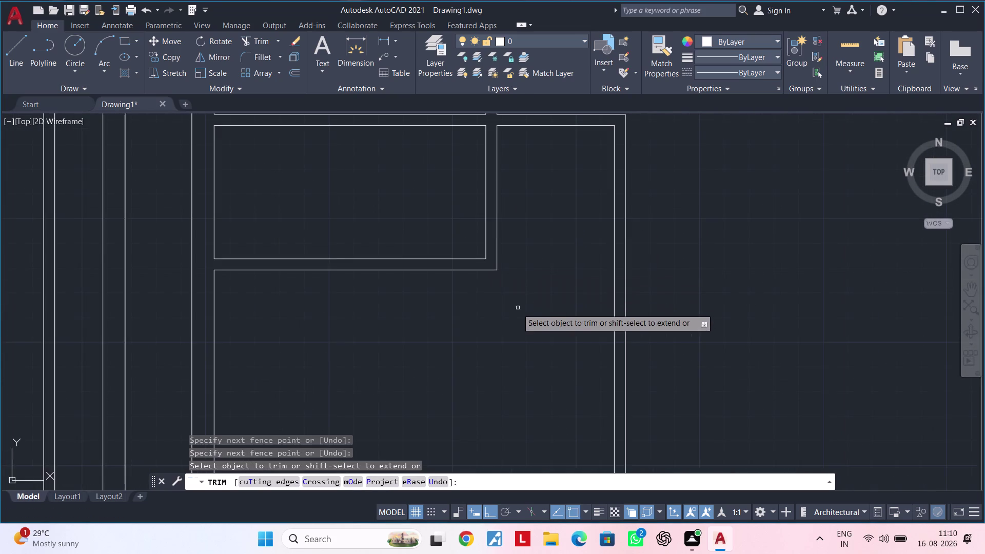
scroll(down, 3)
middle_drag(515, 309, 511, 220)
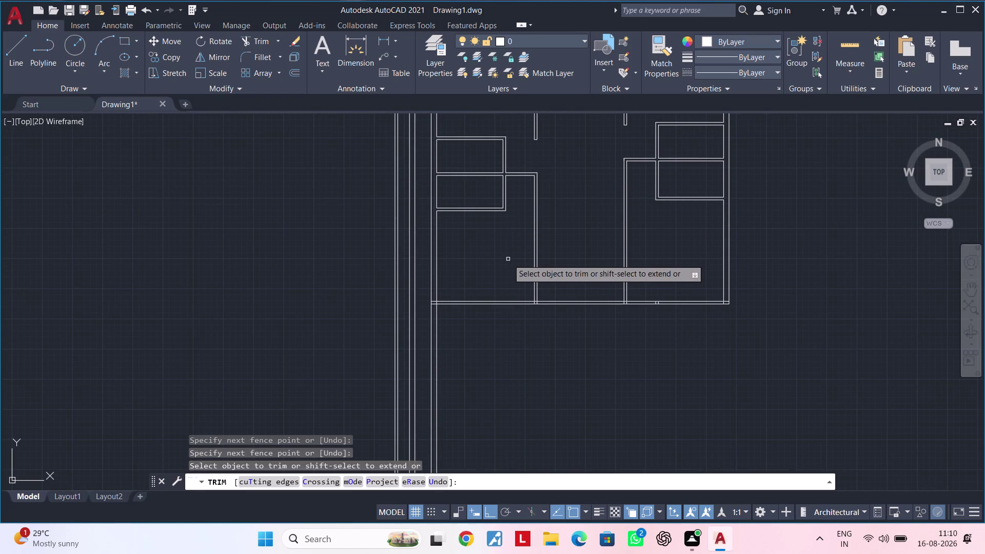
middle_drag(508, 259, 499, 393)
middle_drag(497, 232, 403, 240)
middle_drag(467, 312, 439, 285)
key(Escape)
key(Escape)
key(Escape)
key(Escape)
key(Escape)
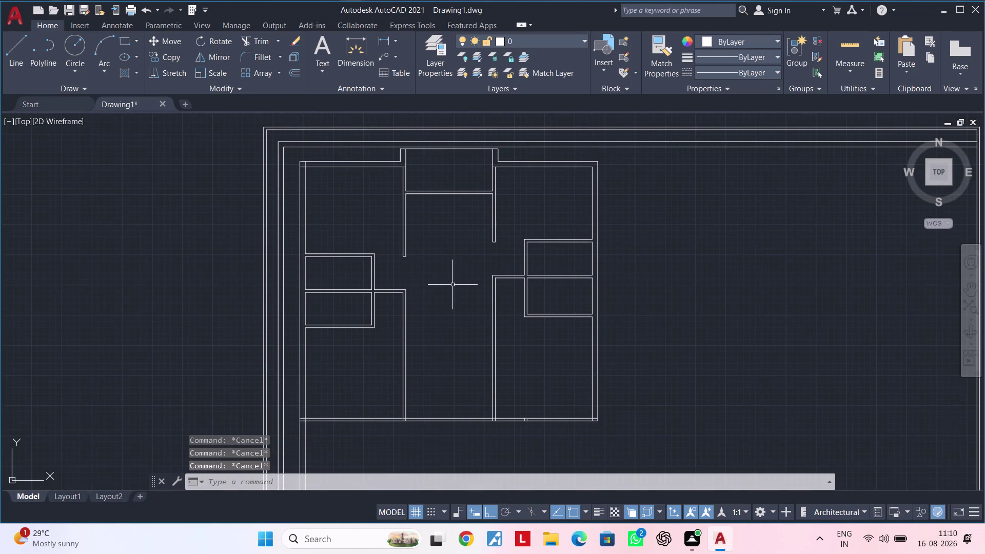
key(Escape)
key(Escape)
key(Escape)
key(Escape)
key(Escape)
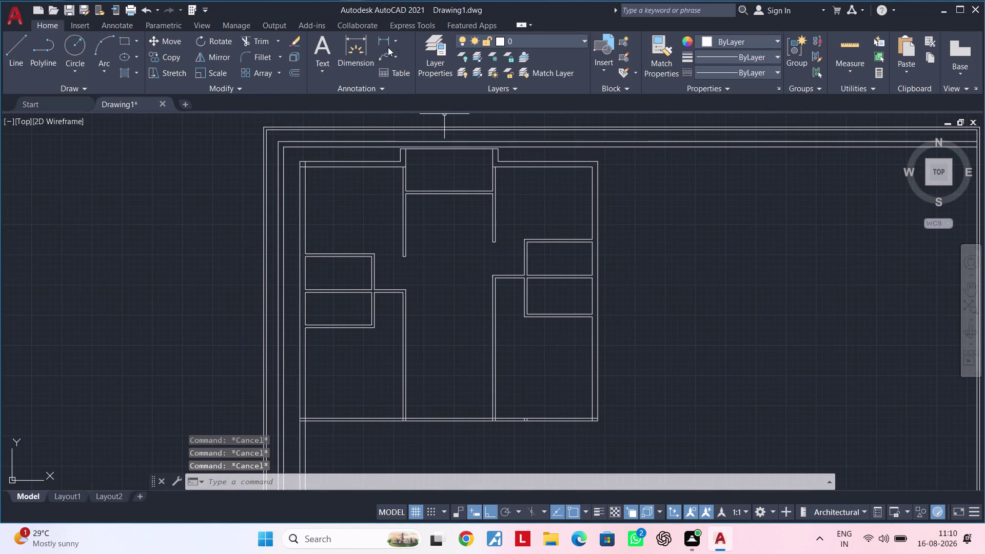
click(384, 38)
scroll(up, 3)
click(390, 230)
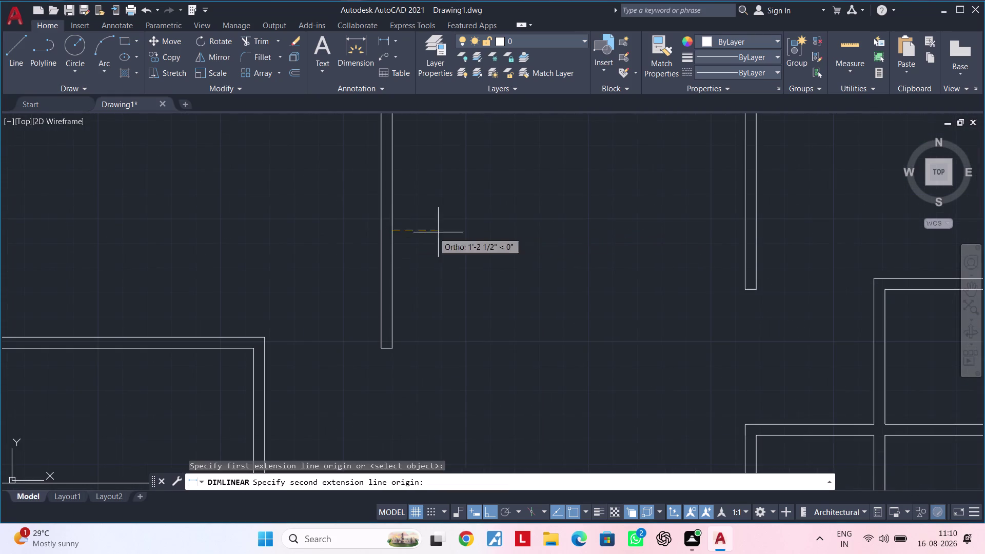
middle_drag(467, 258, 345, 323)
click(626, 295)
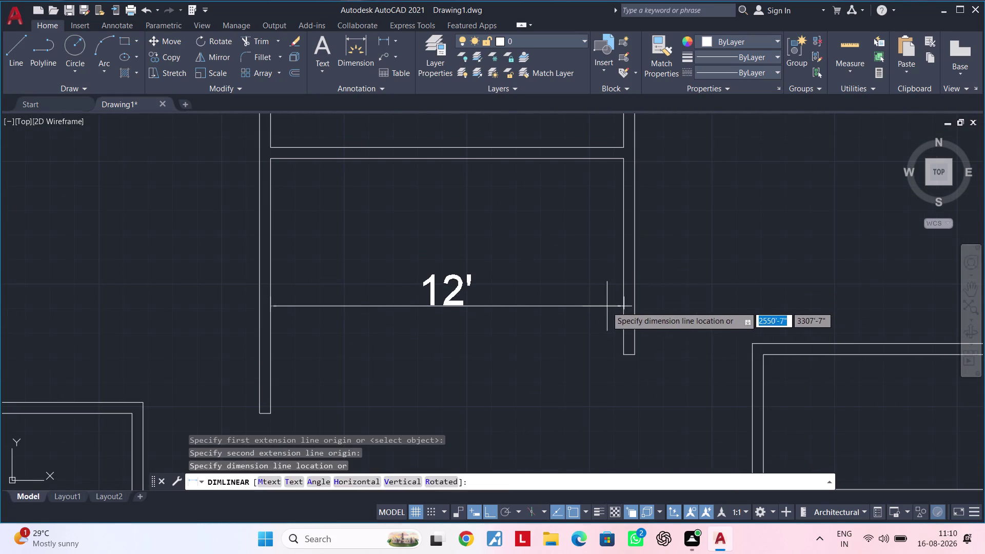
key(Escape)
scroll(down, 3)
middle_drag(581, 307, 566, 273)
key(Escape)
key(Escape)
key(Escape)
key(Escape)
middle_drag(571, 329, 552, 283)
key(Escape)
key(Escape)
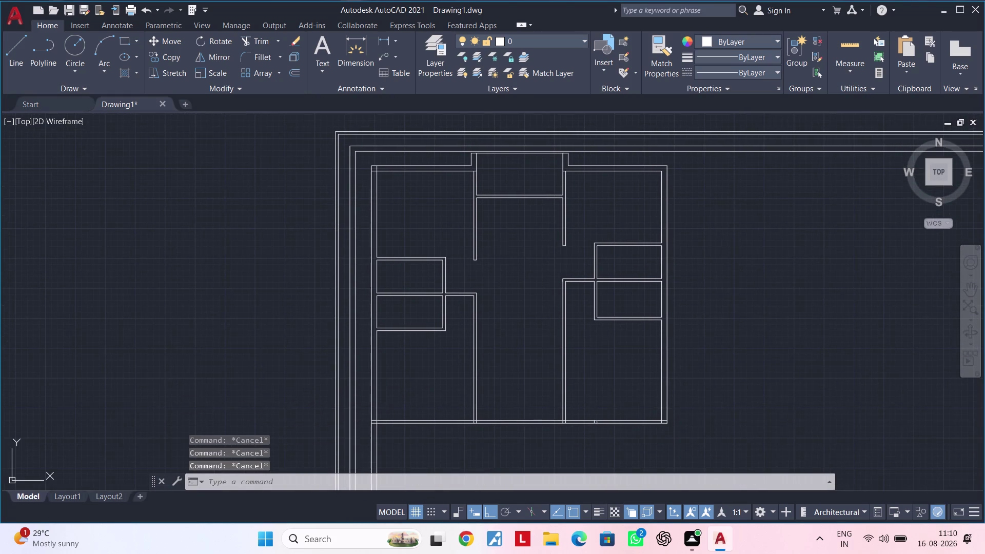
middle_drag(552, 300, 520, 301)
key(Escape)
key(Escape)
middle_drag(519, 301, 545, 296)
key(Escape)
key(Escape)
key(Escape)
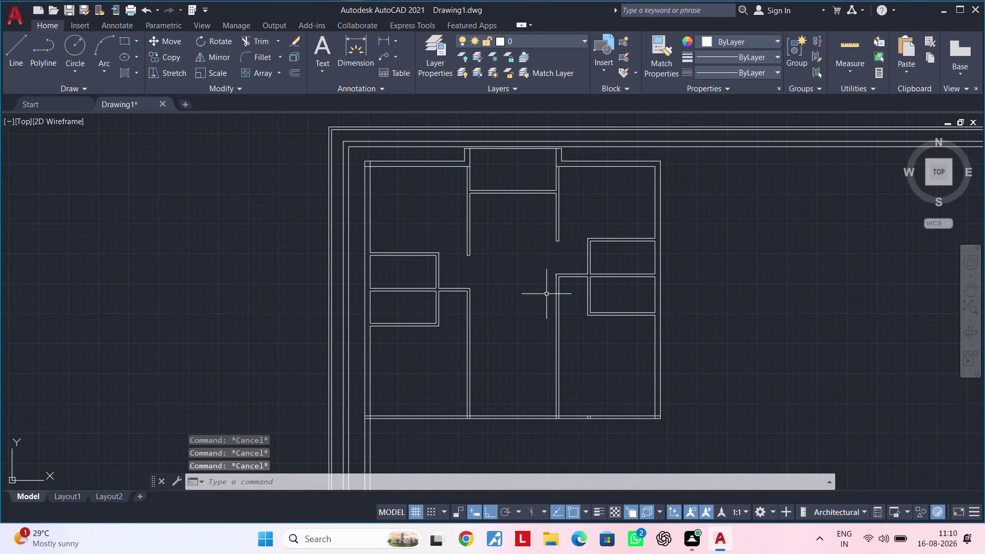
key(space)
scroll(up, 3)
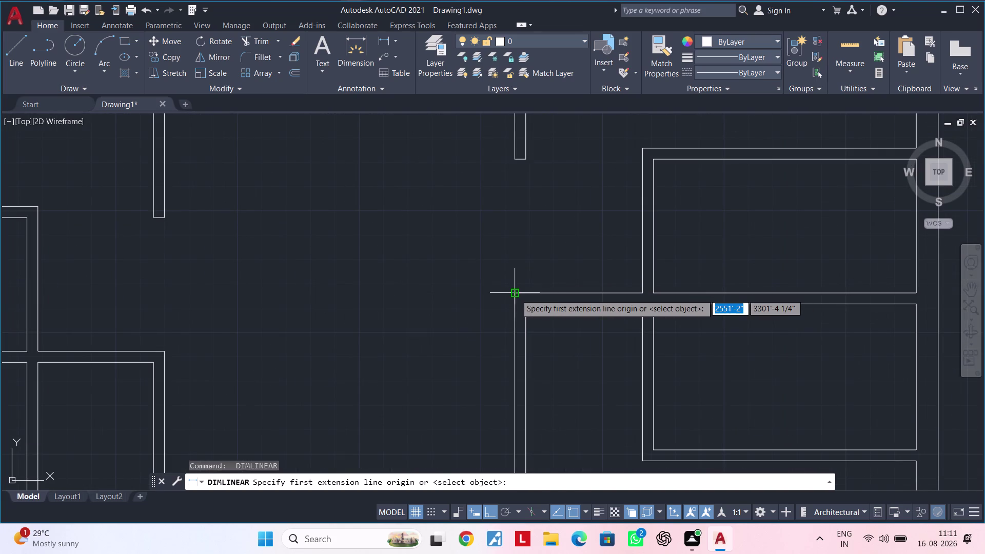
click(516, 294)
scroll(down, 3)
middle_drag(385, 293, 555, 279)
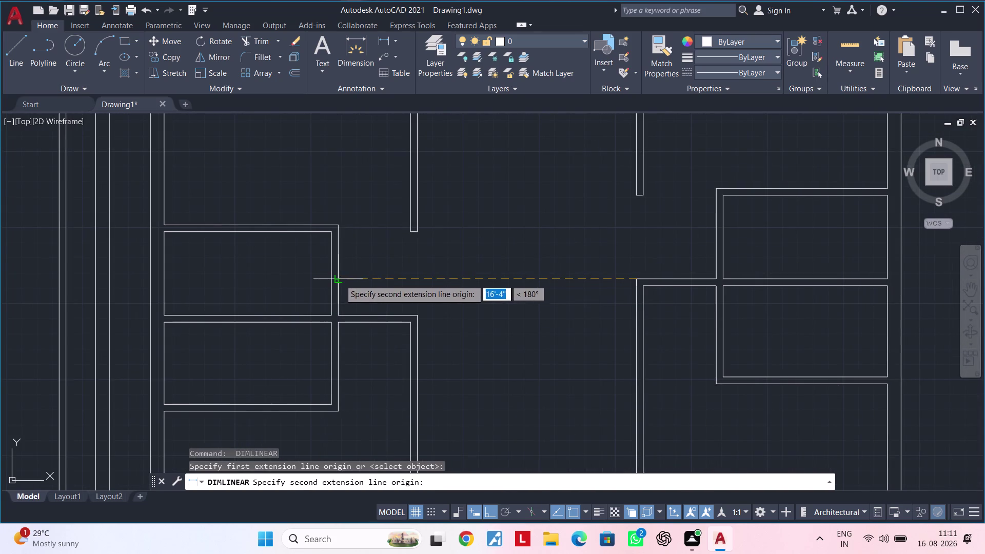
click(340, 279)
key(Escape)
key(Escape)
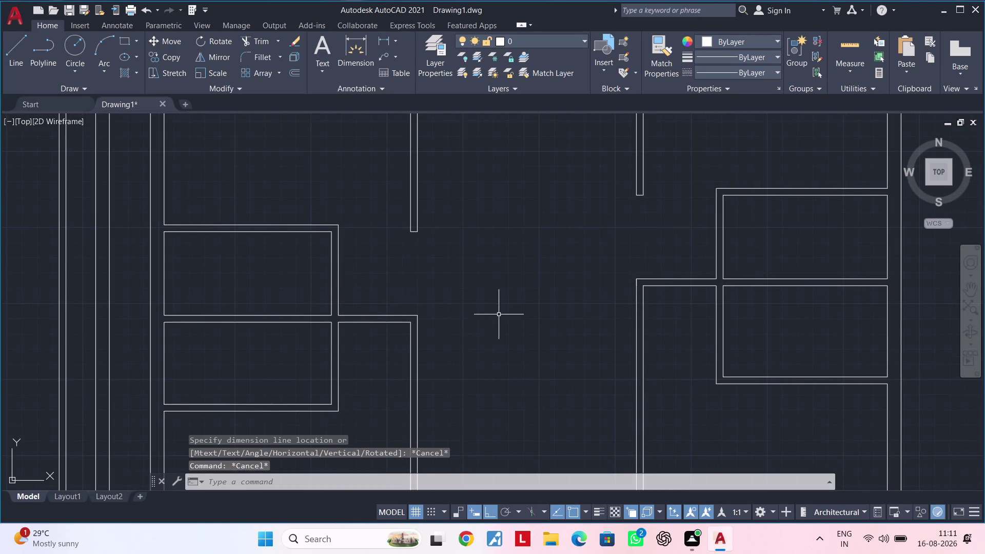
middle_drag(496, 306, 479, 257)
scroll(down, 3)
middle_drag(488, 268, 447, 277)
key(Escape)
key(Escape)
key(Escape)
scroll(up, 3)
key(Escape)
scroll(down, 3)
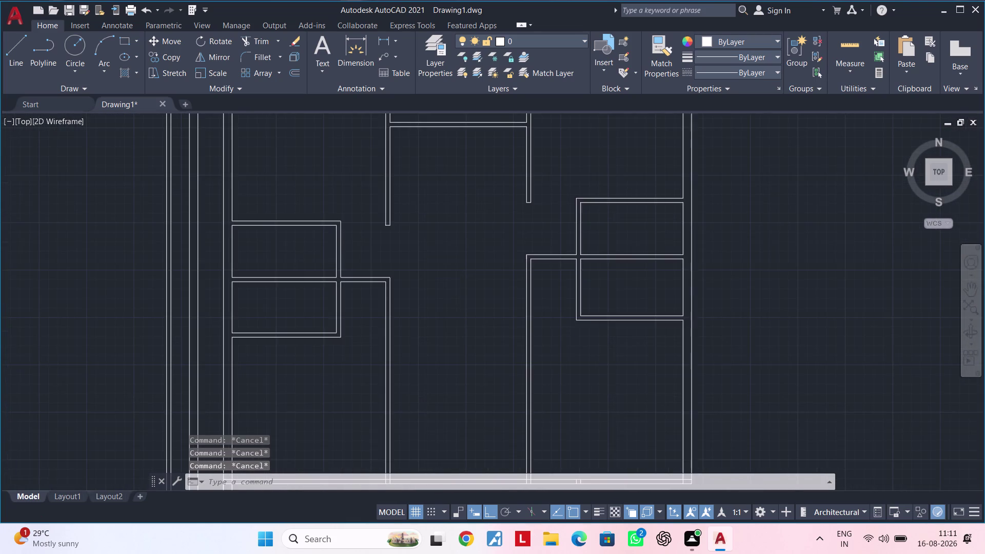
middle_drag(451, 272, 444, 250)
key(Escape)
key(Escape)
key(Escape)
key(Escape)
key(Escape)
key(Escape)
key(Escape)
scroll(down, 3)
middle_drag(467, 281, 454, 246)
key(Escape)
key(Escape)
key(Escape)
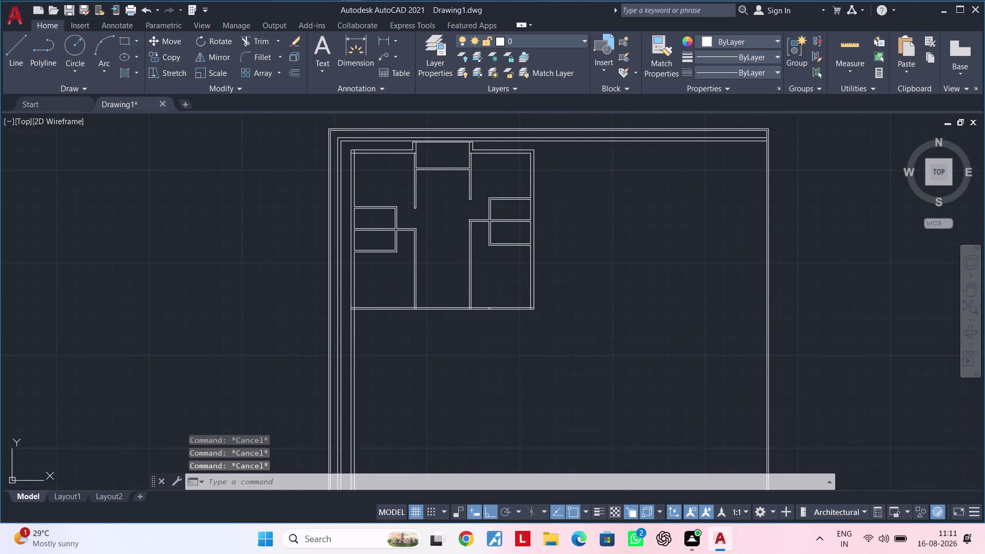
key(Escape)
key(Escape)
key(Escape)
key(Escape)
key(Escape)
key(Escape)
key(Escape)
key(Escape)
key(Escape)
key(Escape)
key(Escape)
key(Escape)
key(Escape)
key(Escape)
key(Escape)
key(Escape)
key(Escape)
key(Escape)
middle_drag(461, 286, 459, 255)
scroll(up, 3)
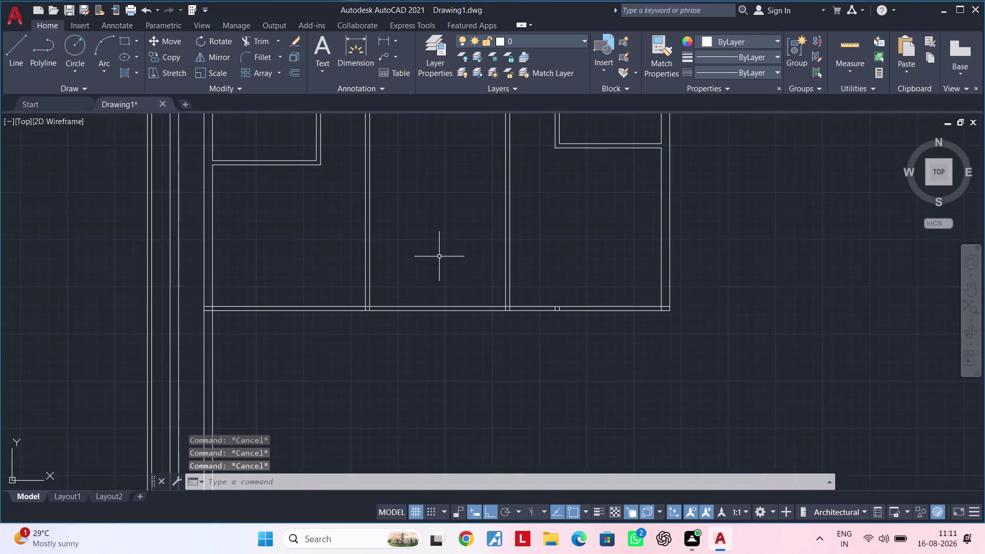
middle_drag(439, 257, 472, 260)
key(Escape)
key(Escape)
key(Escape)
key(Escape)
text(o)
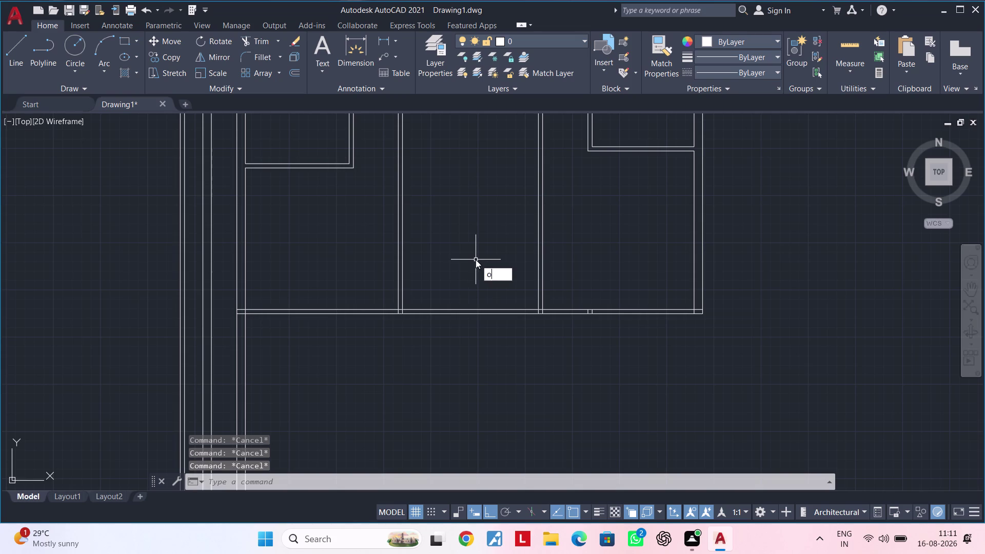
text(f 14')
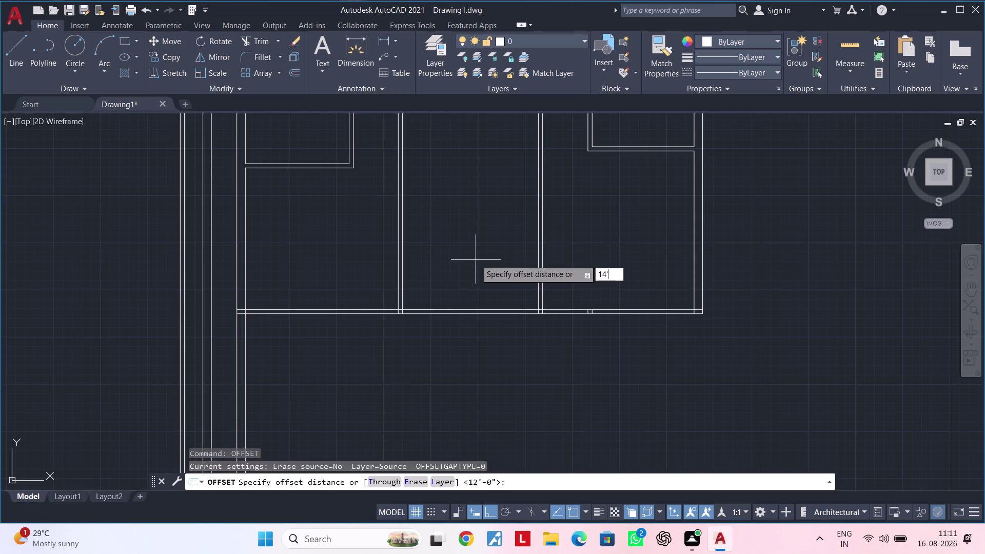
text(6)
key(BackSpace)
text(9)
text(")
key(Return)
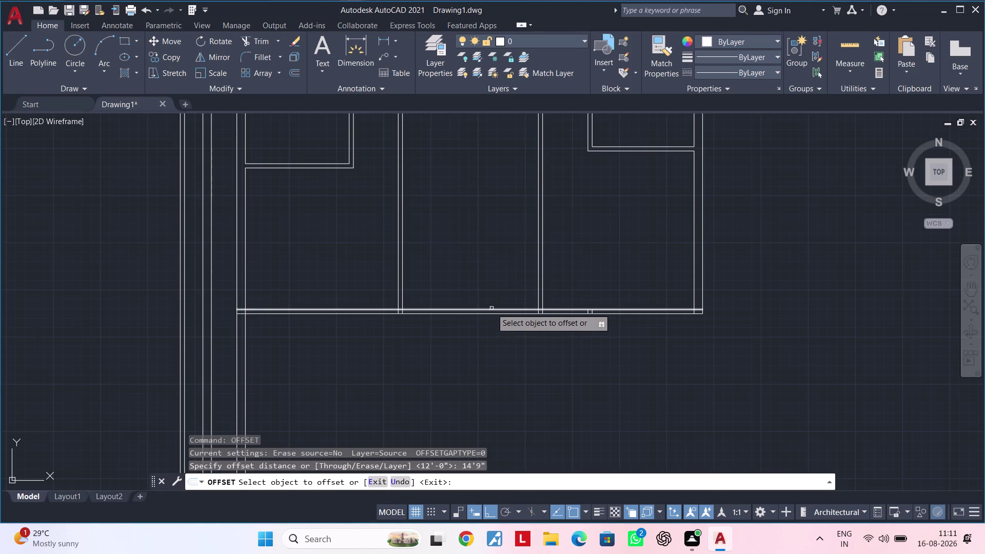
click(491, 308)
middle_drag(486, 188, 482, 307)
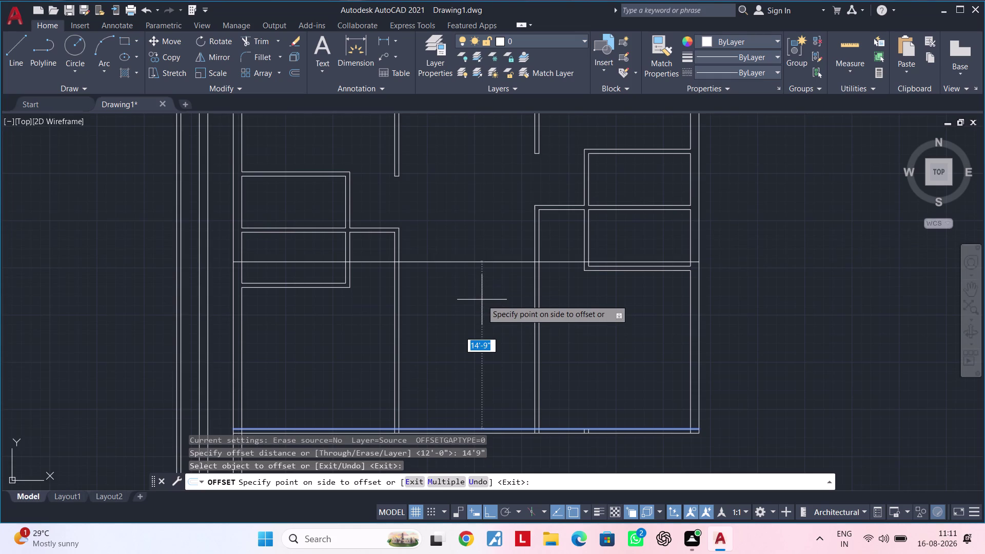
scroll(up, 3)
scroll(down, 3)
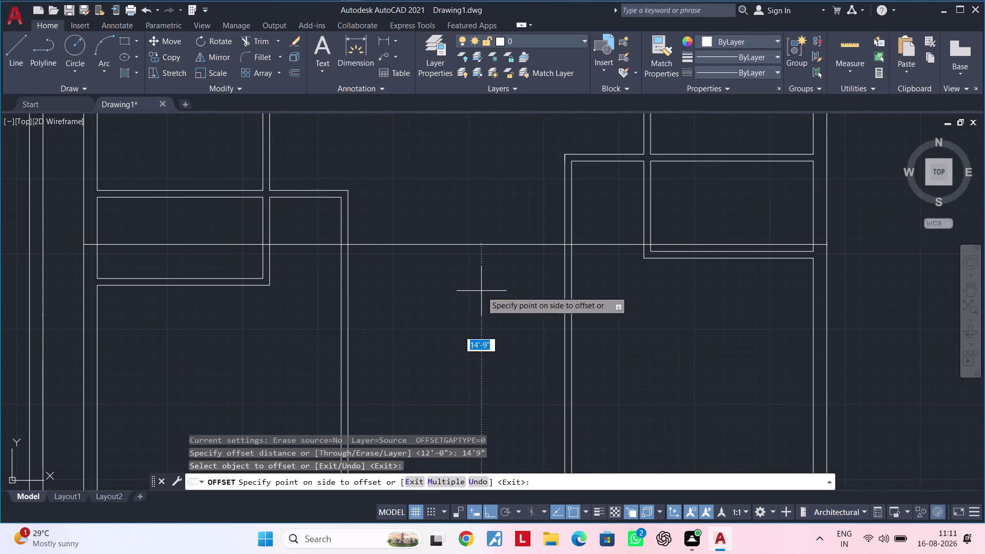
middle_drag(481, 290, 472, 354)
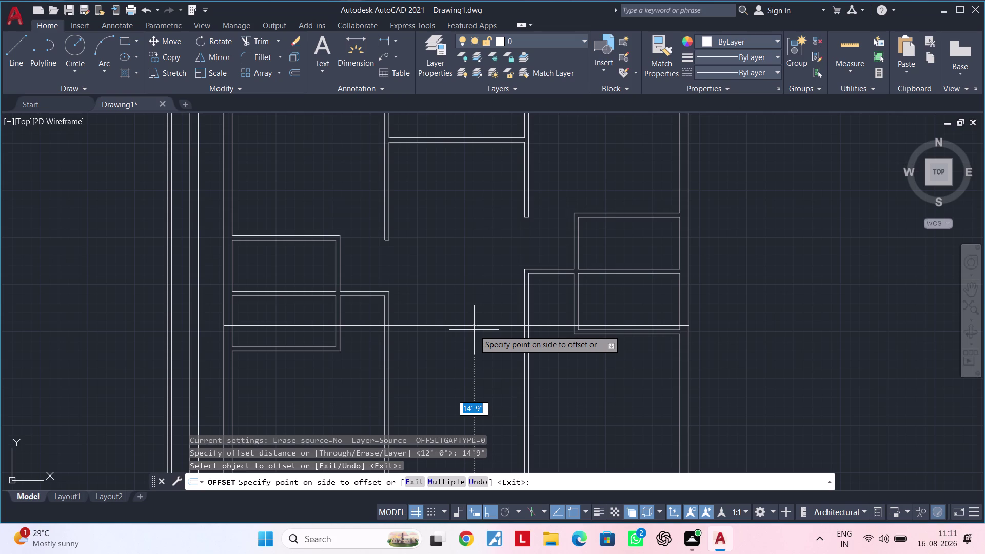
key(Escape)
key(Escape)
key(Escape)
scroll(down, 3)
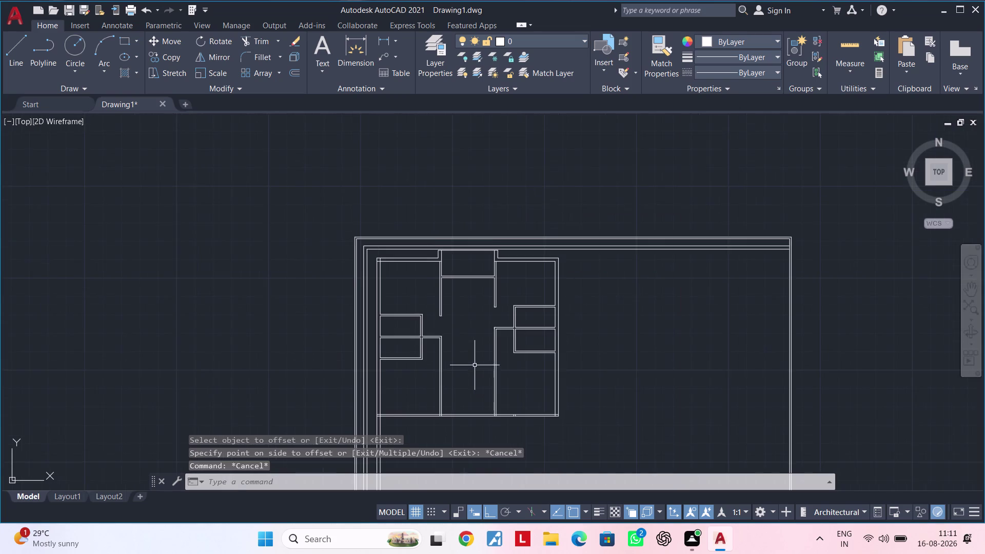
middle_drag(475, 365, 475, 319)
key(Escape)
key(Escape)
scroll(up, 3)
middle_drag(436, 320, 485, 320)
key(Escape)
key(Escape)
key(Escape)
middle_drag(486, 320, 486, 359)
key(Escape)
key(Escape)
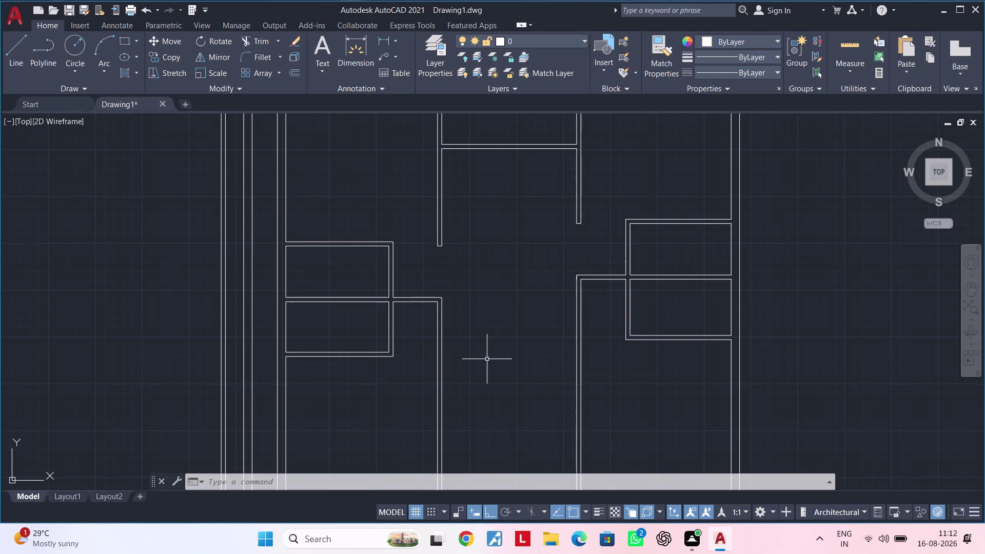
scroll(down, 3)
middle_drag(635, 328, 437, 248)
key(Escape)
key(Escape)
middle_drag(384, 257, 463, 272)
key(Escape)
middle_drag(466, 270, 428, 284)
key(Escape)
key(Escape)
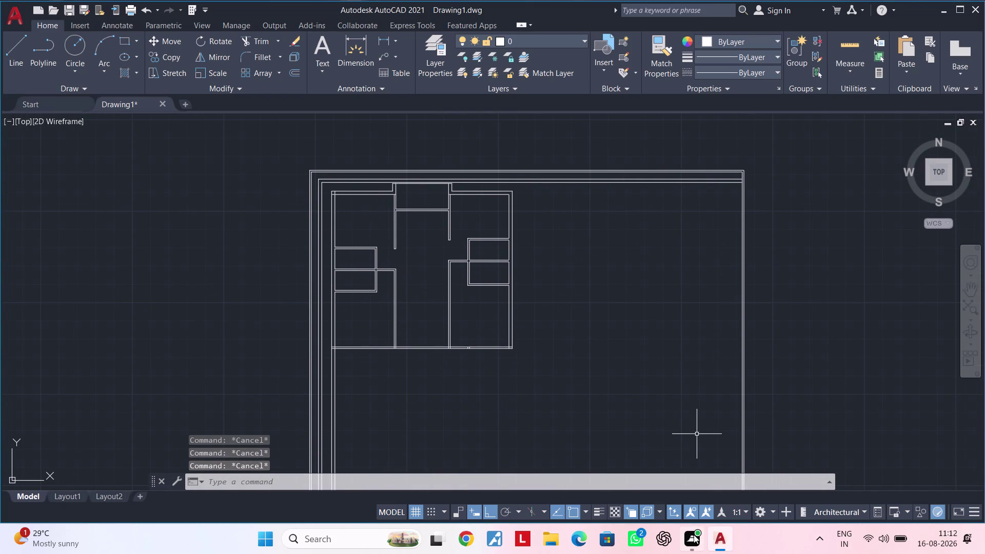